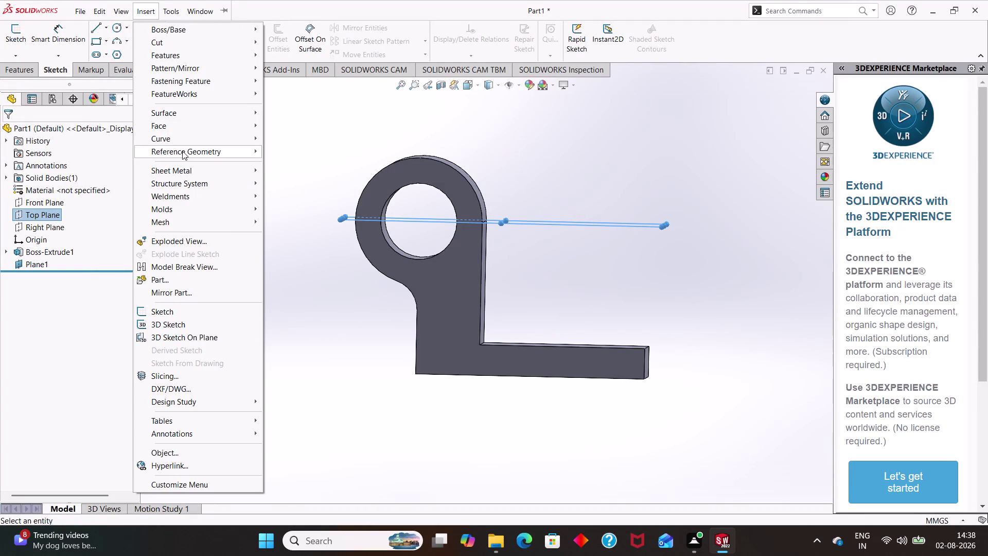
Start a new reference plane, clear its offset value, then cancel it.
click(183, 149)
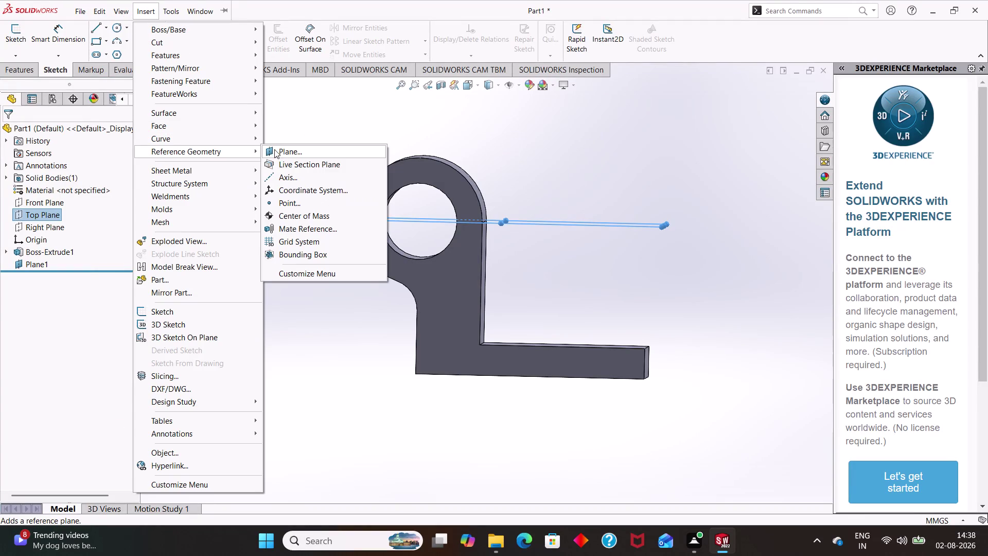
click(279, 150)
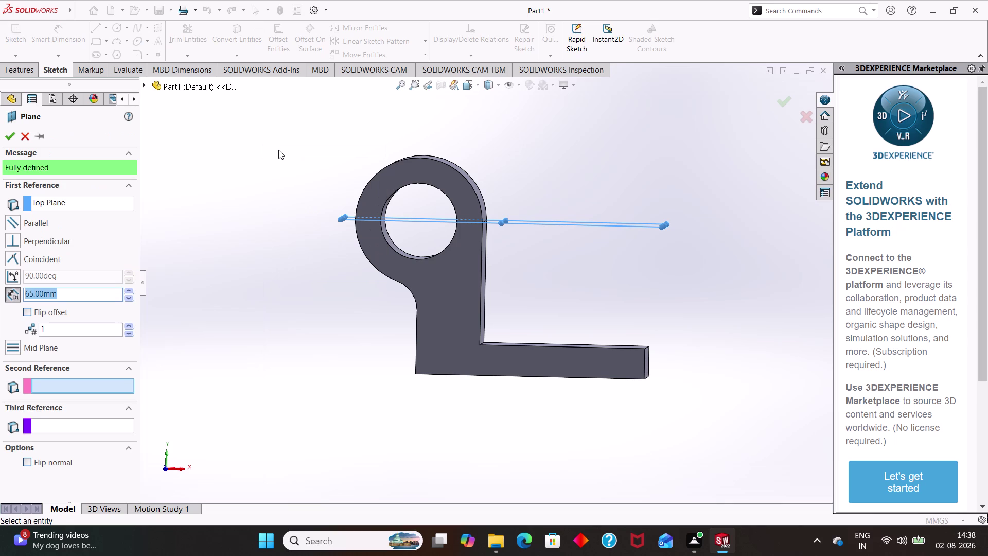
click(70, 299)
key(BackSpace)
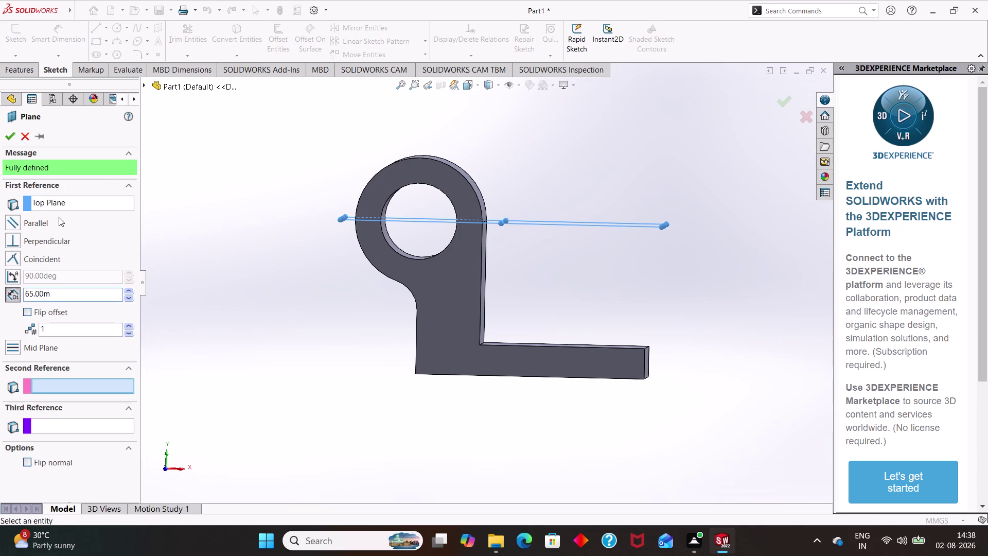
key(BackSpace)
key(BackSpace)
key(BackSpace)
key(BackSpace)
key(BackSpace)
key(BackSpace)
key(BackSpace)
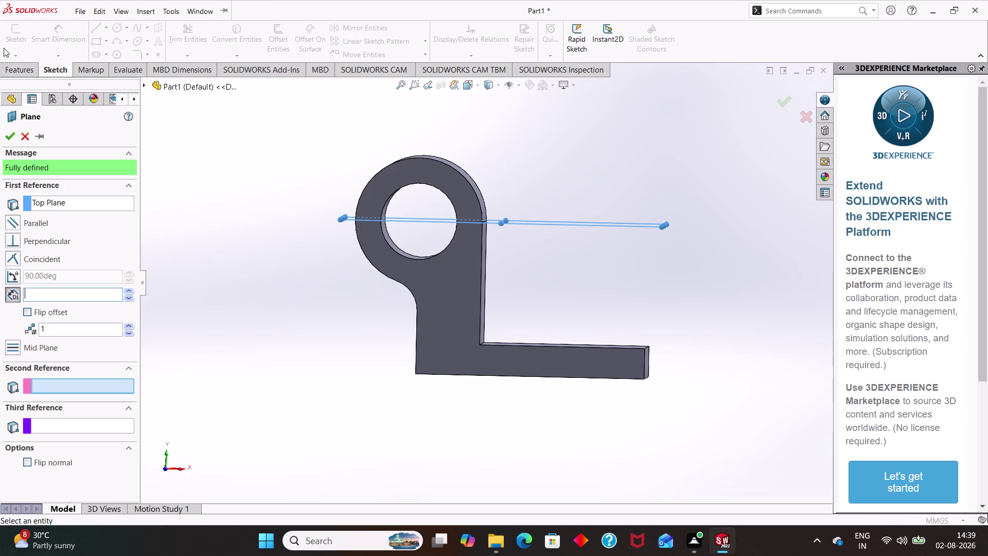
click(23, 136)
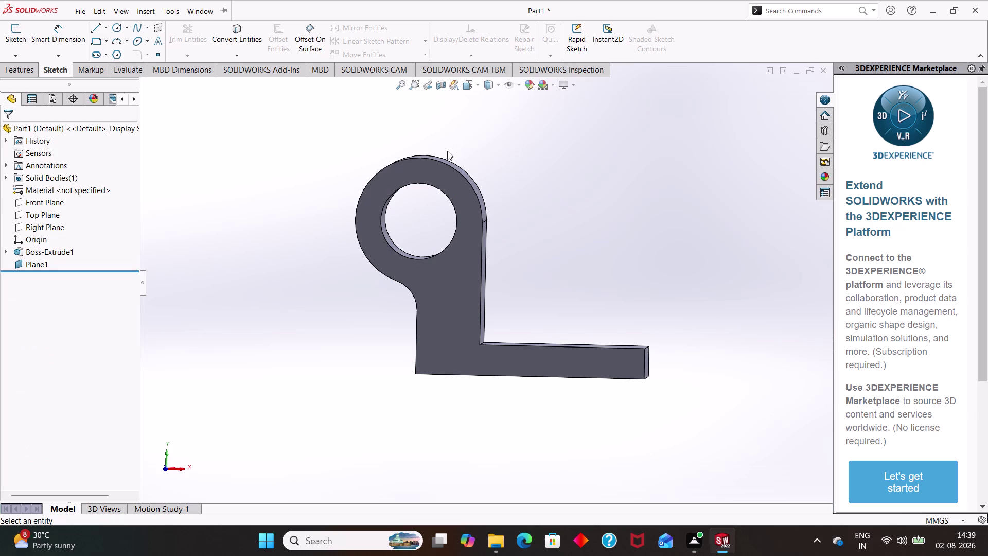
Check the part in Front, Left and Top views, then delete Plane1 and confirm.
key(ctrl+1)
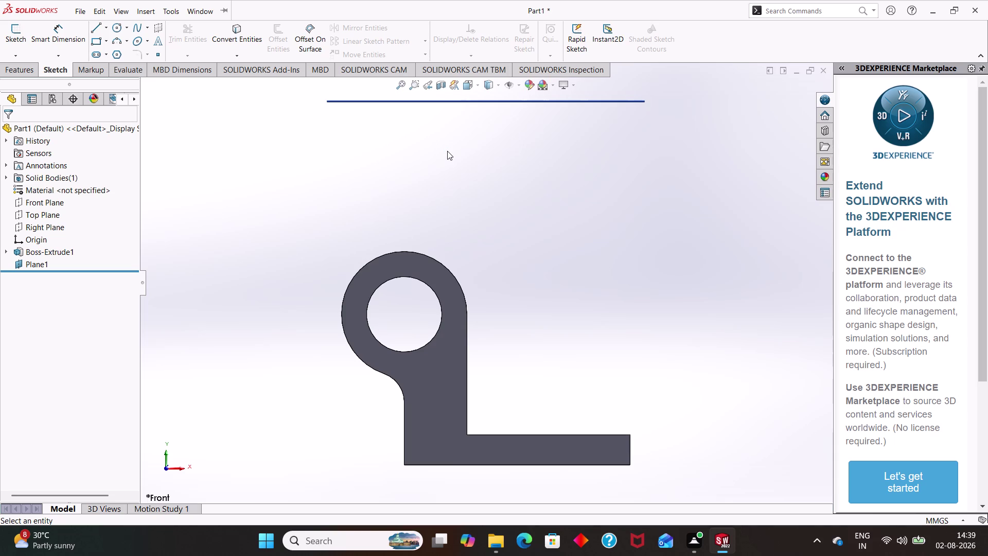
key(ctrl+2)
key(ctrl+3)
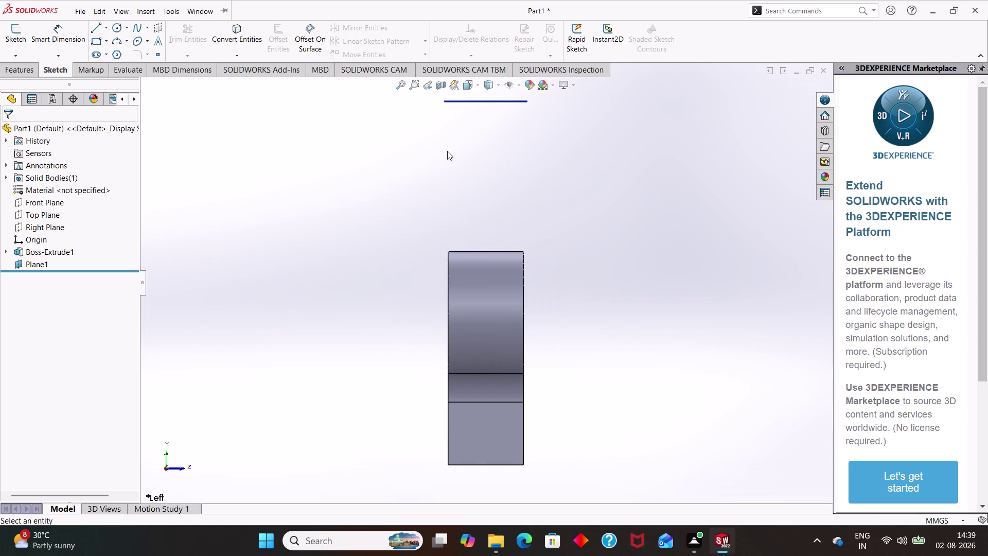
key(ctrl+4)
key(ctrl+5)
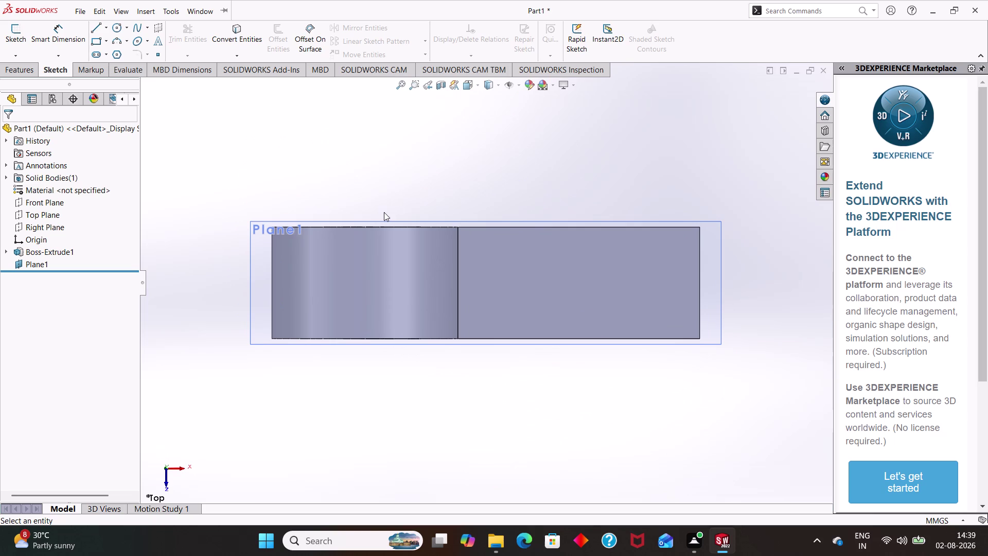
click(47, 267)
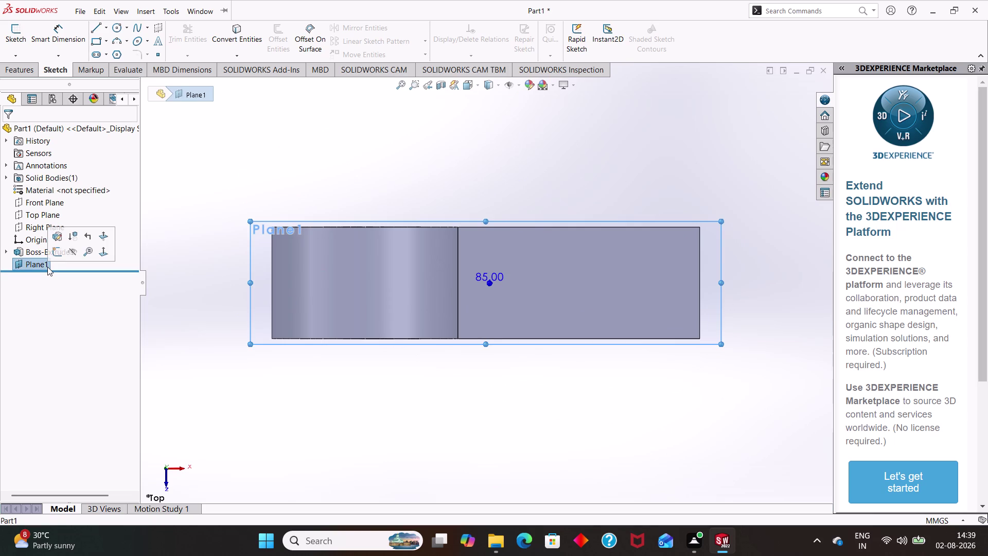
click(40, 285)
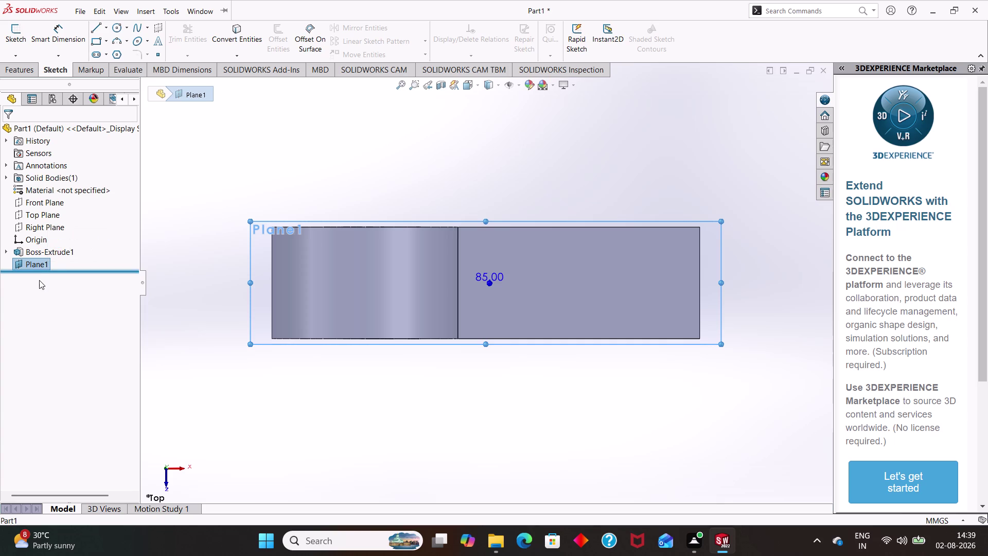
right_click(40, 267)
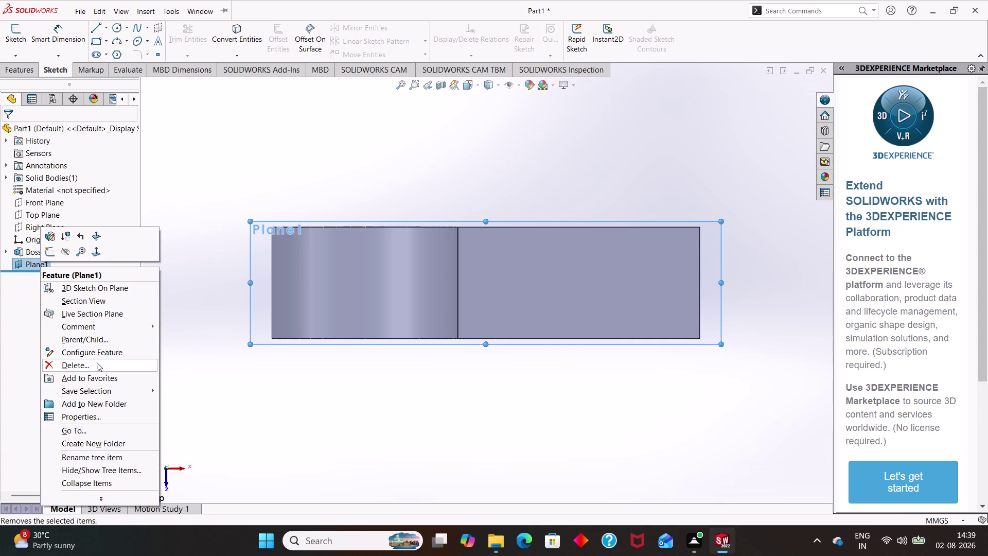
click(97, 362)
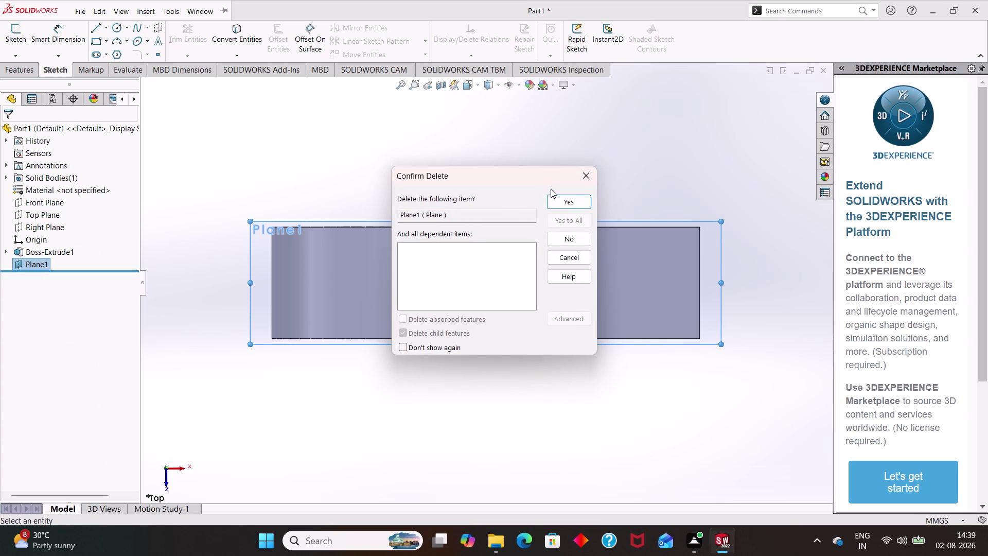
click(561, 200)
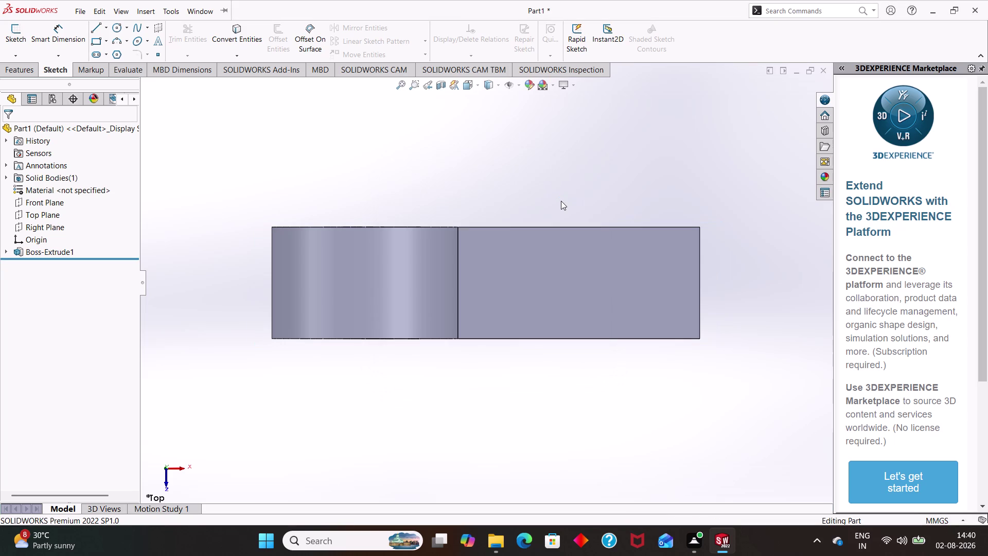
click(561, 317)
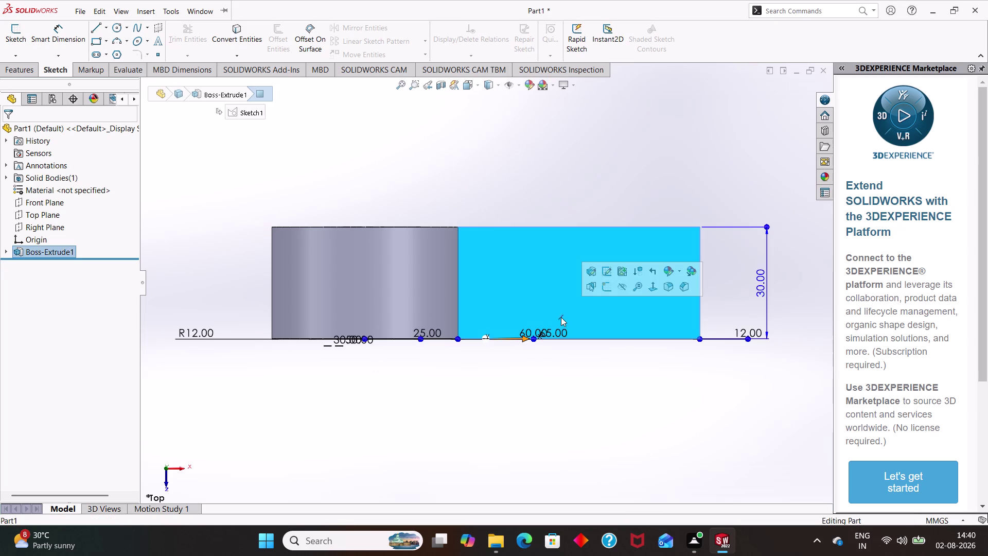
Open Sketch4 on the bracket base's top face and pick the Line tool.
click(608, 290)
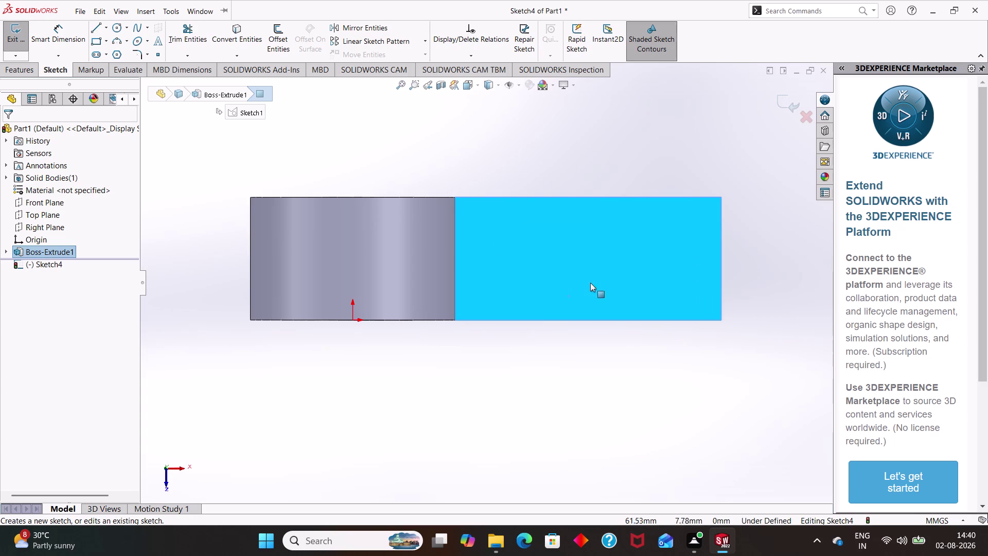
click(95, 28)
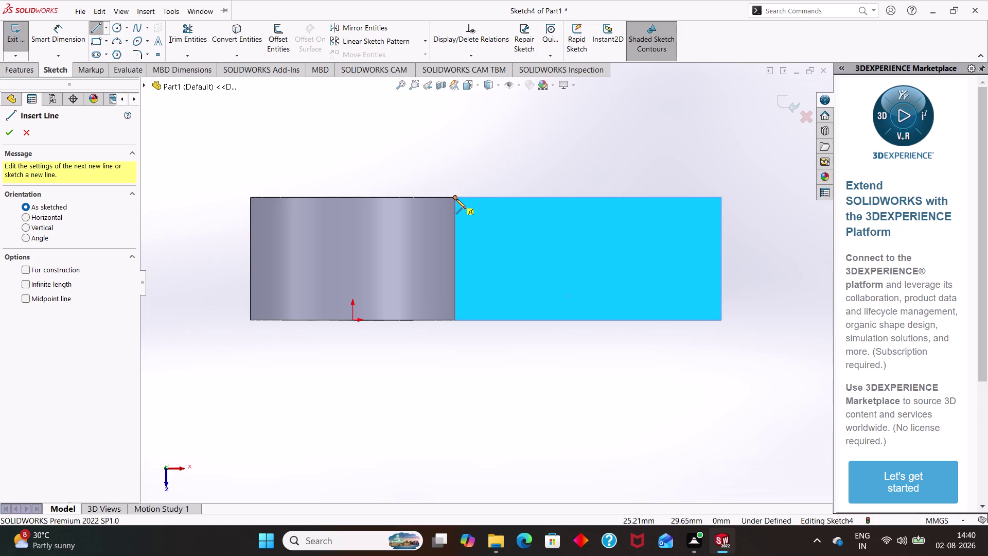
Sketch a roughly 25 mm horizontal line from the boss corner along the top edge.
drag(456, 199, 532, 196)
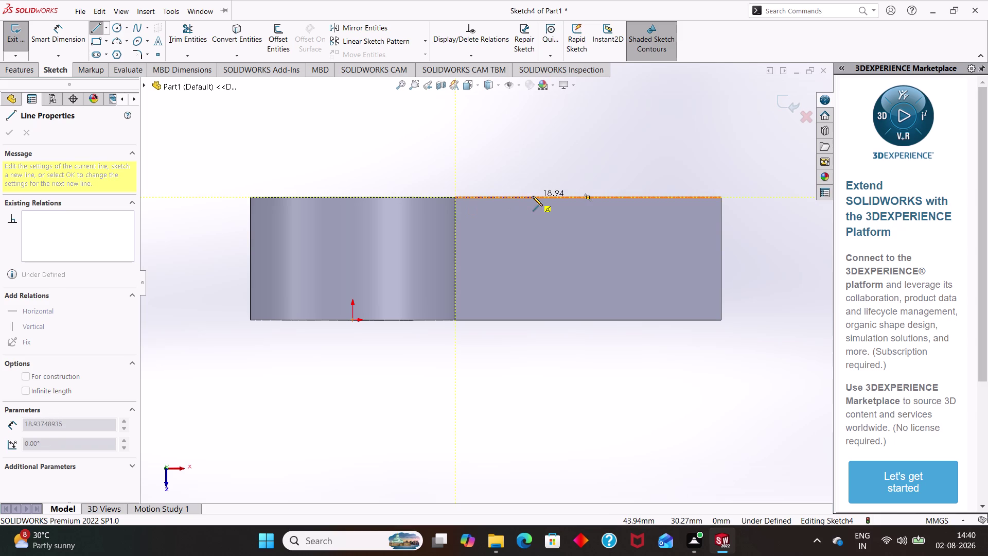
drag(533, 196, 547, 196)
drag(547, 197, 586, 196)
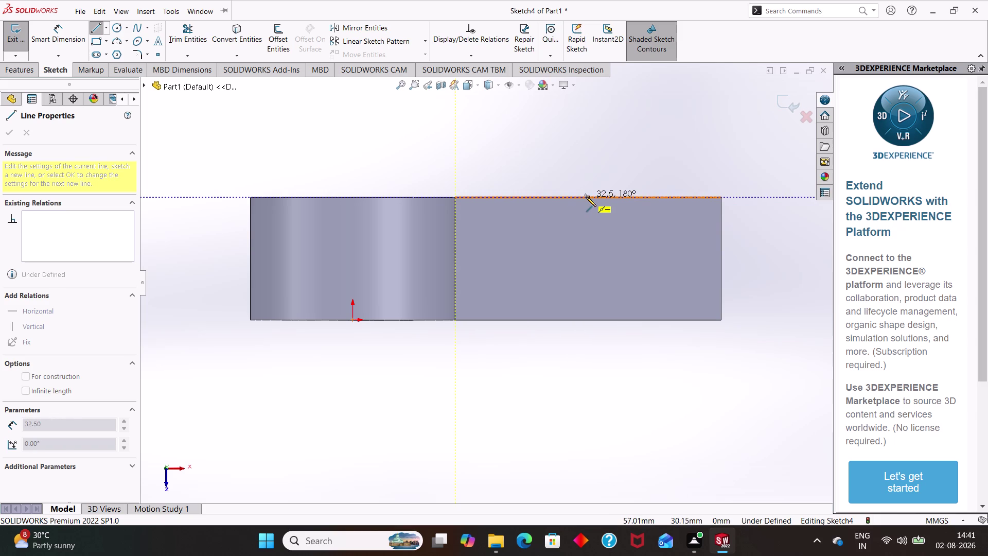
drag(586, 196, 558, 196)
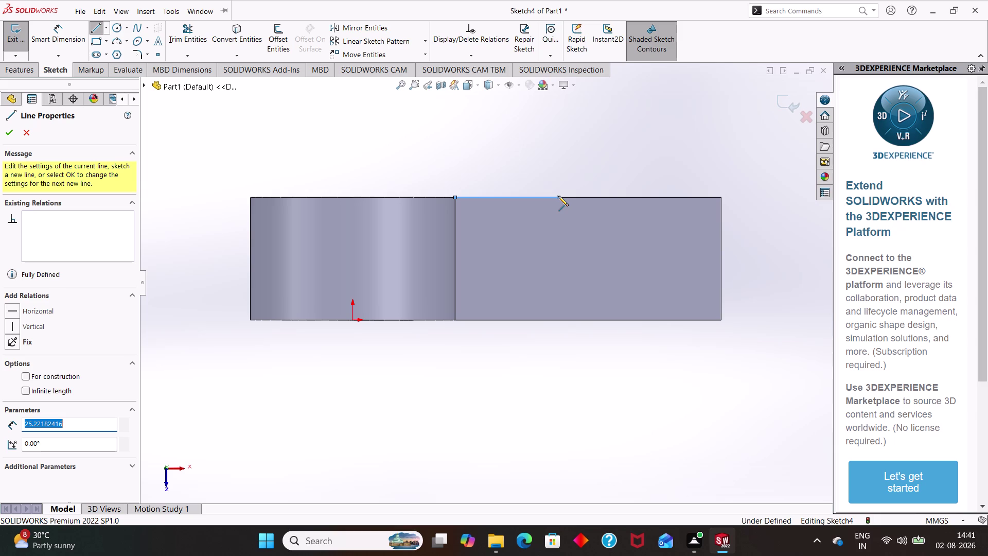
click(558, 196)
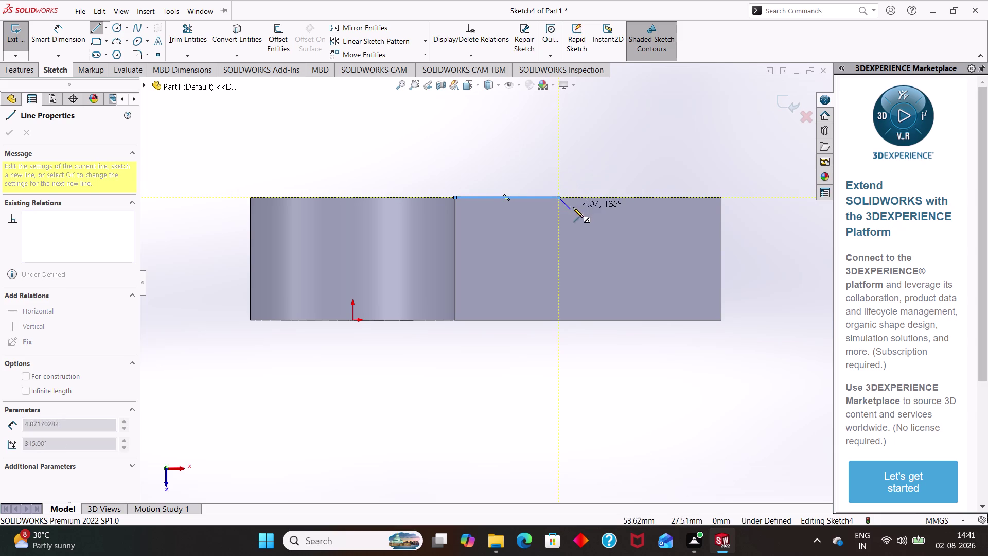
key(Escape)
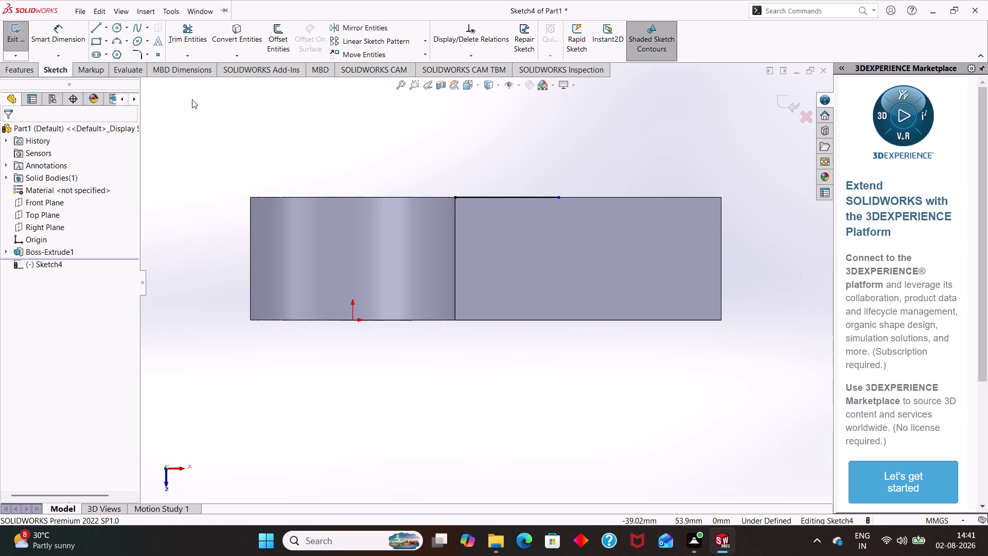
key(ctrl+z)
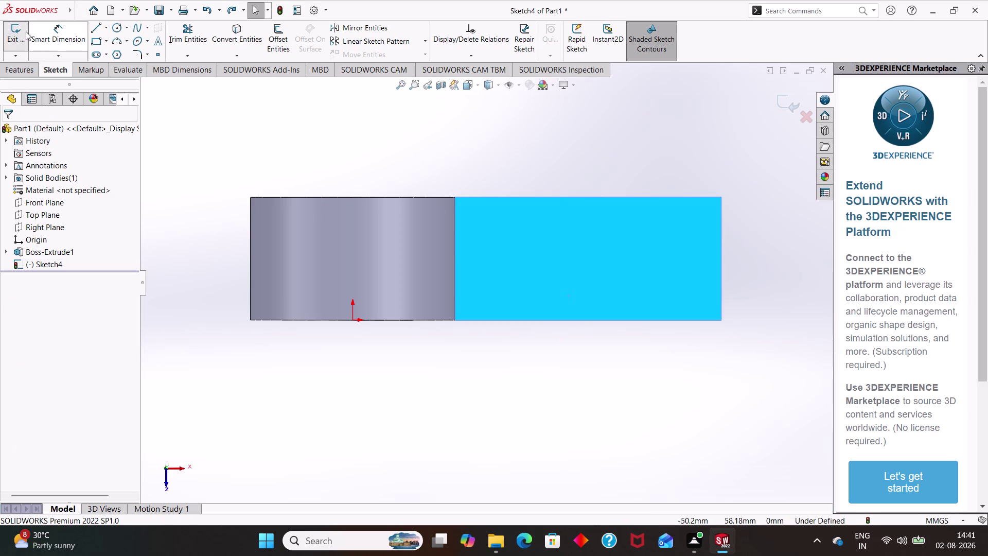
Draw a sloped line from the boss corner, then undo it.
drag(99, 26, 334, 171)
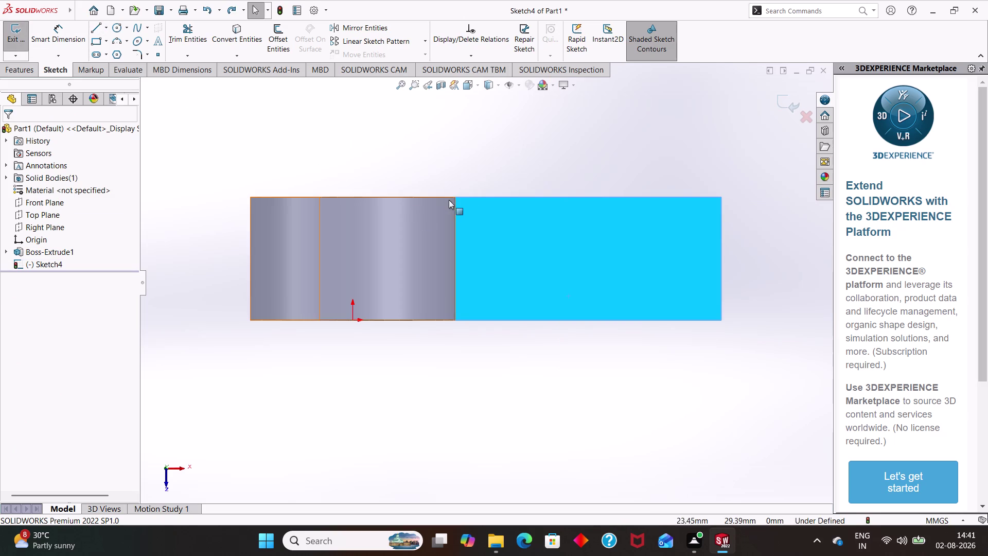
click(95, 25)
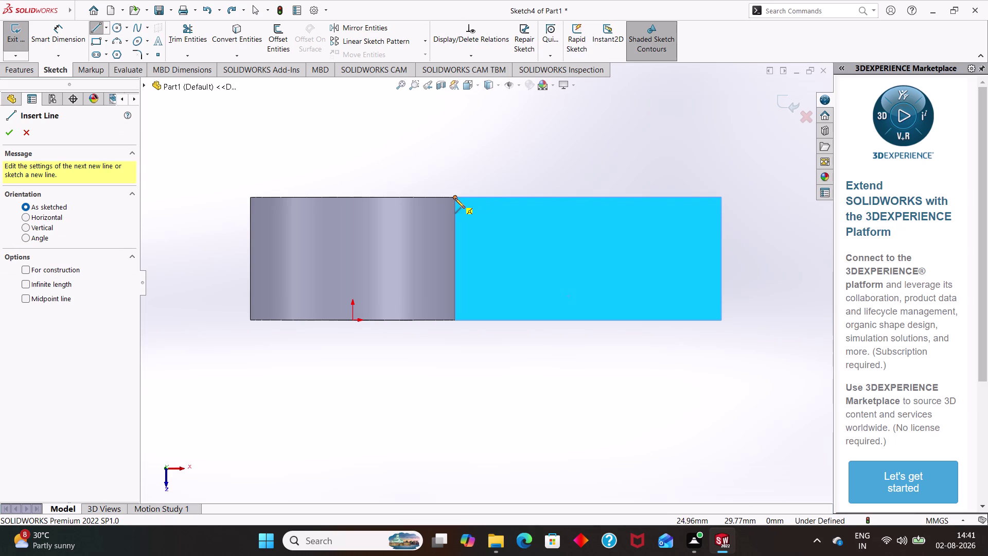
drag(455, 198, 666, 223)
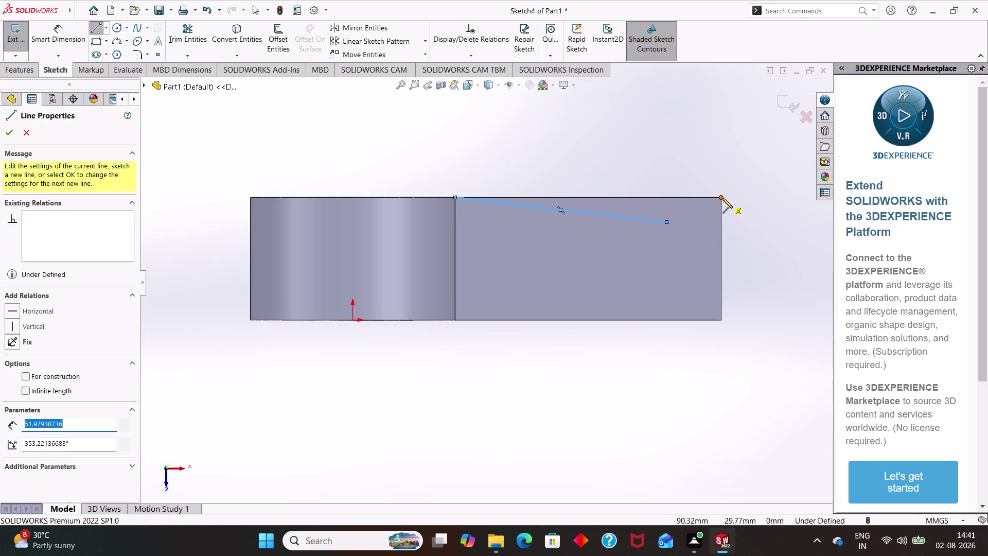
click(722, 199)
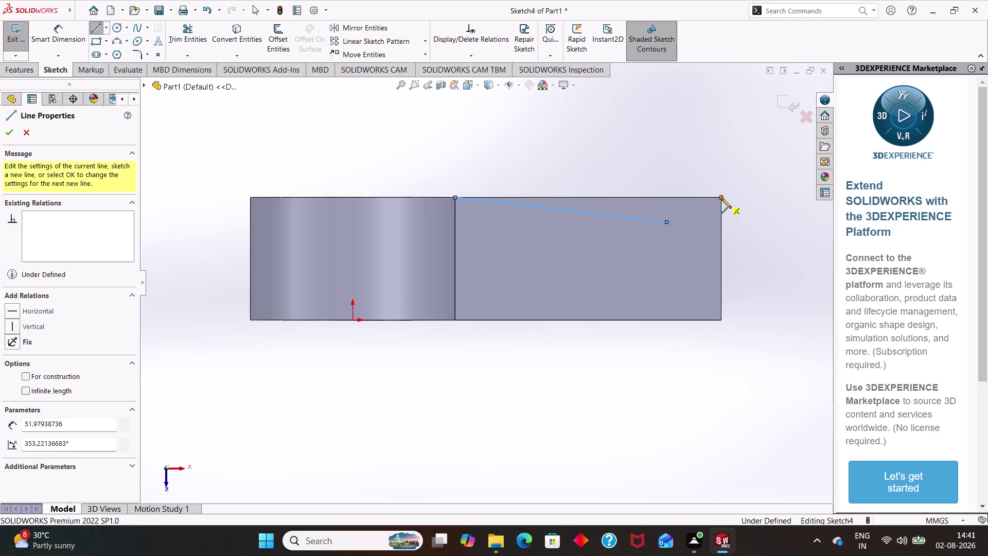
key(ctrl+z)
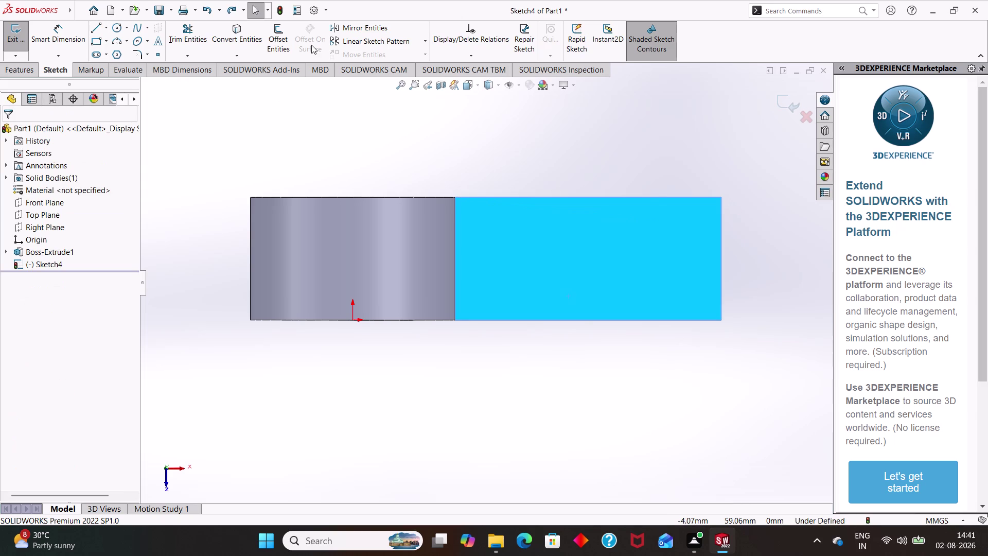
Try a 65 mm line to the far corner, undo it, and restart at the boss/base junction.
click(92, 30)
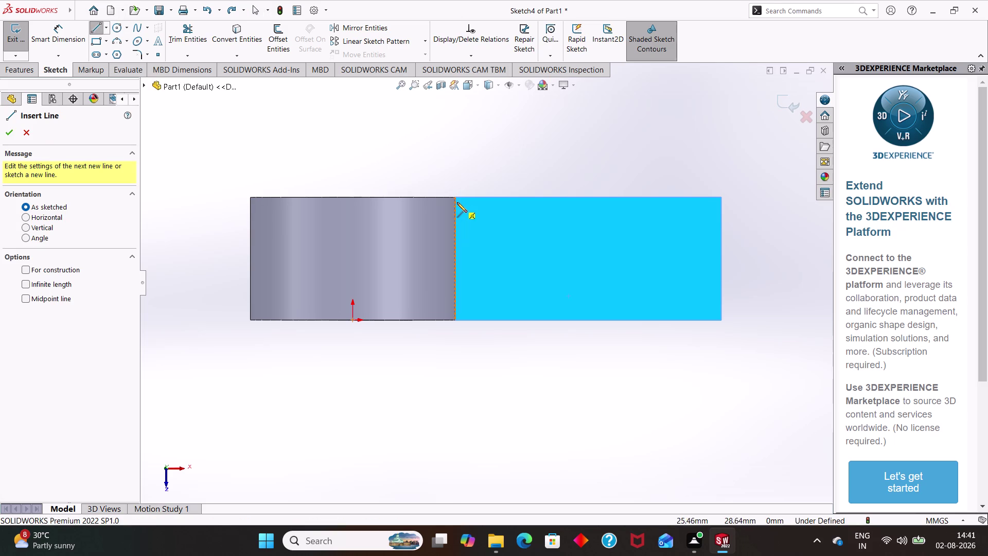
click(455, 196)
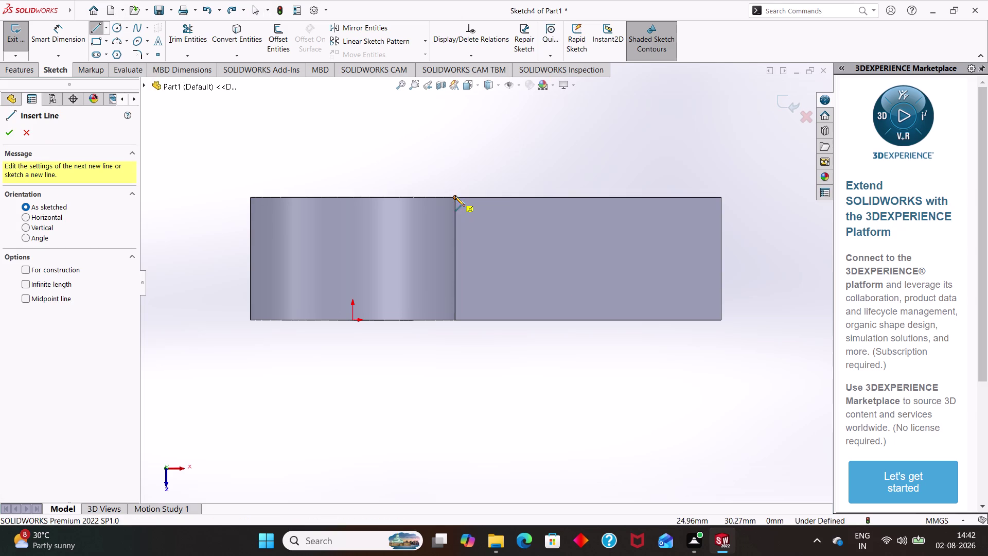
click(721, 195)
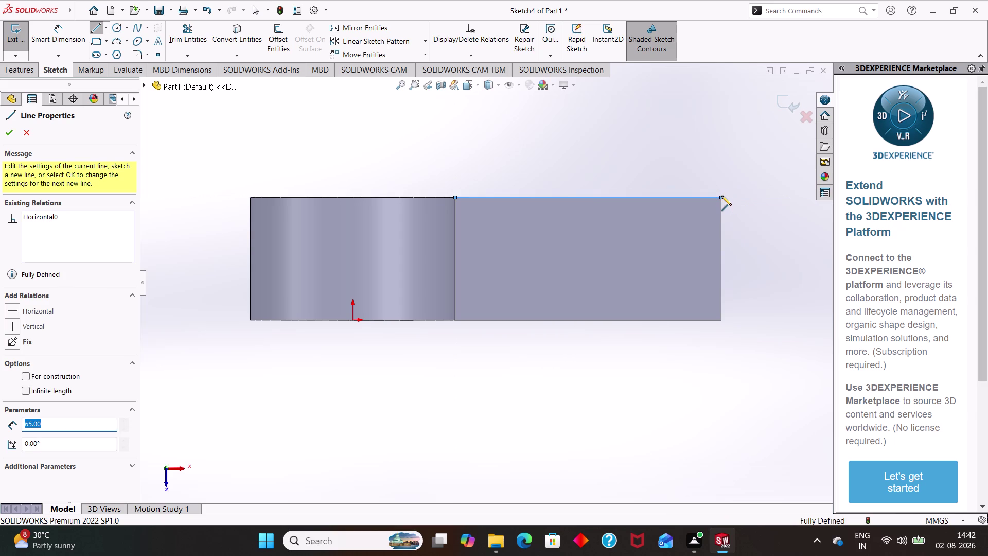
key(Escape)
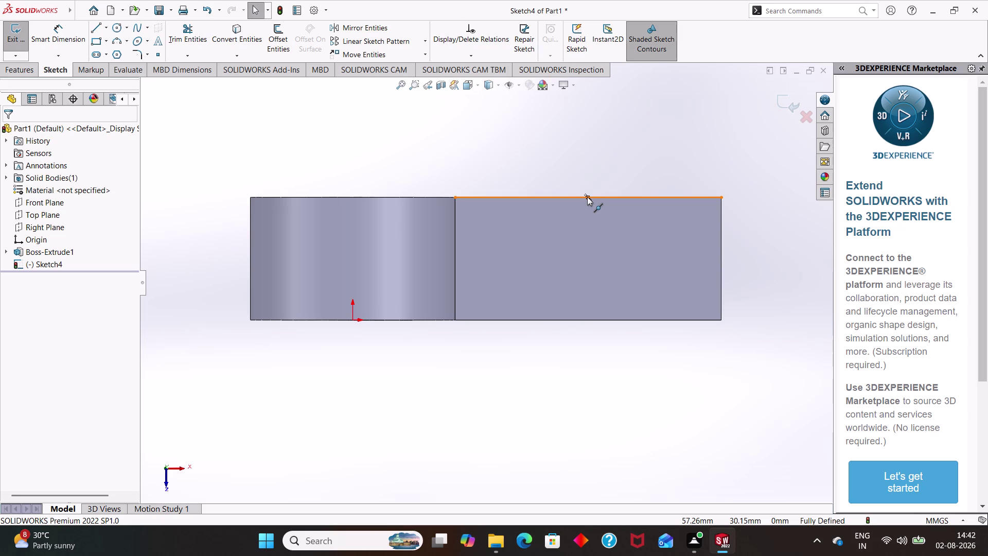
key(ctrl+z)
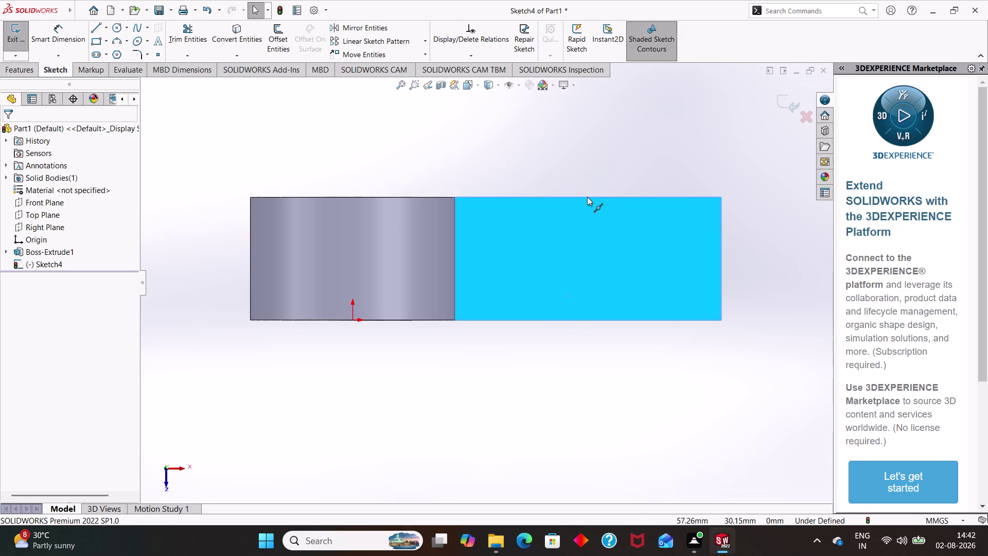
click(100, 30)
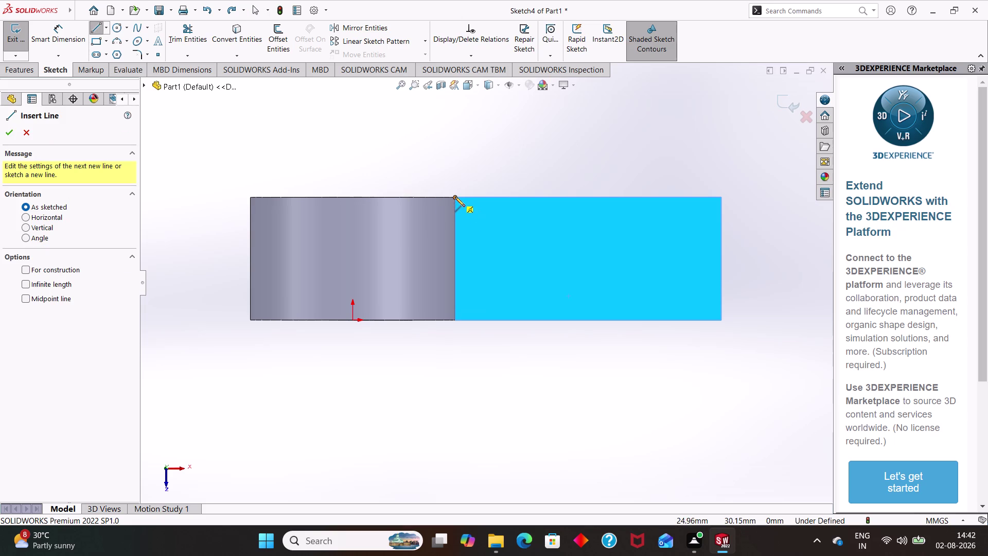
click(455, 197)
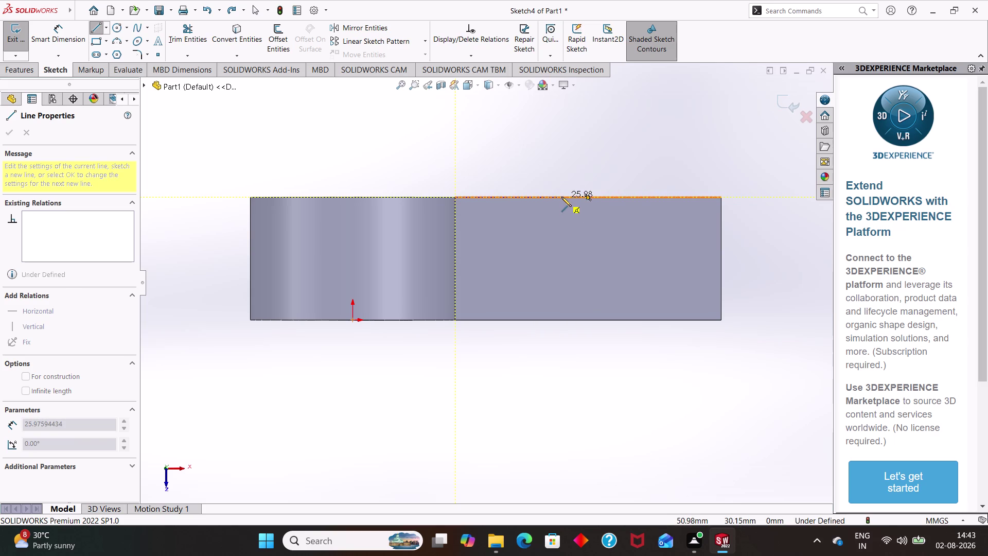
End the line partway along the top edge and dimension it to 25 mm.
click(561, 196)
key(Escape)
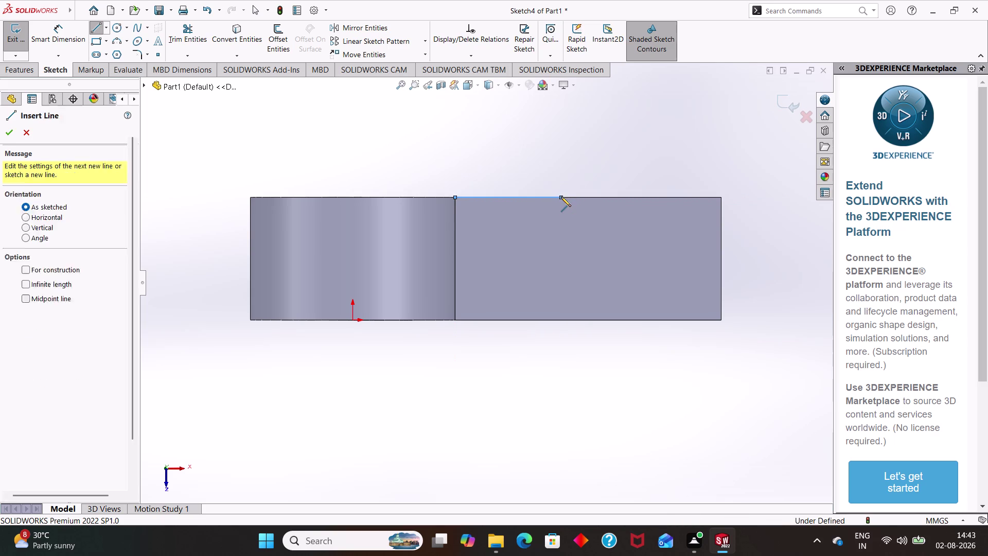
click(71, 39)
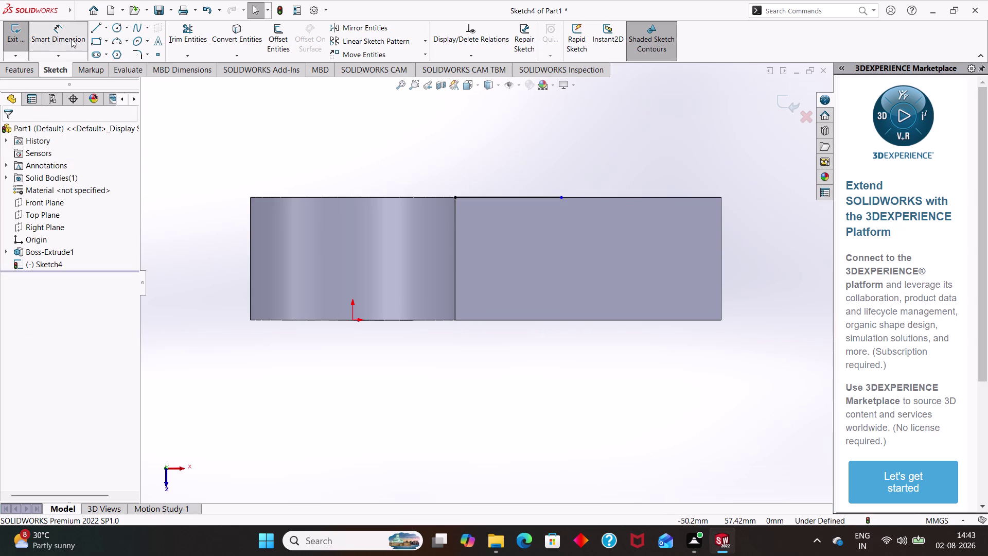
drag(492, 197, 491, 189)
click(491, 190)
key(BackSpace)
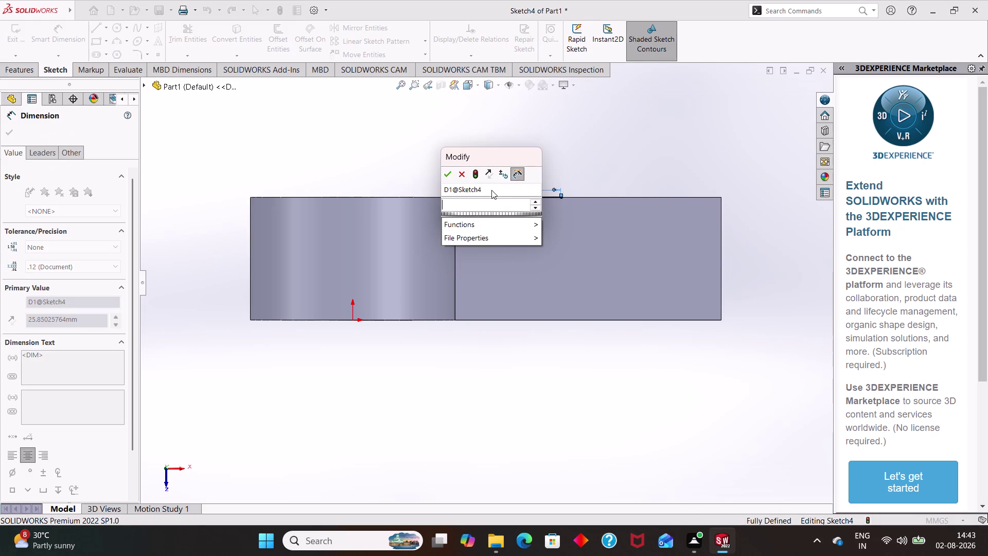
text(25)
key(Return)
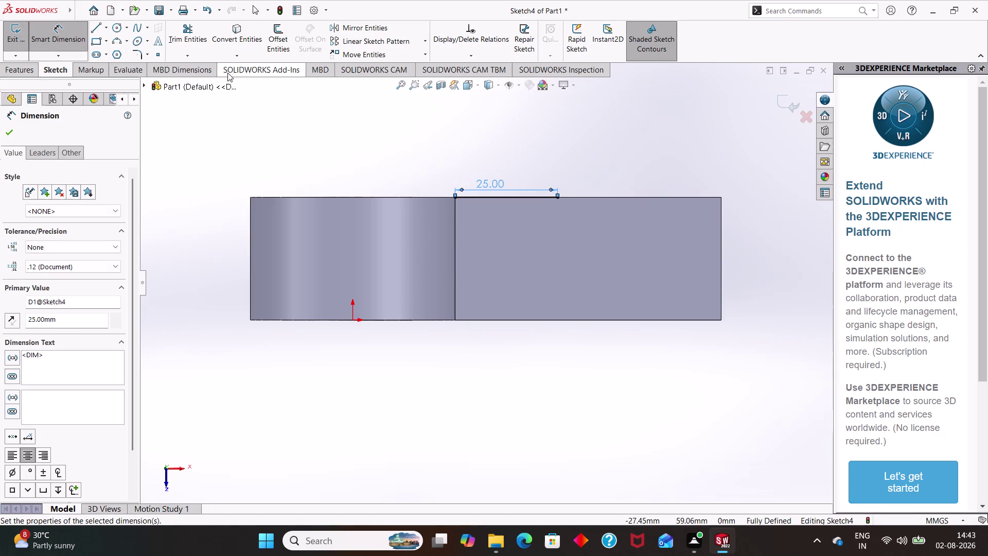
click(118, 25)
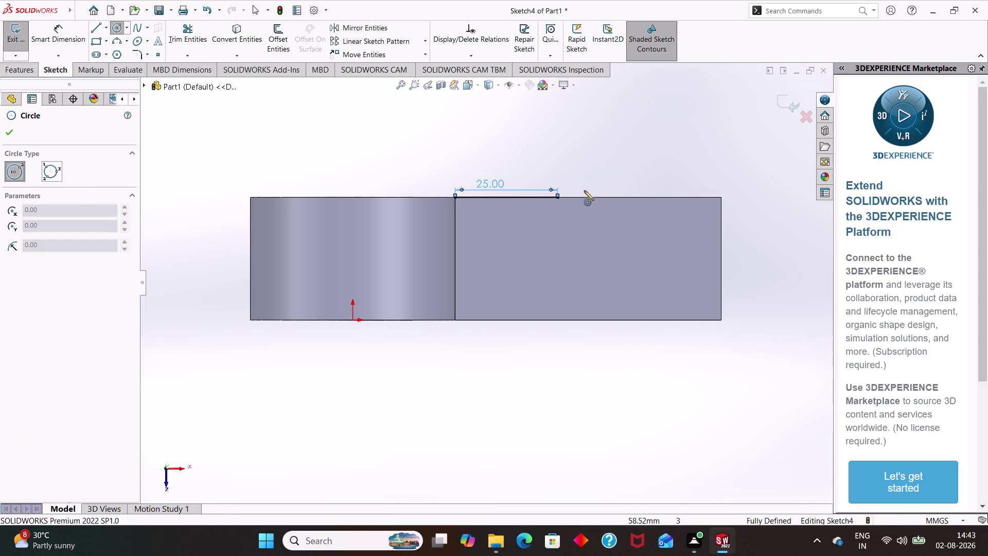
Draw a 40 mm horizontal line from the 25 mm line's end to the base's right corner.
key(Escape)
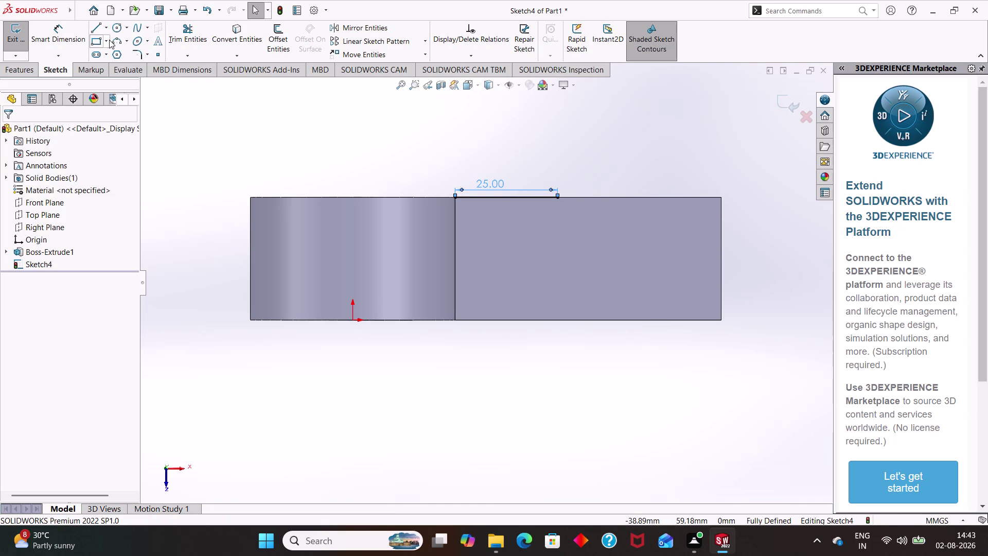
click(98, 23)
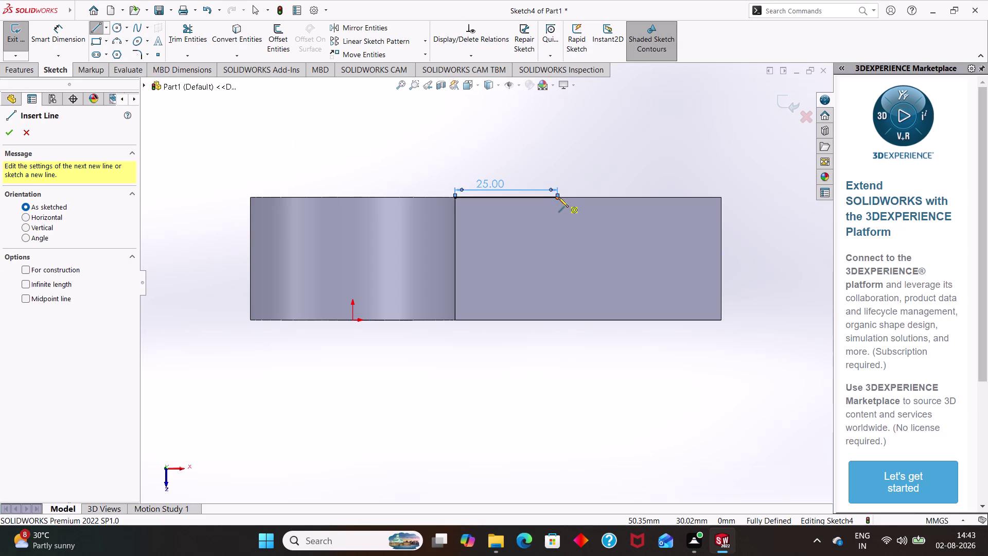
drag(557, 197, 683, 203)
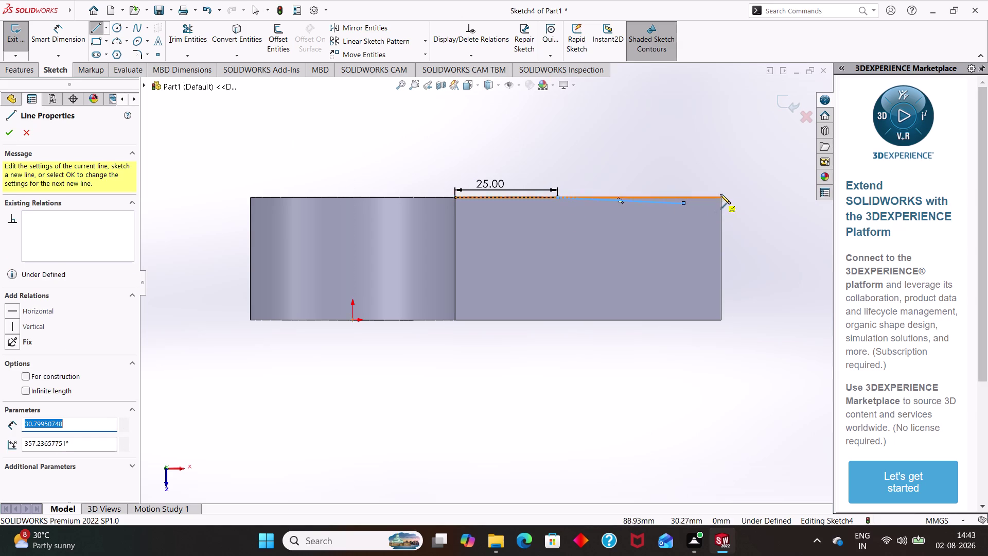
double_click(719, 199)
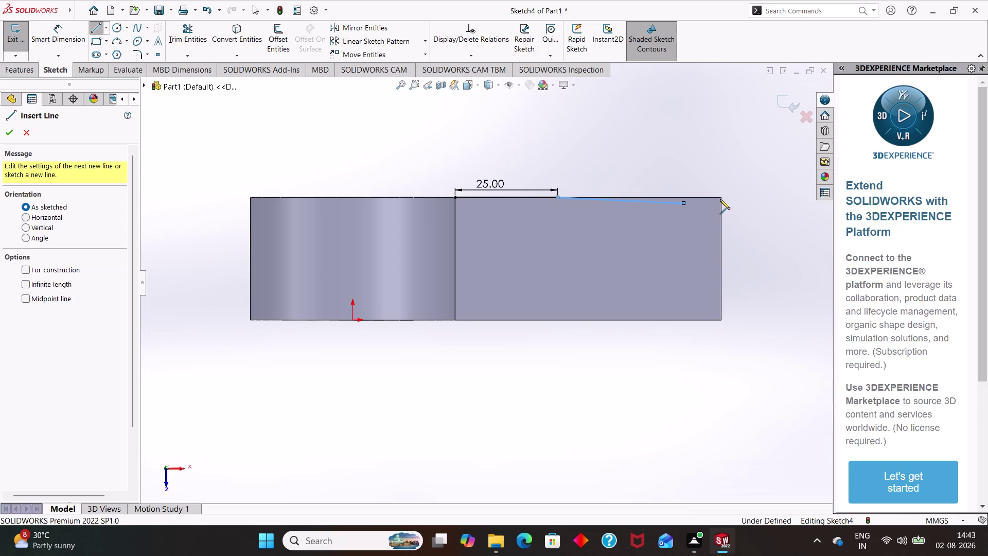
key(ctrl+z)
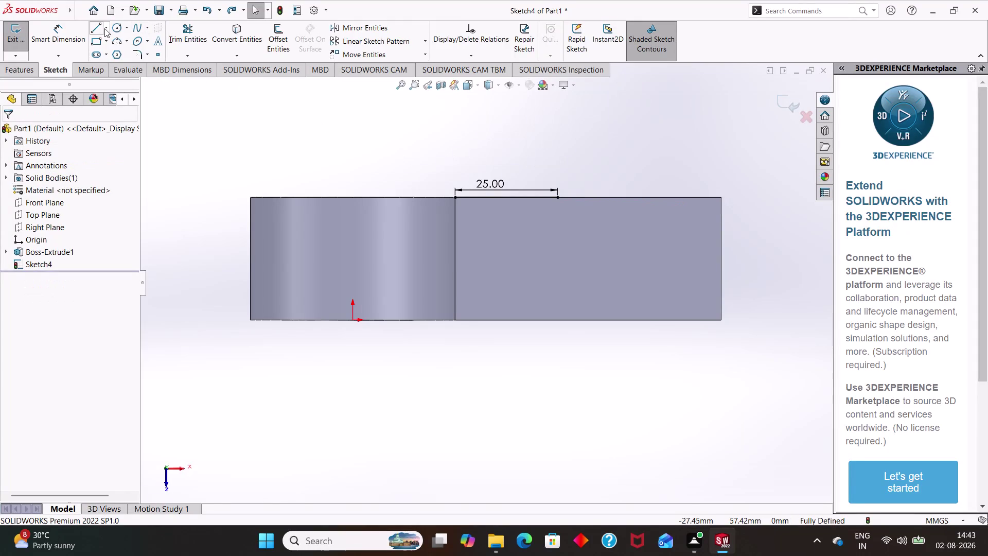
click(103, 28)
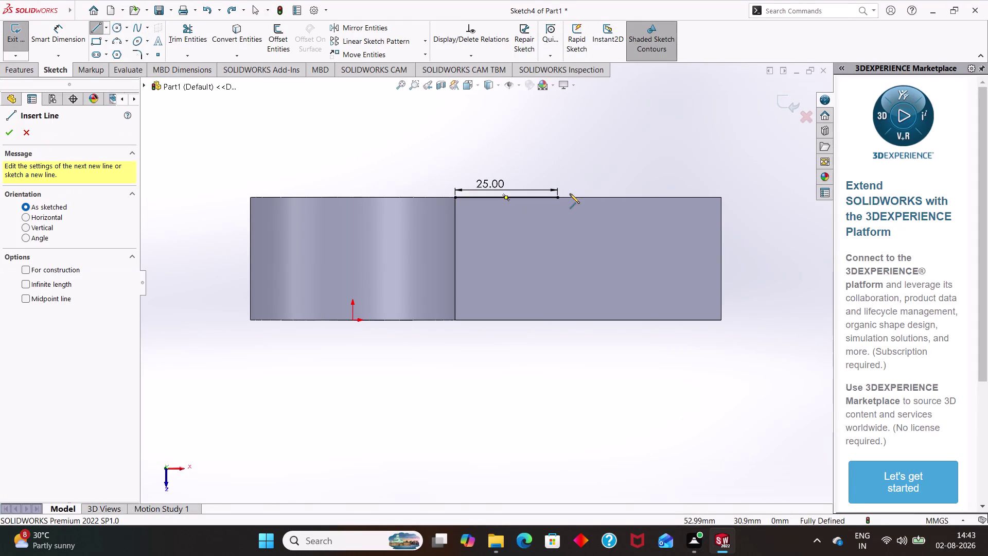
click(557, 196)
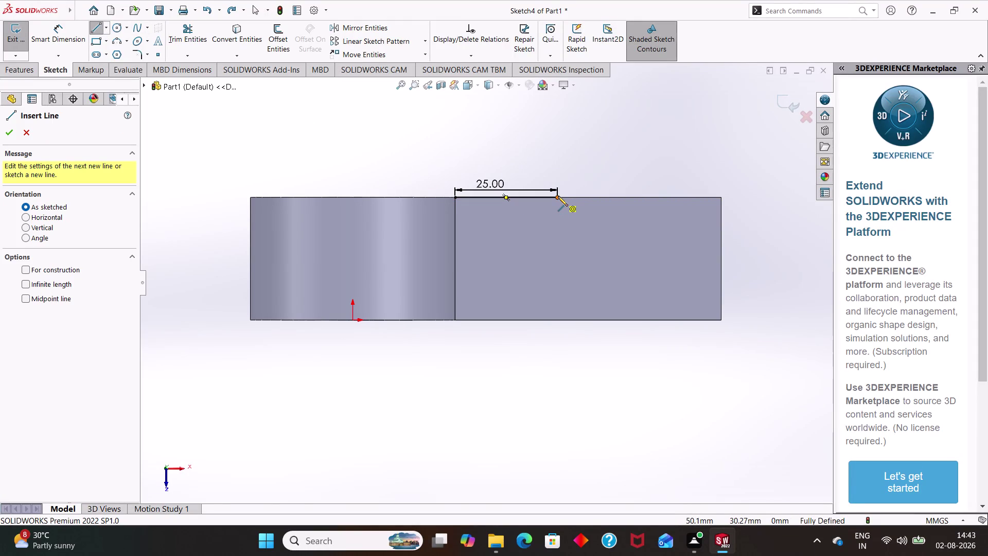
click(720, 198)
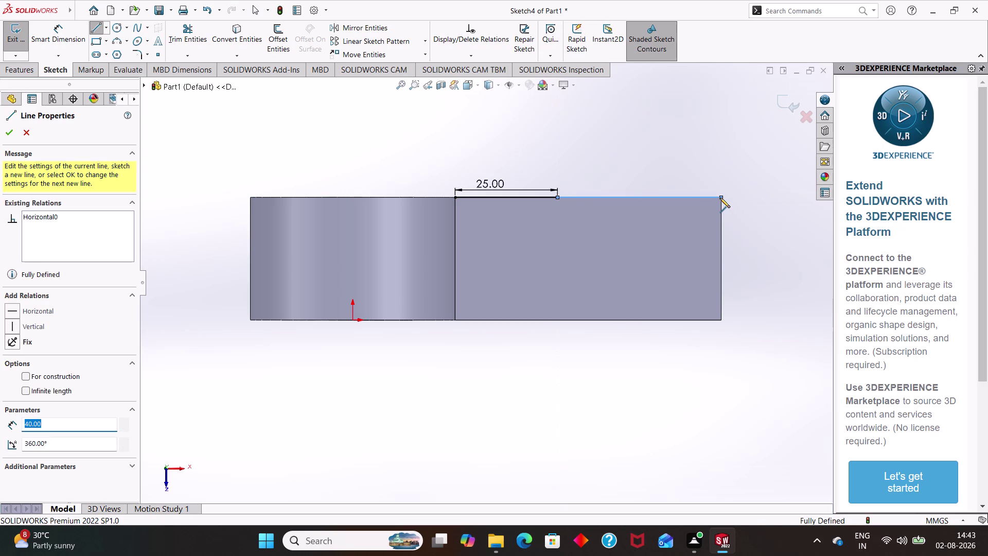
key(Escape)
drag(705, 178, 396, 167)
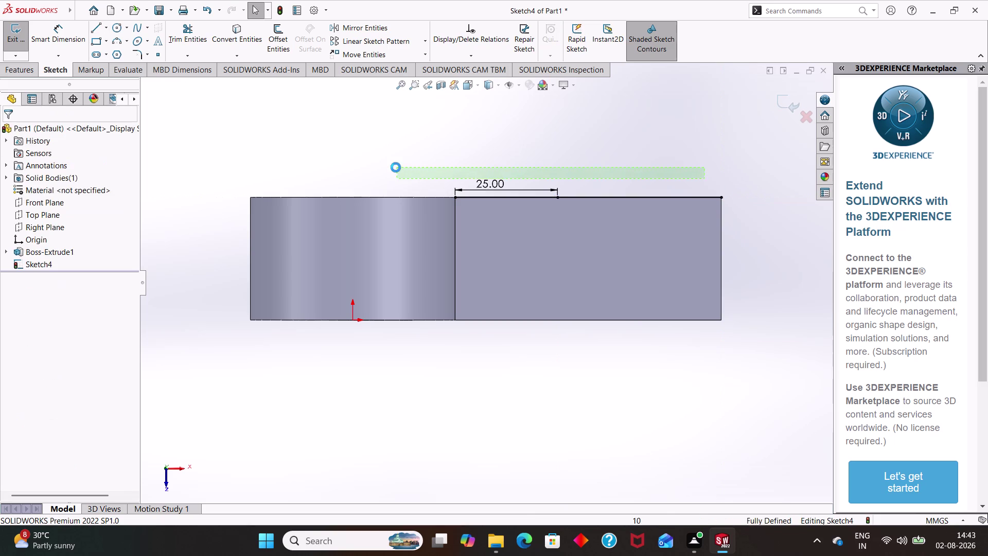
click(117, 24)
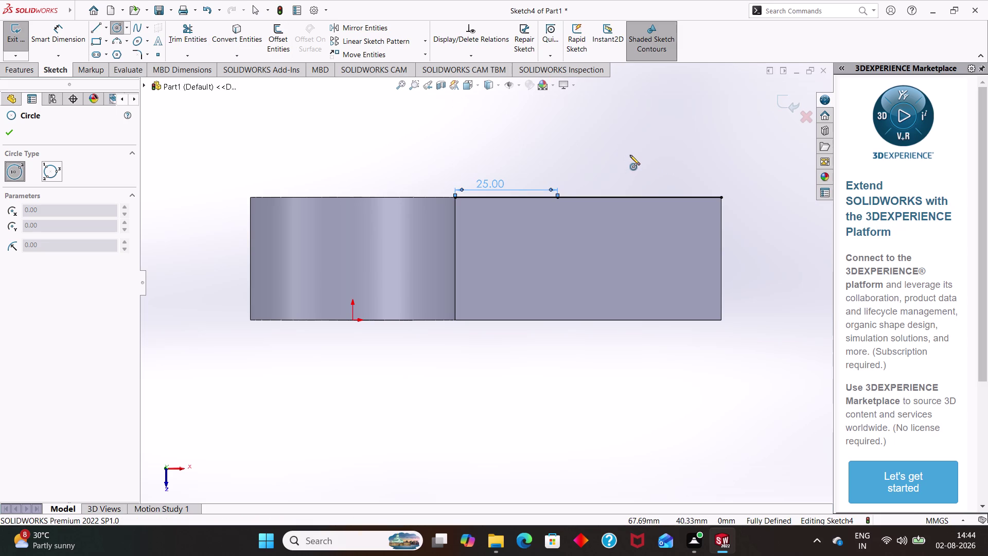
Draw a large circle above the right line's midpoint and a smaller concentric circle inside it.
click(114, 28)
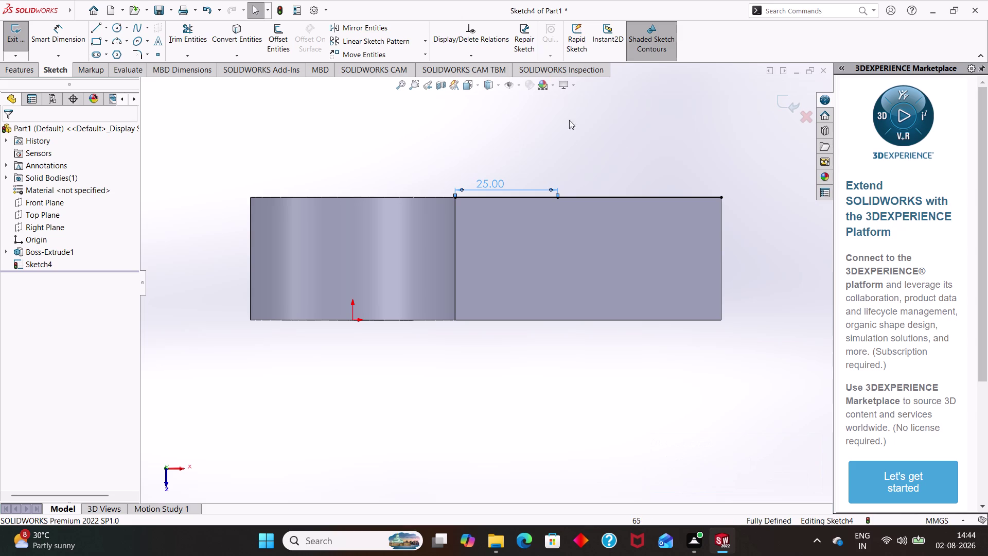
click(115, 25)
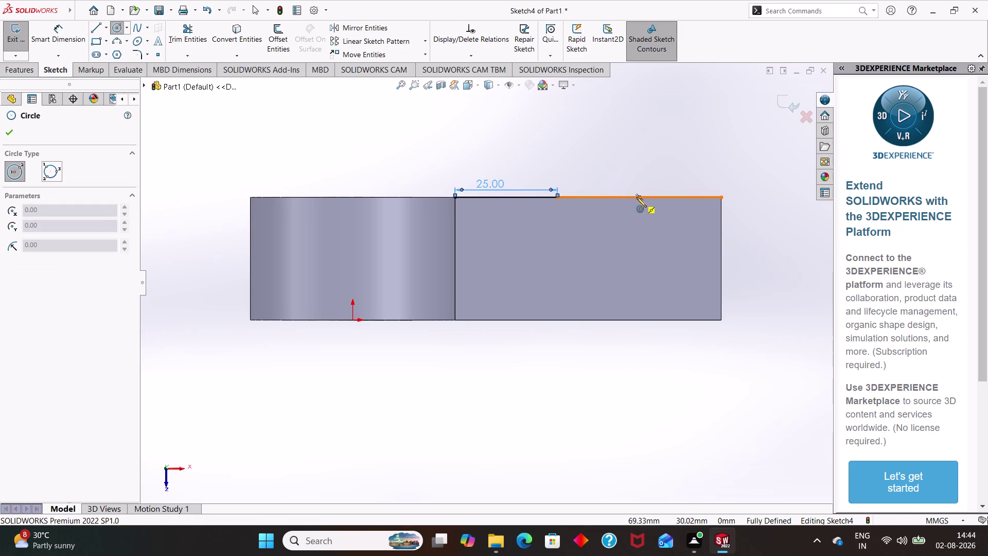
click(637, 146)
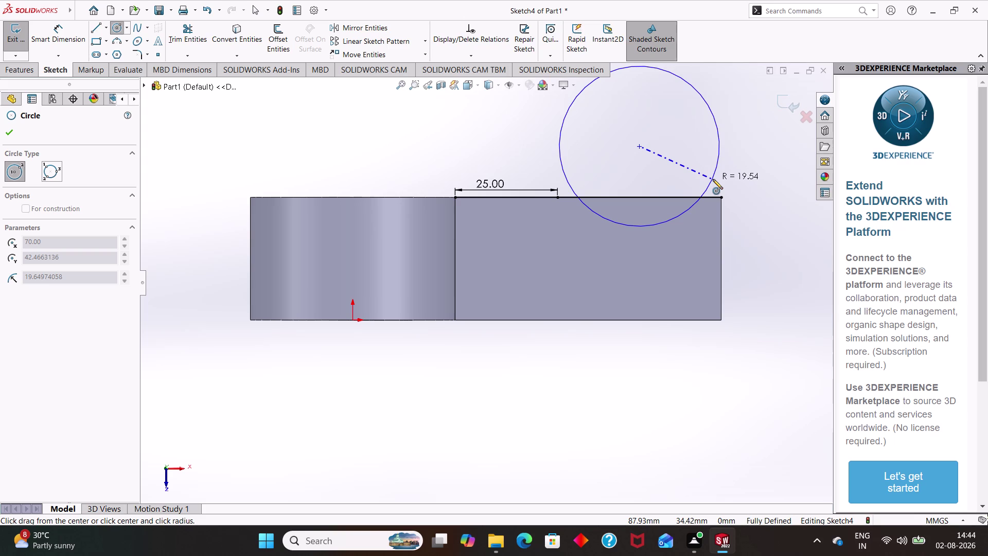
click(712, 179)
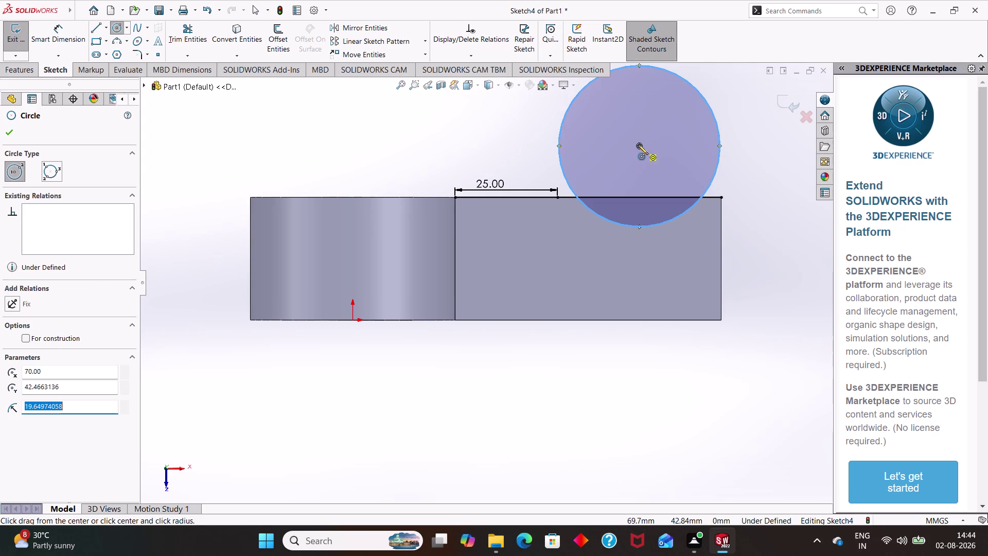
drag(638, 144, 655, 151)
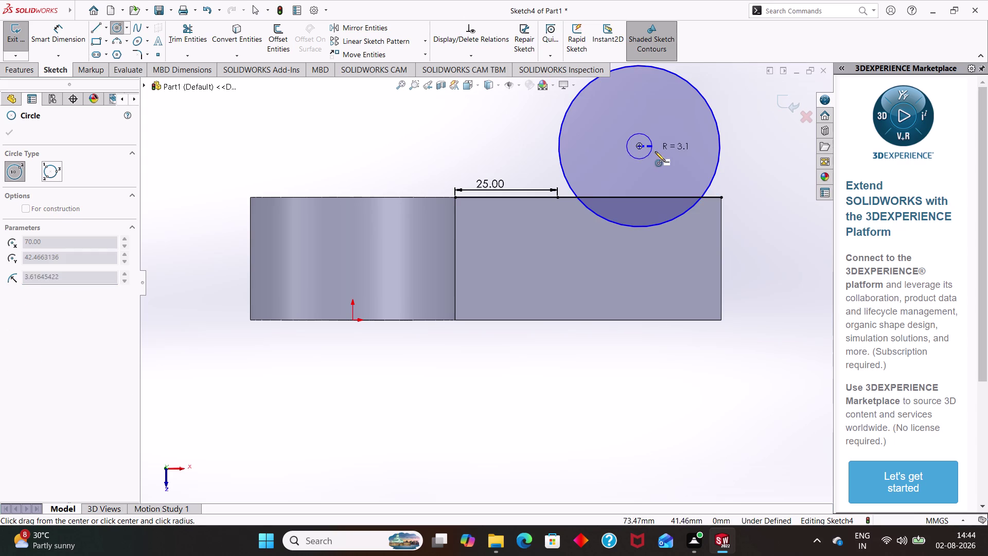
drag(655, 151, 664, 155)
click(665, 155)
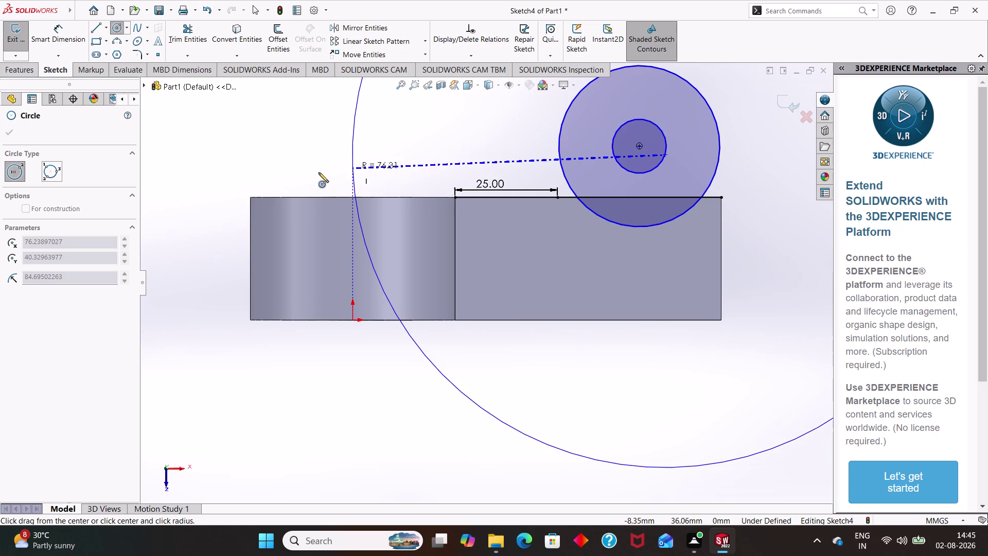
key(Escape)
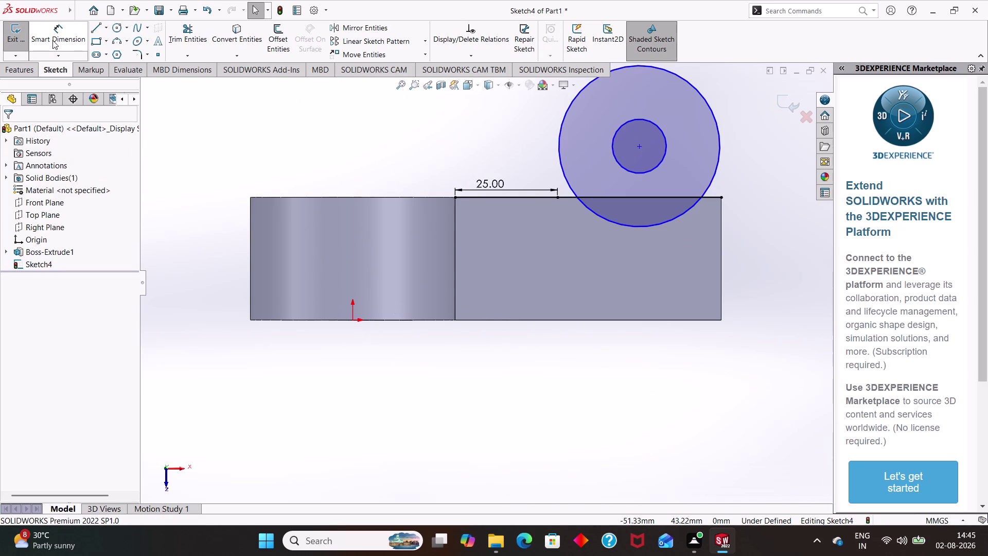
Dimension the large circle's diameter to 40 mm.
drag(53, 41, 347, 129)
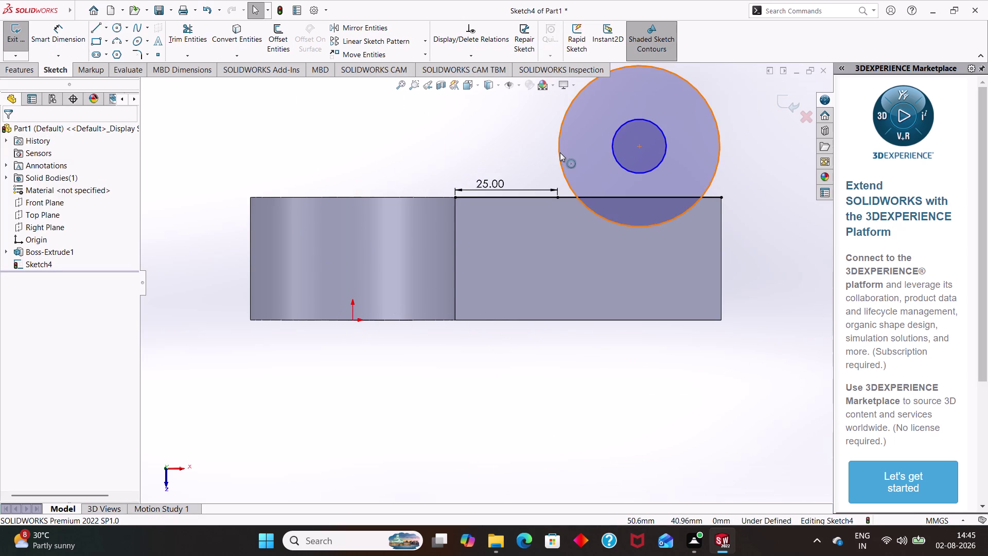
click(560, 152)
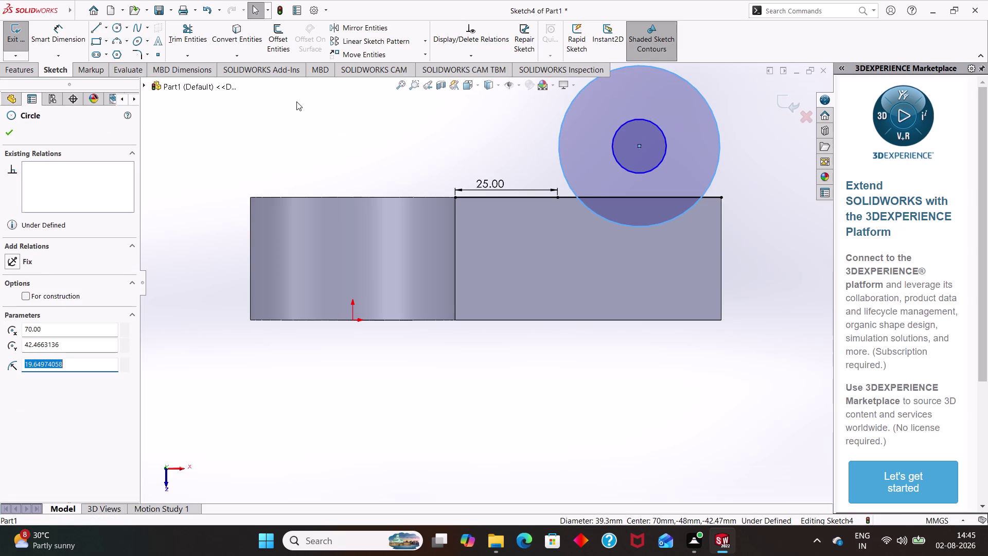
click(63, 32)
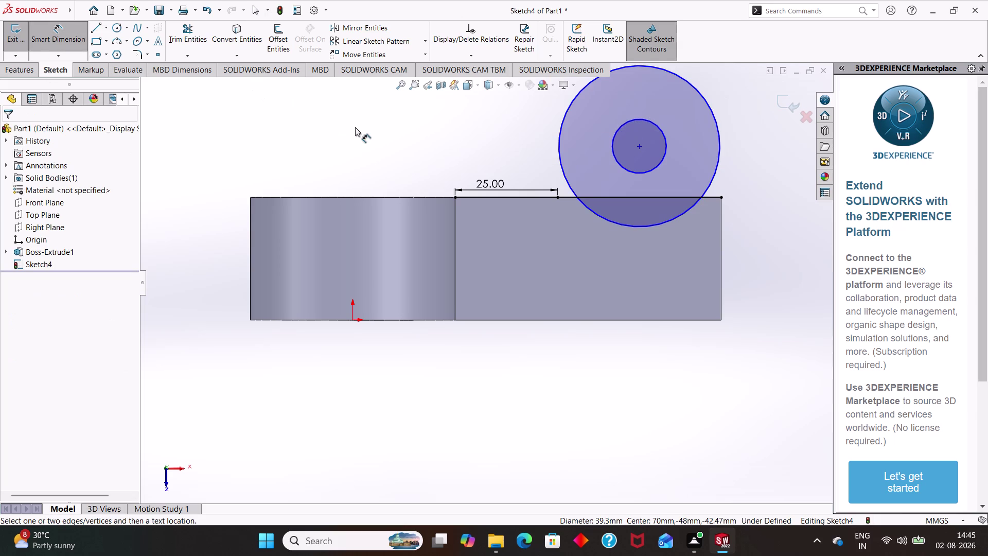
drag(558, 152, 531, 148)
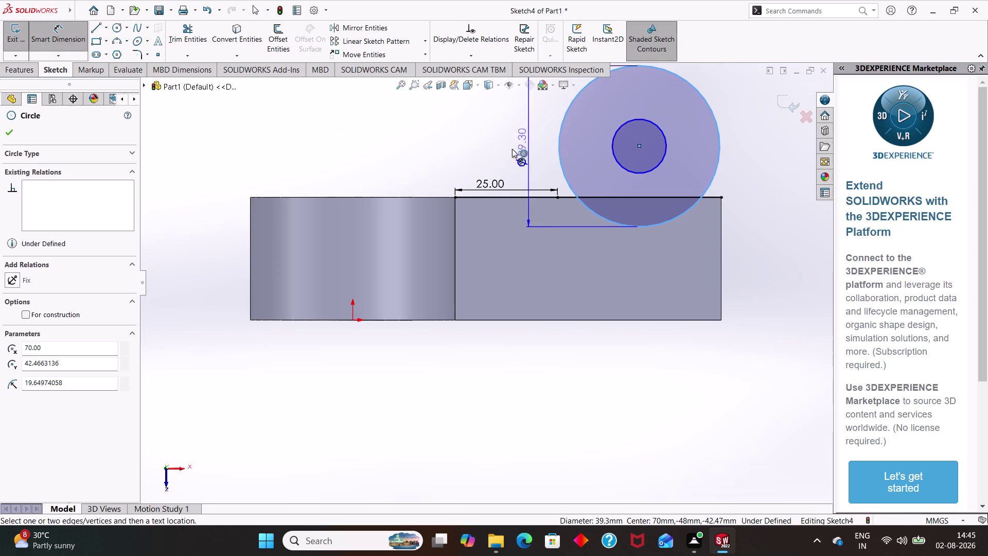
drag(531, 148, 487, 146)
click(487, 146)
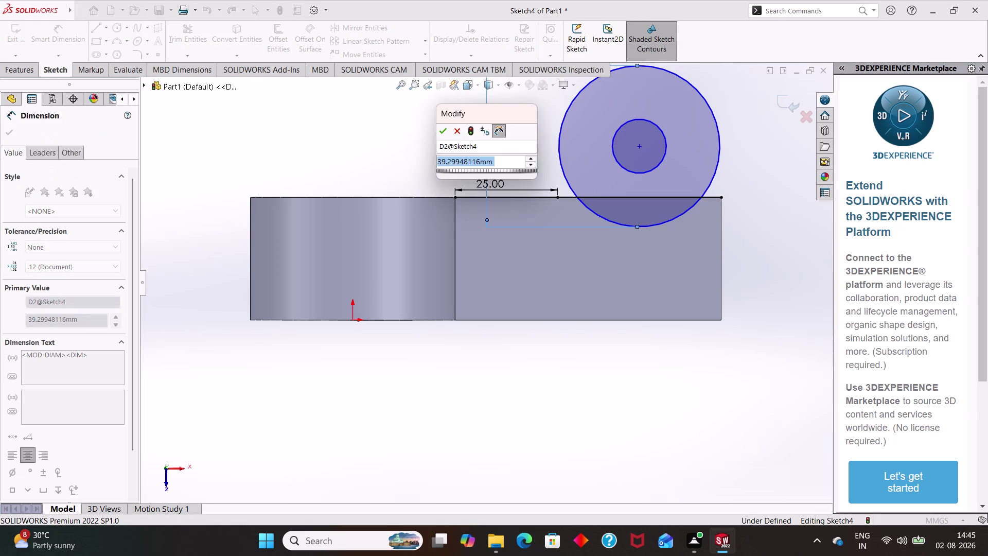
key(BackSpace)
text(40)
key(Return)
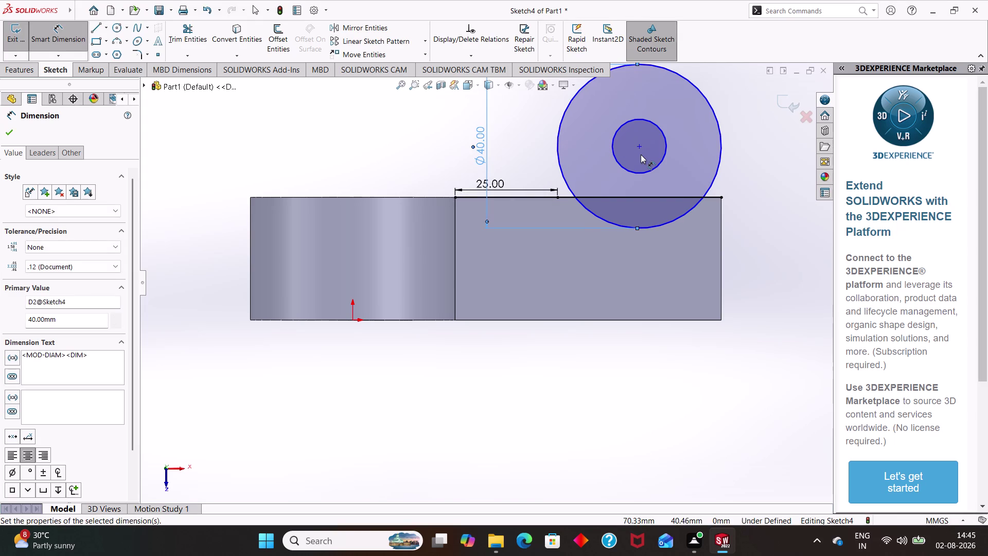
Dimension the inner circle's diameter to 12 mm, placed to the right.
drag(664, 151, 803, 135)
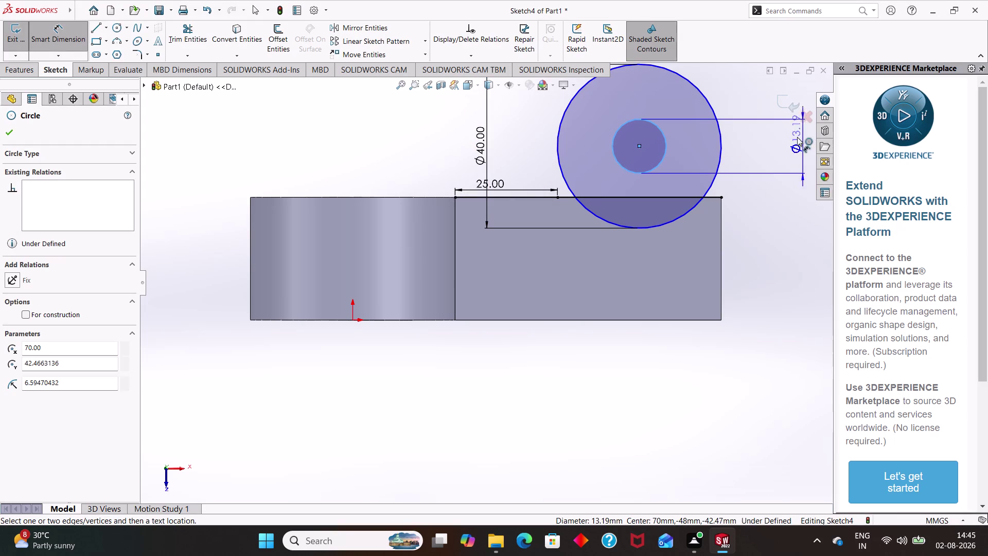
drag(803, 135, 780, 136)
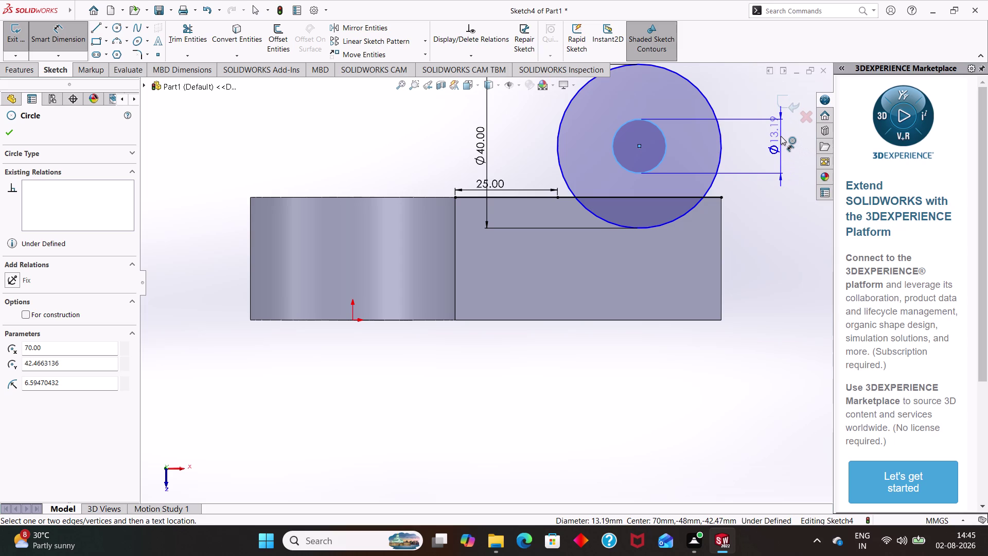
click(780, 136)
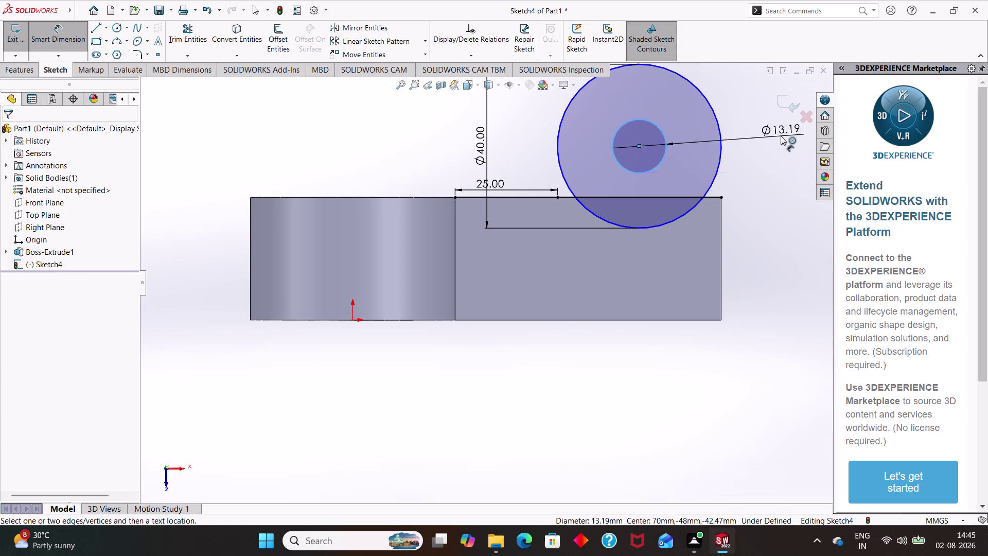
key(BackSpace)
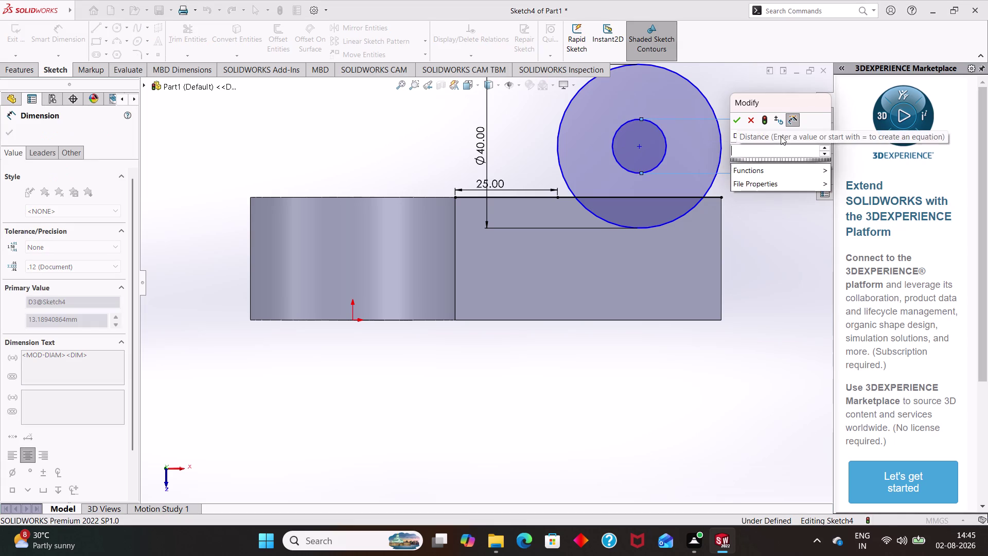
text(12)
key(Return)
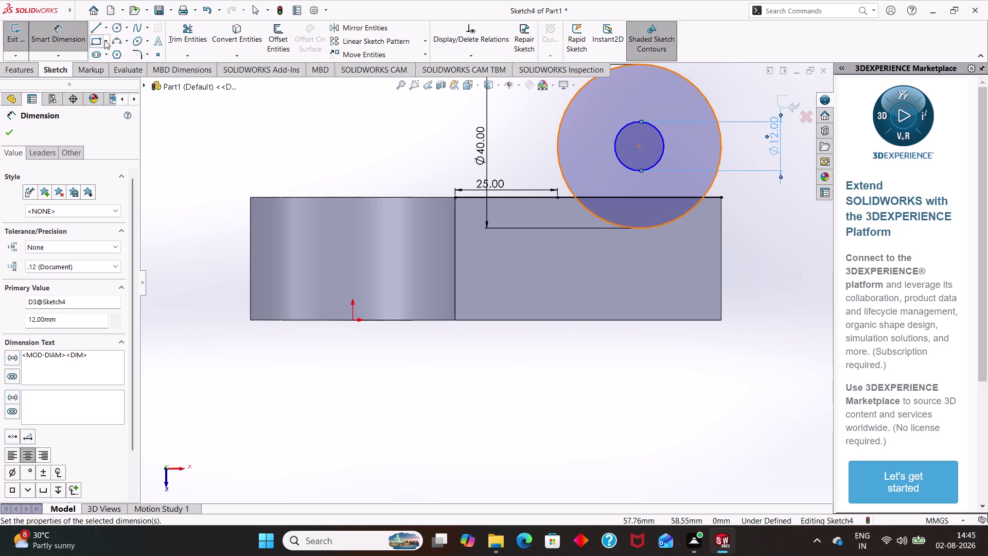
drag(96, 31, 329, 124)
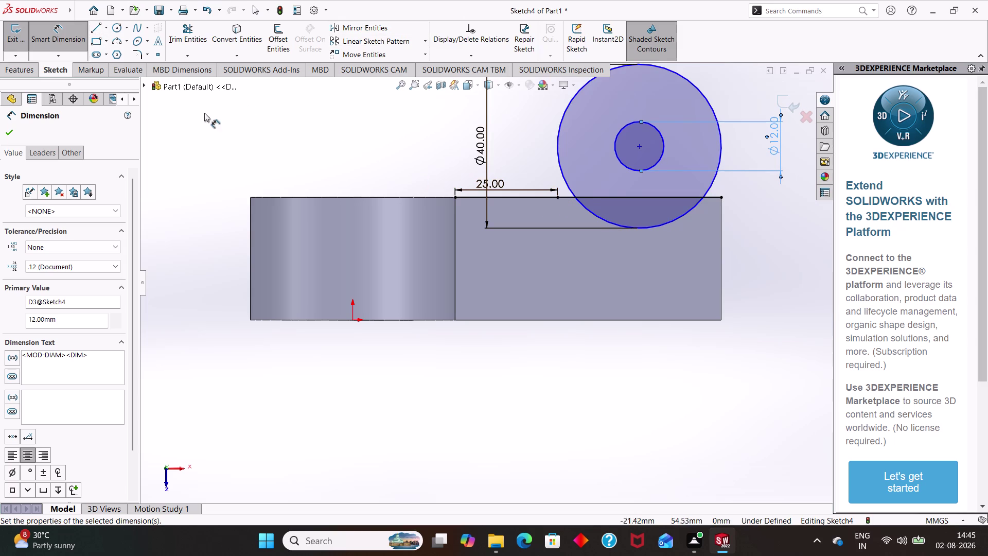
click(99, 30)
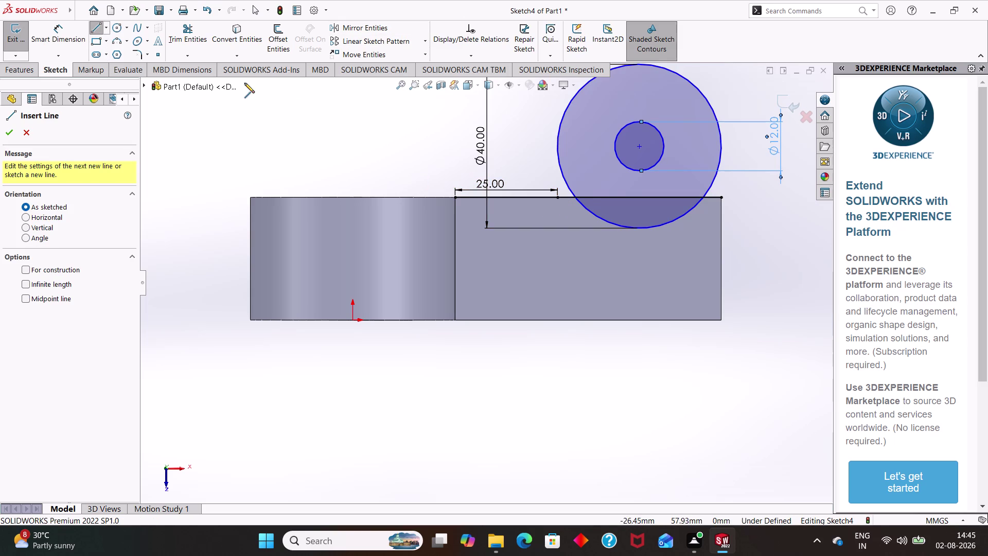
Draw vertical lines from the base edge up to the circle's left and right sides.
click(558, 198)
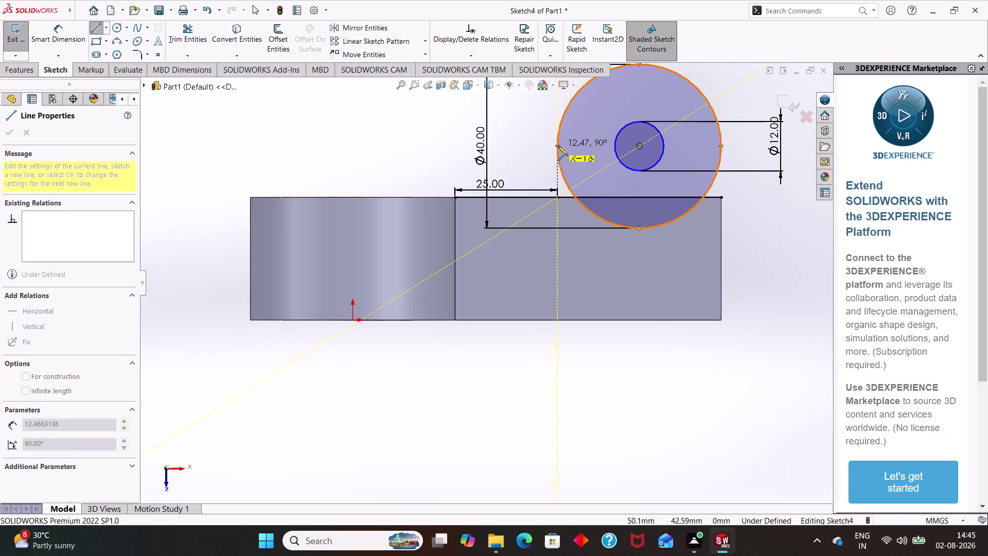
click(558, 146)
click(620, 160)
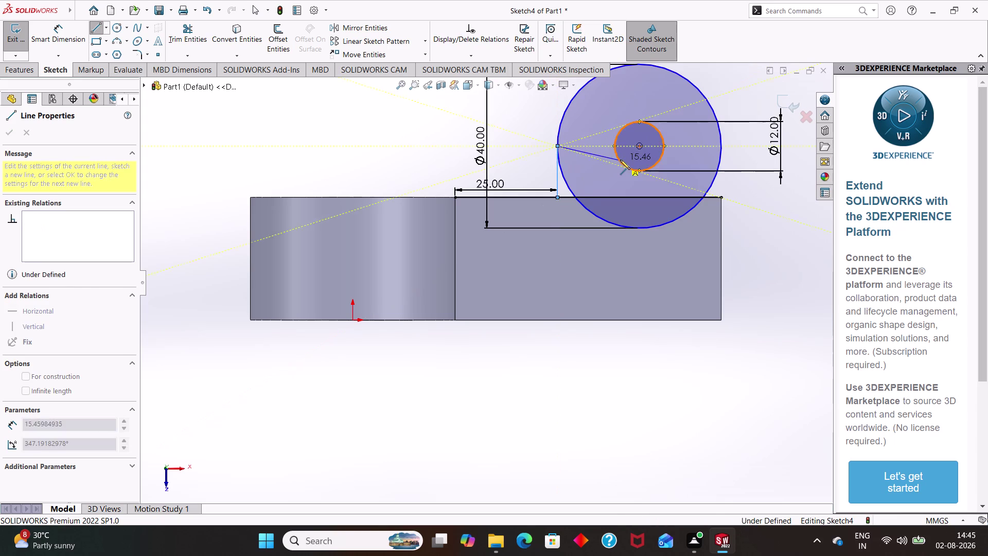
key(Escape)
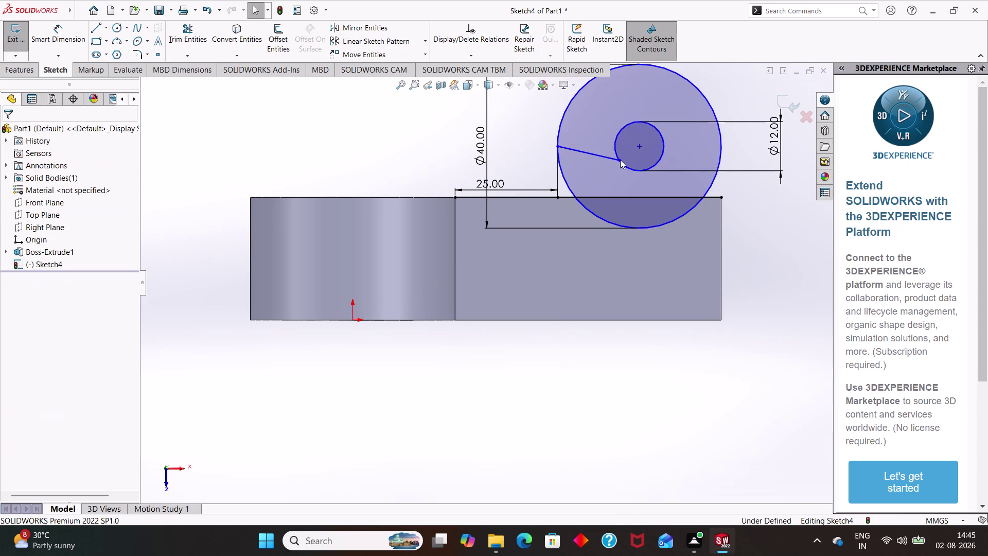
key(Escape)
key(ctrl+z)
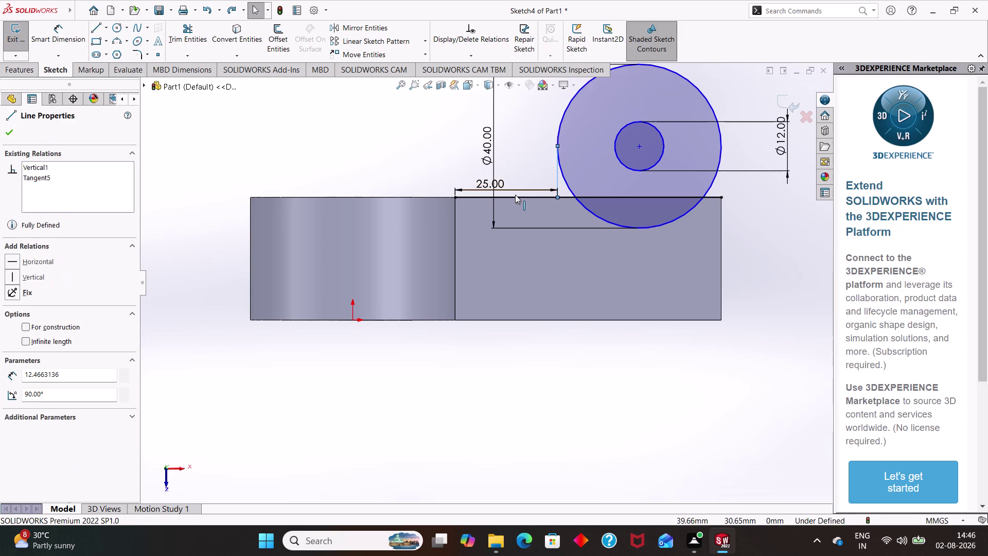
key(Escape)
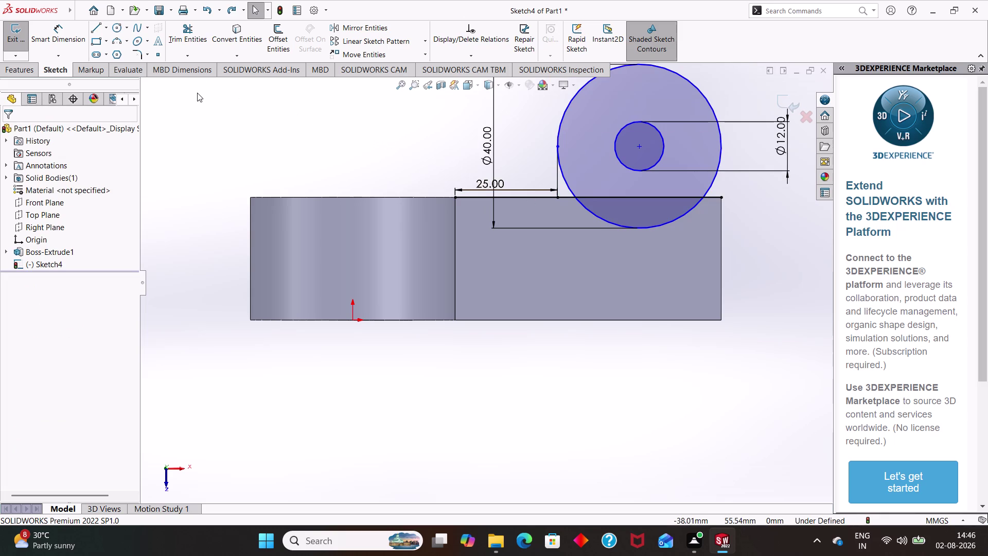
click(94, 31)
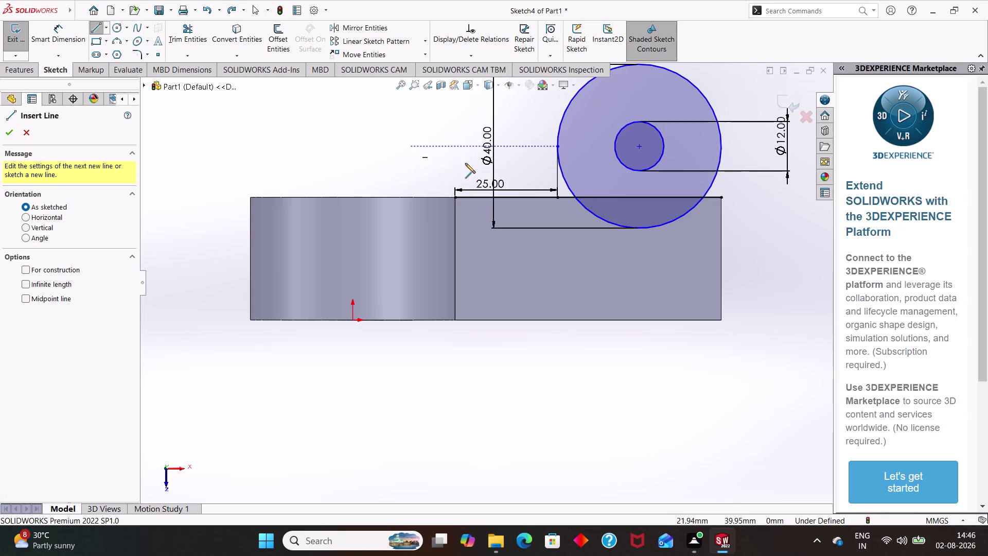
click(720, 198)
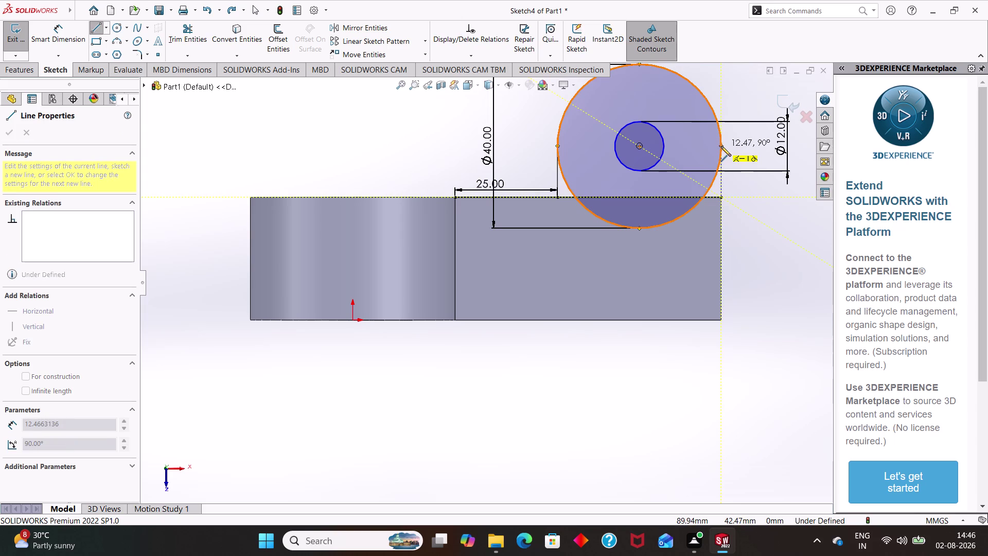
click(721, 146)
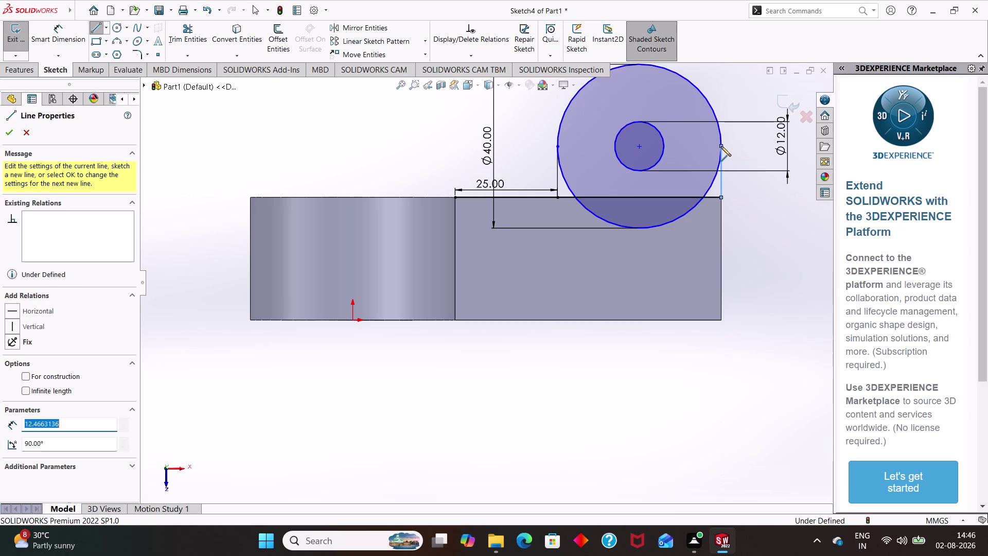
key(Escape)
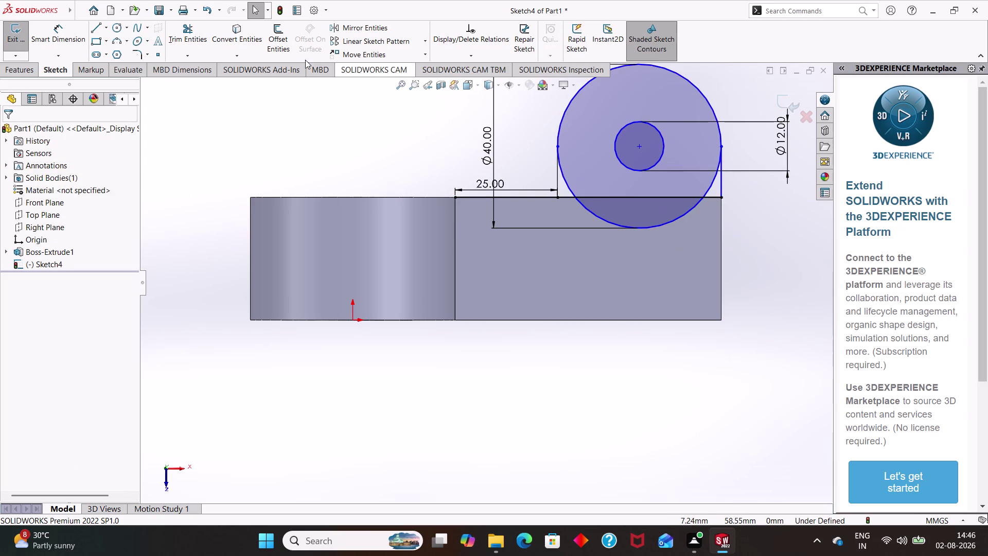
Draw a horizontal line across the circle's centre, from its left side to its right side.
click(95, 28)
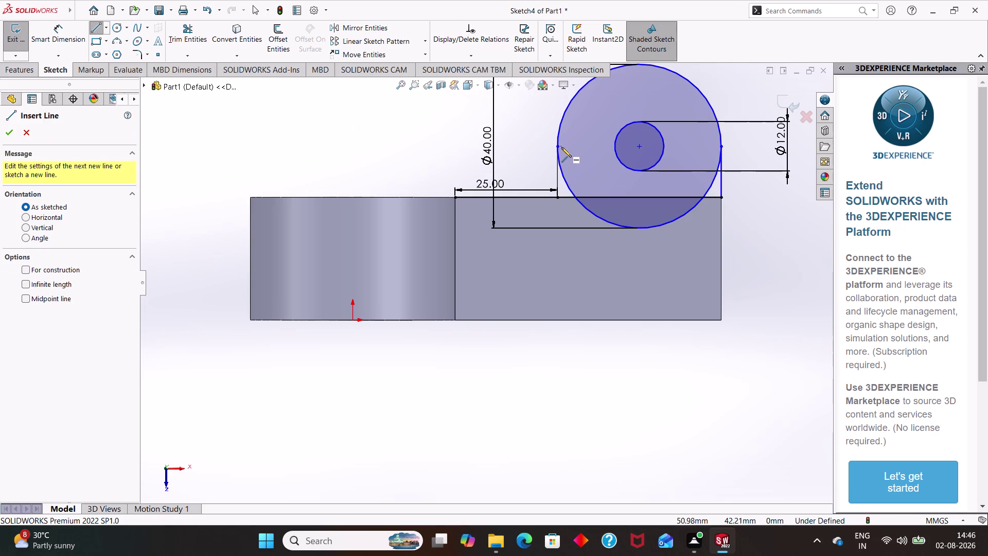
drag(560, 146, 683, 152)
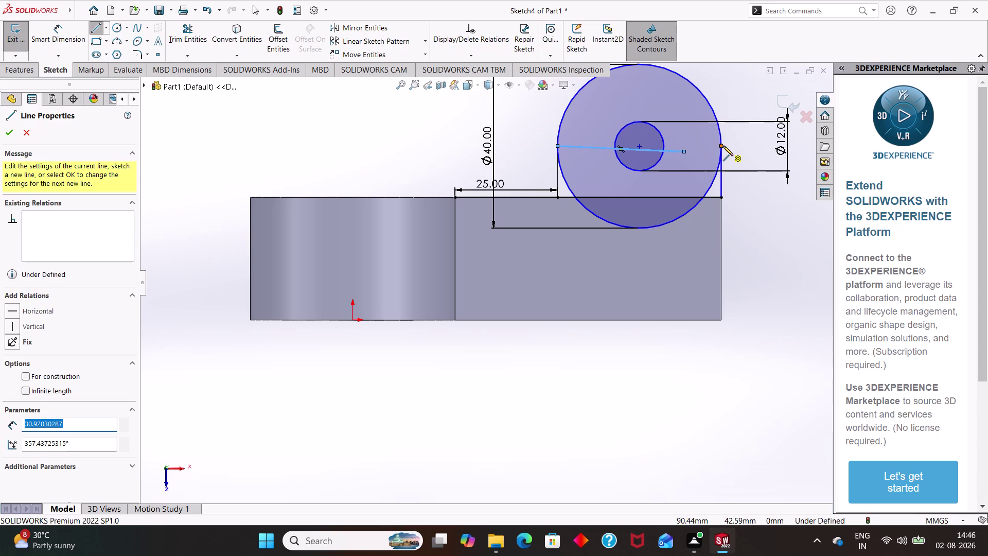
key(Escape)
key(ctrl+z)
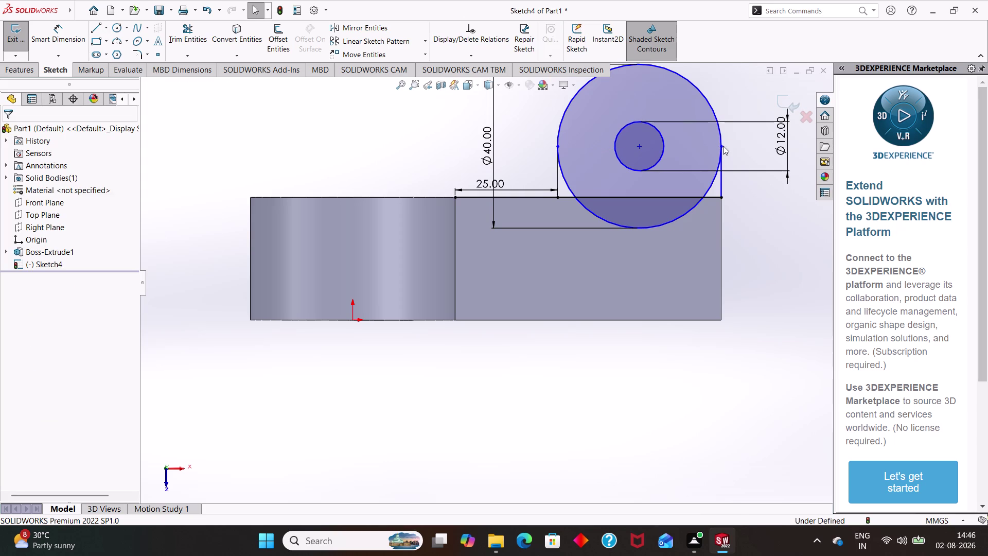
click(95, 30)
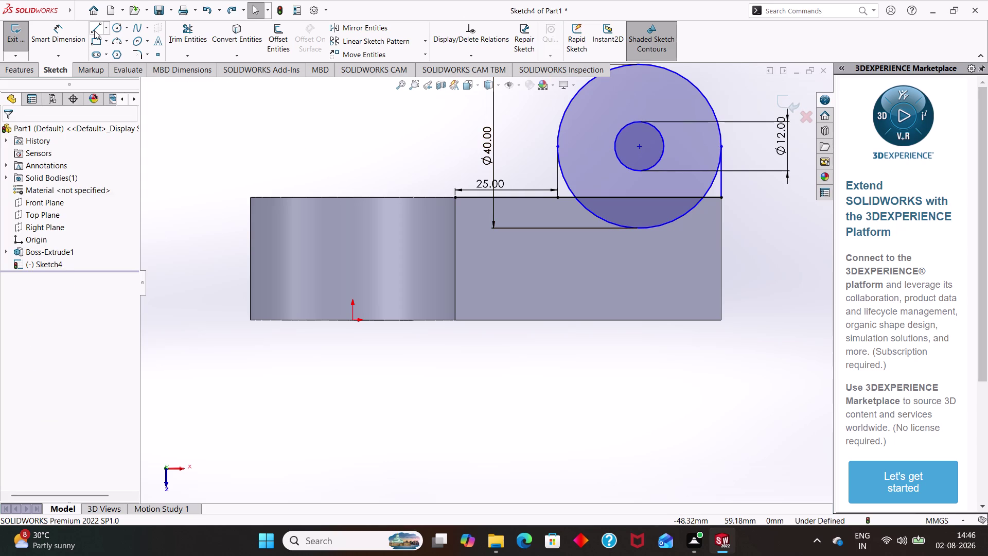
click(560, 146)
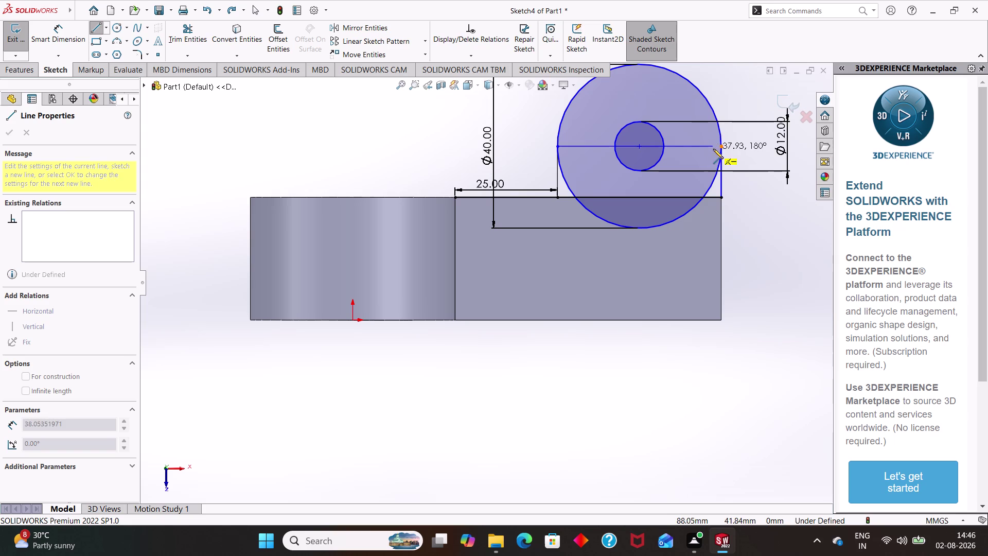
click(719, 149)
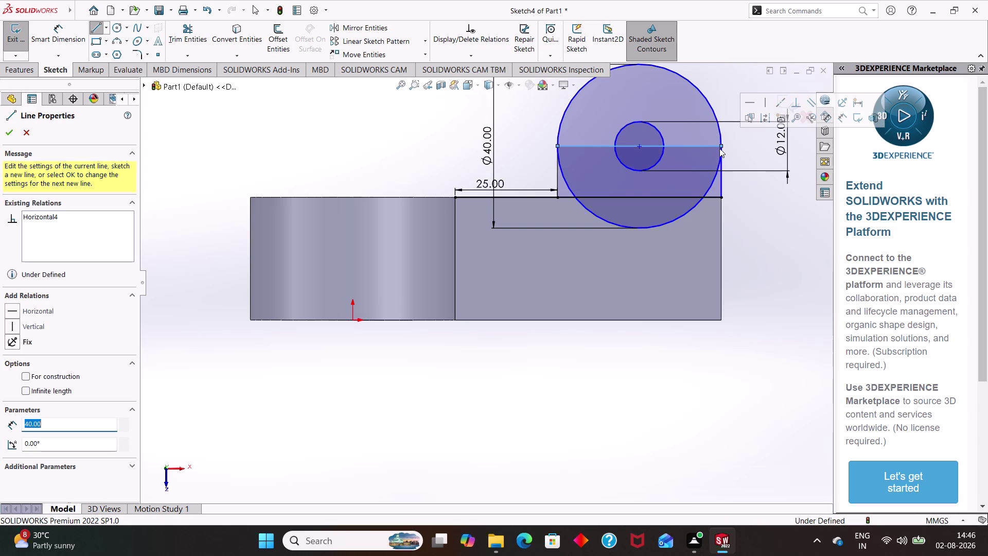
key(Escape)
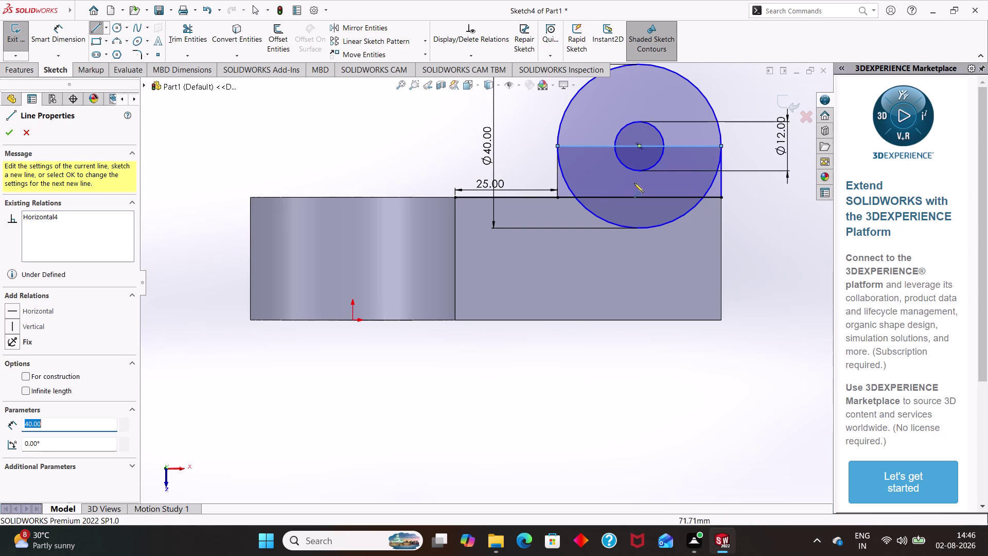
click(188, 38)
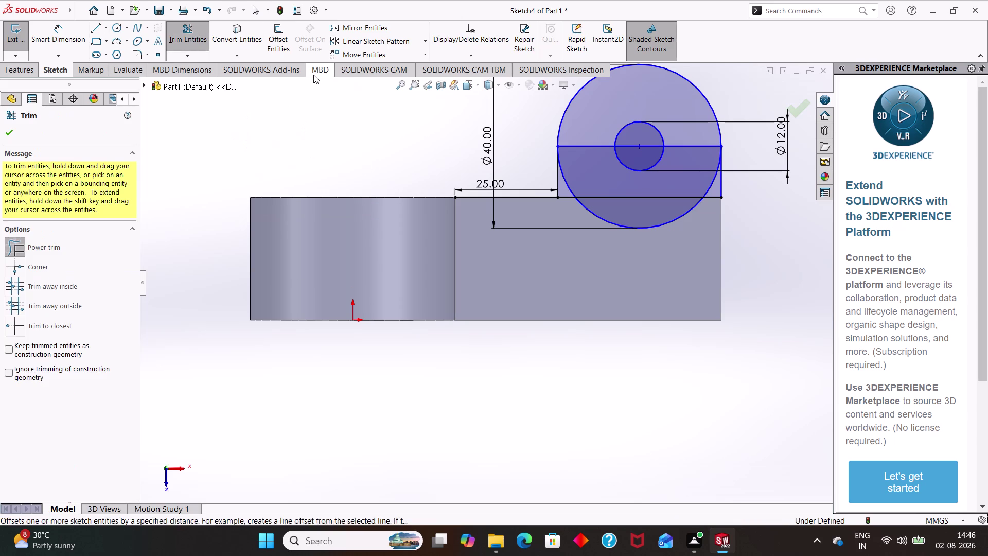
Trim away the outer circle's lower arcs and leftover segments near the base edge.
click(663, 241)
drag(663, 240, 642, 205)
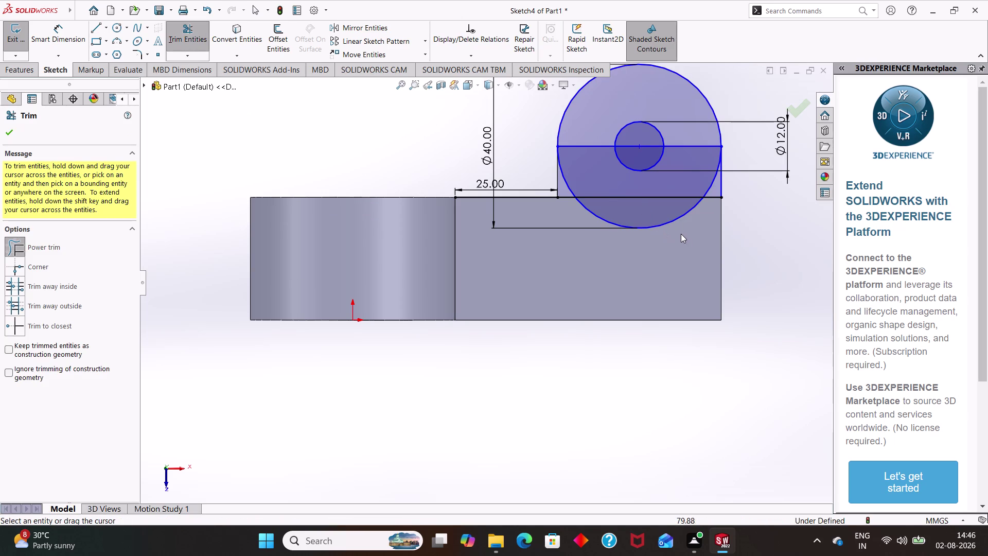
drag(683, 241, 661, 208)
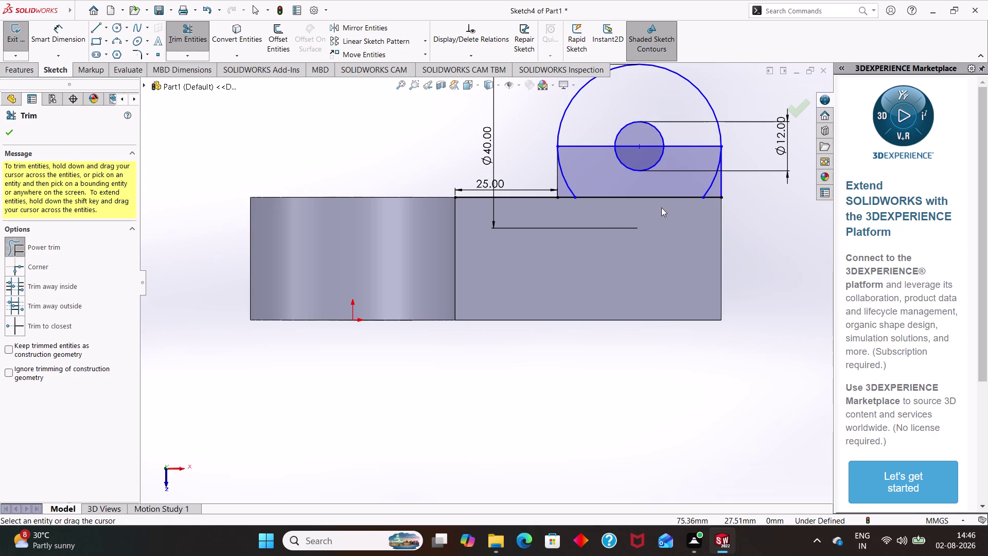
drag(701, 179, 713, 198)
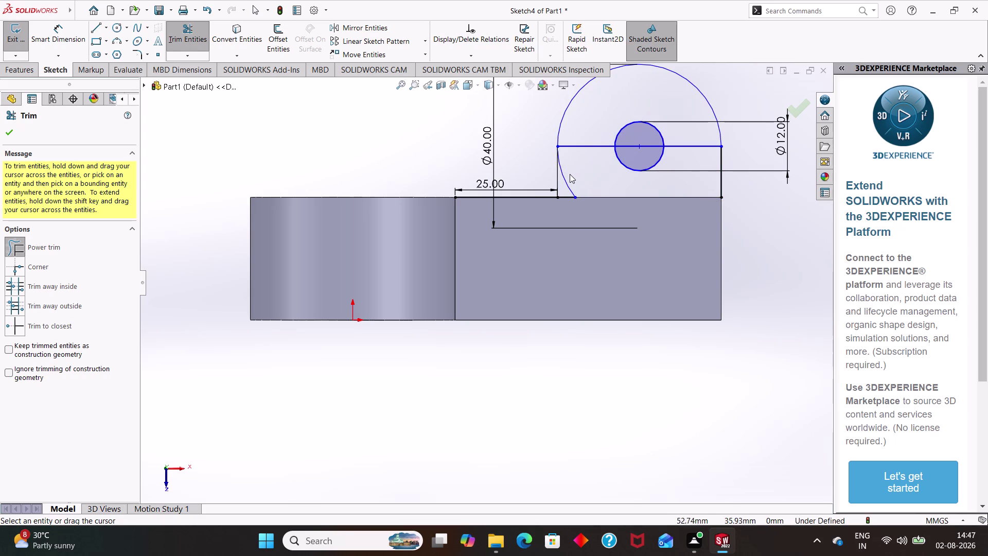
drag(569, 174, 560, 194)
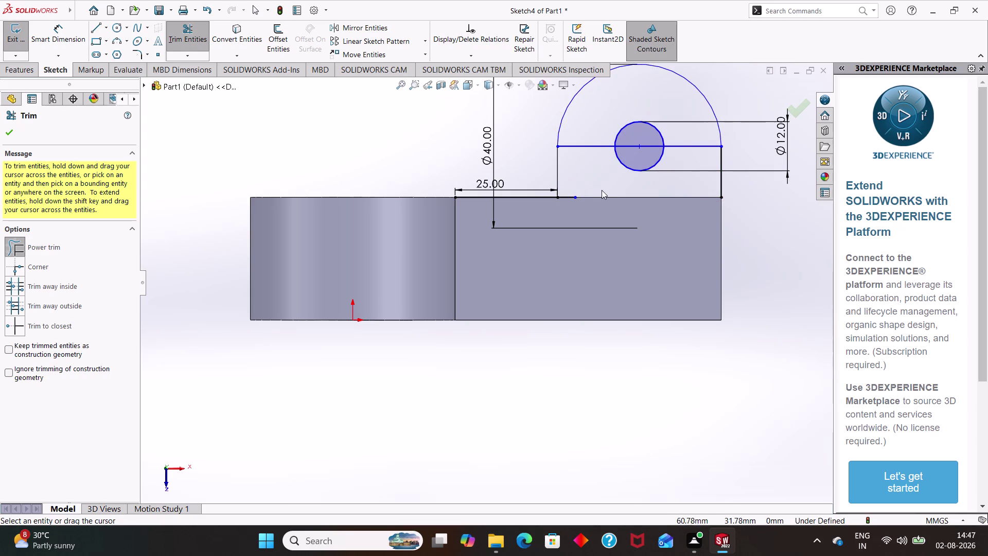
double_click(572, 200)
drag(569, 202, 568, 183)
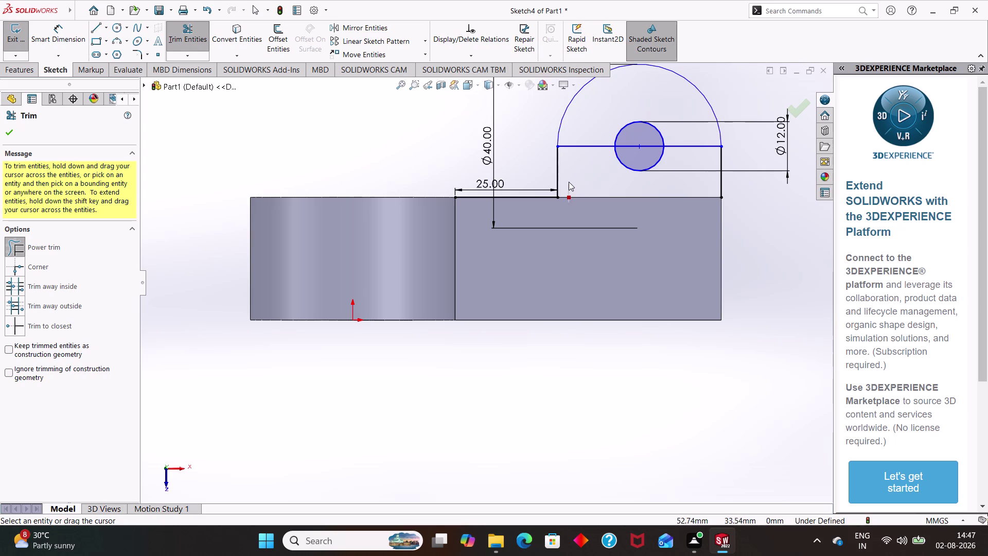
drag(569, 183, 569, 179)
click(696, 160)
drag(696, 160, 690, 116)
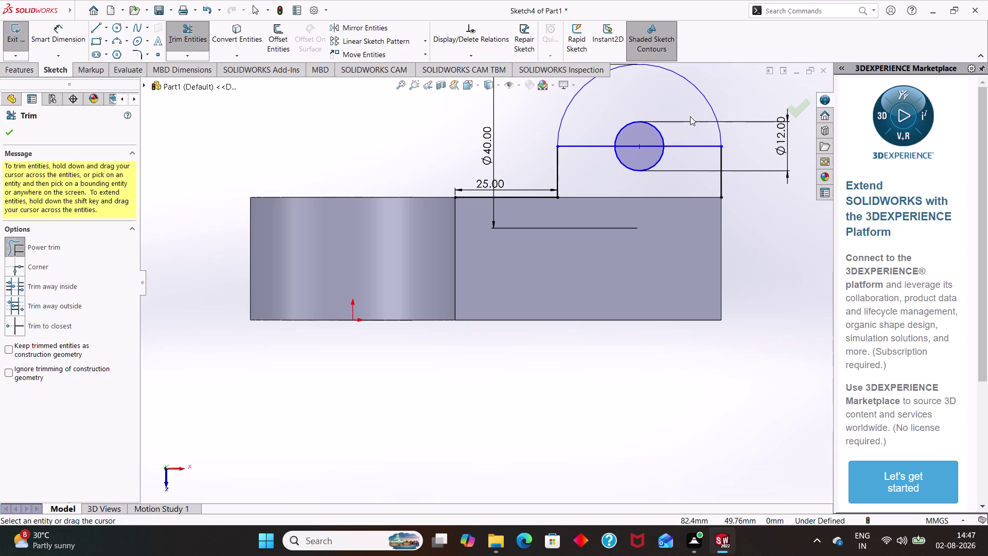
Remove the horizontal line through the circle by deleting and trimming its pieces.
click(688, 145)
key(Delete)
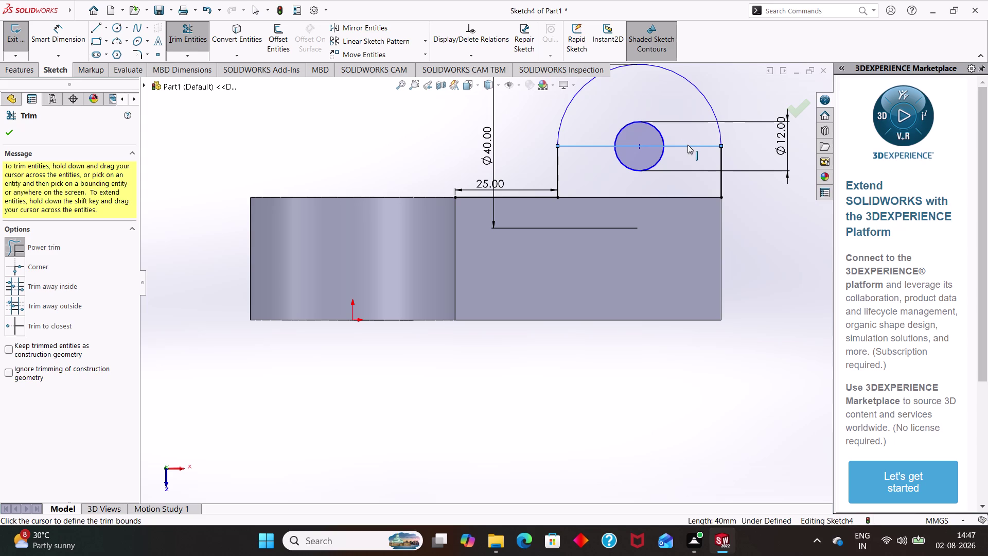
key(Delete)
key(Delete)
key(Delete)
key(Delete)
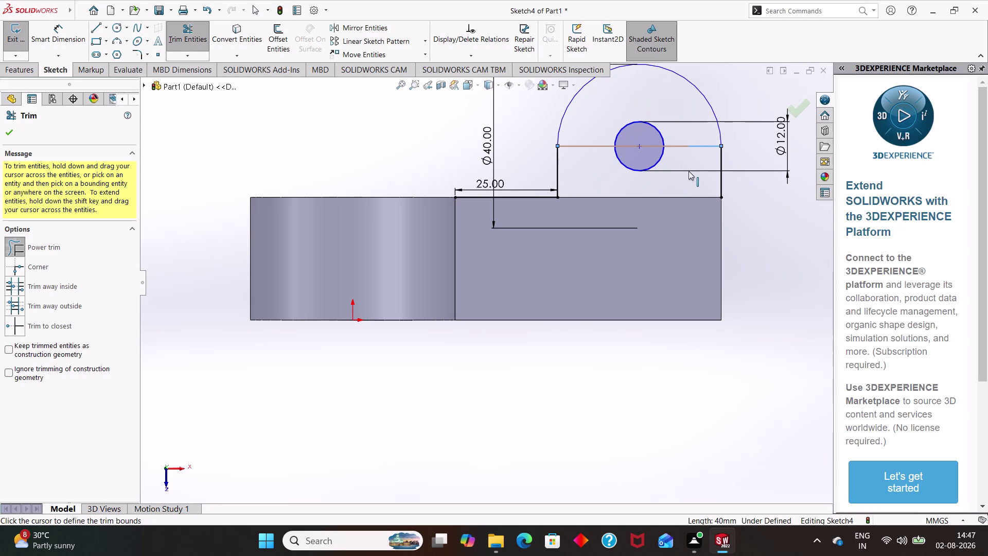
click(688, 145)
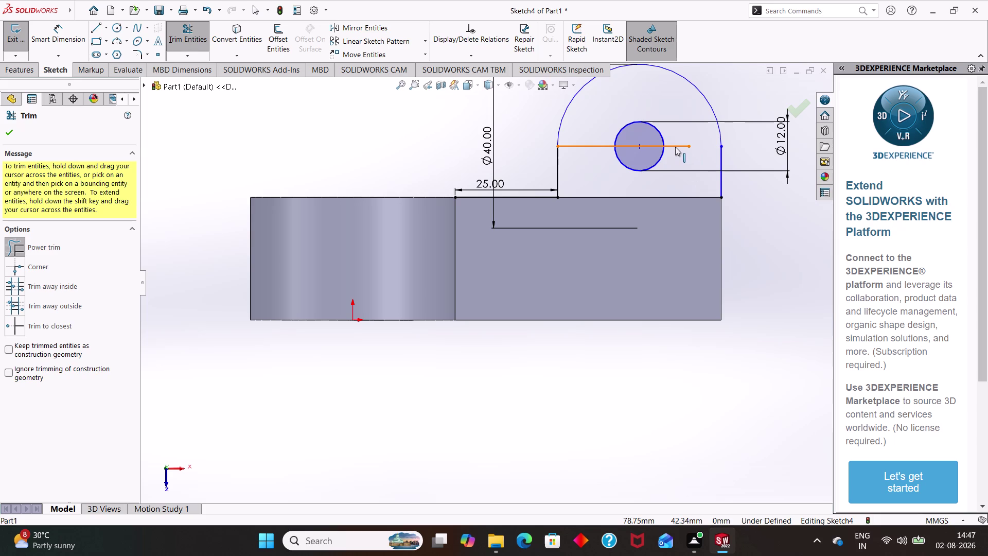
click(677, 146)
key(Delete)
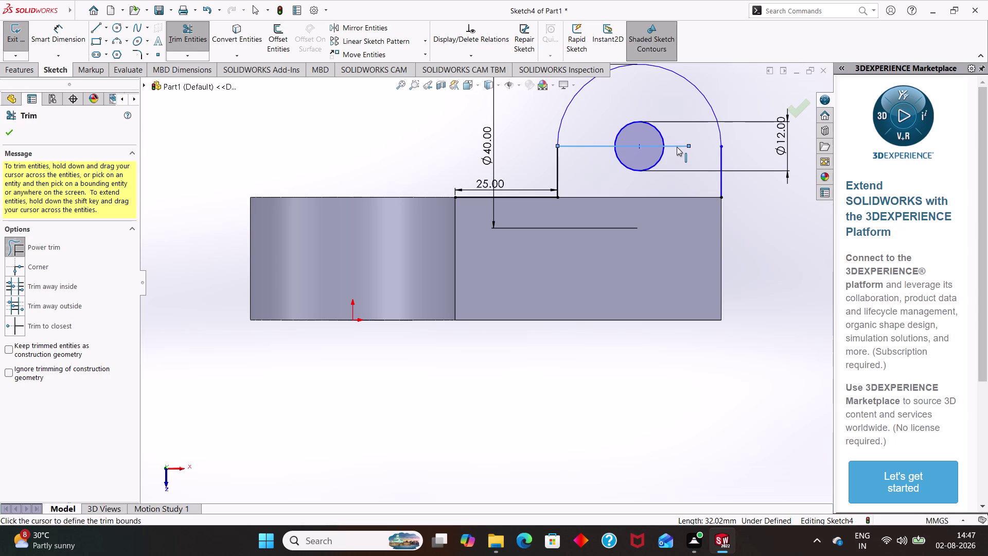
key(Delete)
key(Delete)
drag(594, 160, 590, 135)
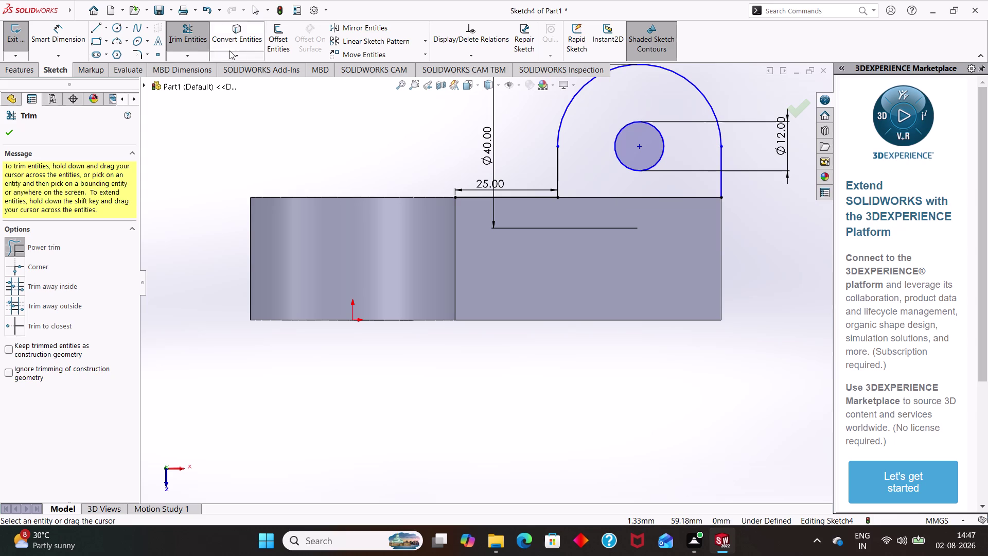
click(100, 24)
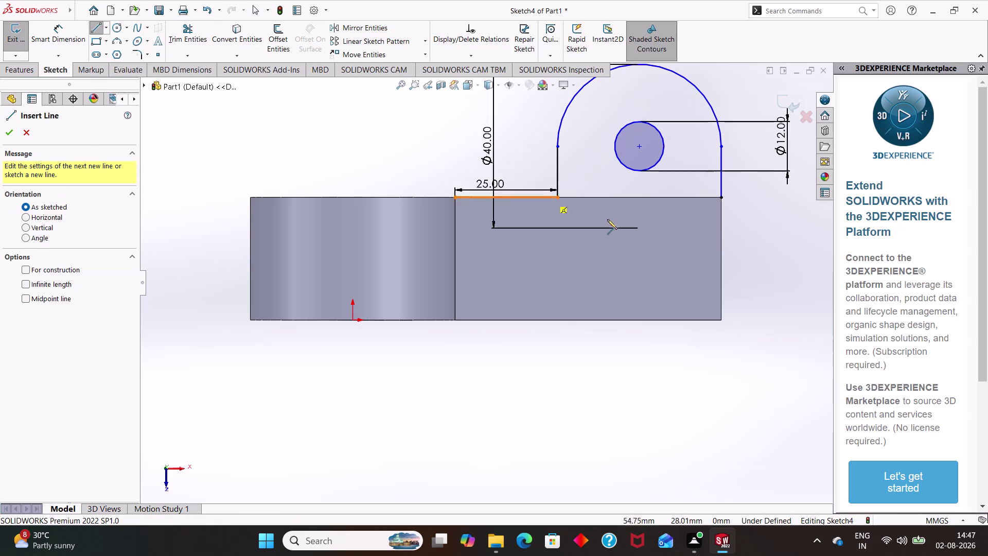
Draw a 40 mm line along the lug's base edge to close the arched profile.
click(558, 198)
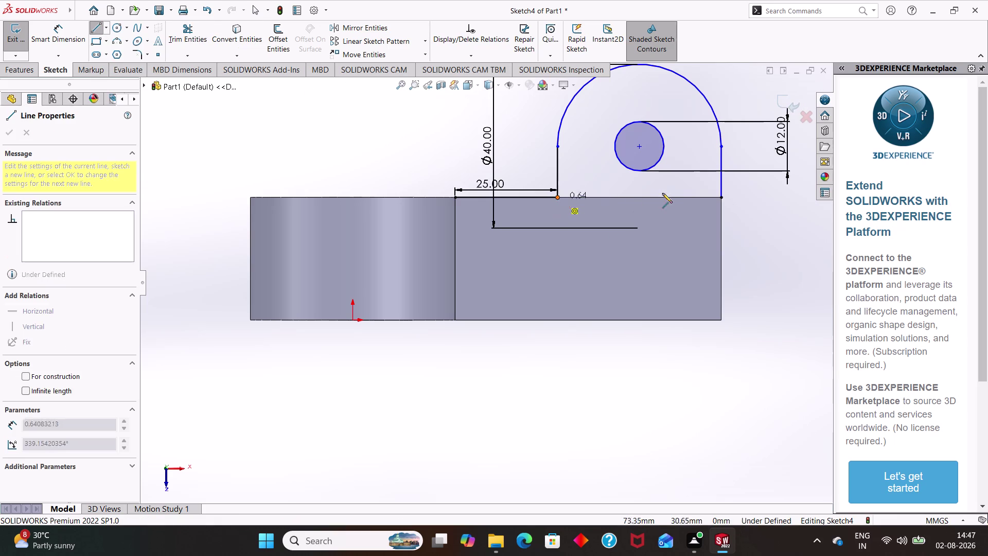
click(720, 197)
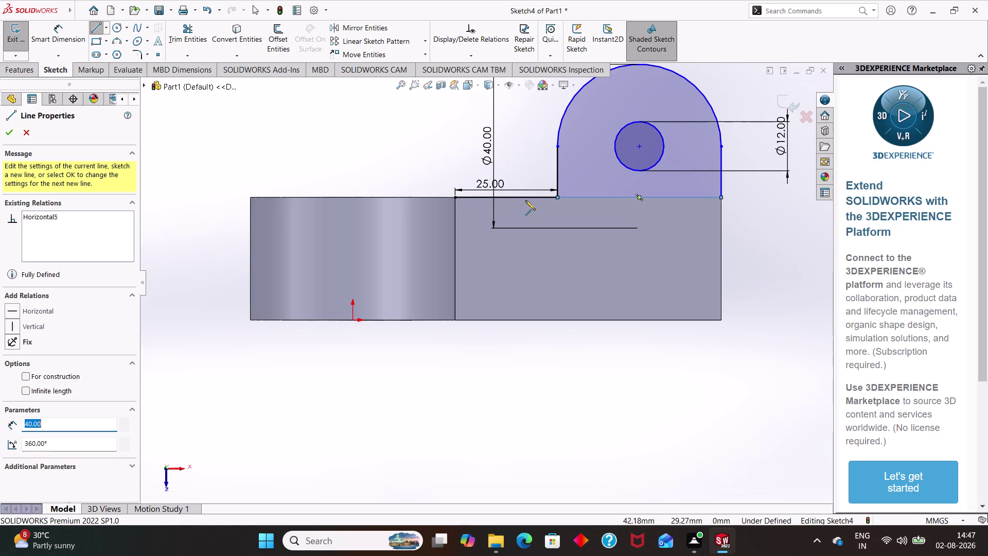
click(524, 198)
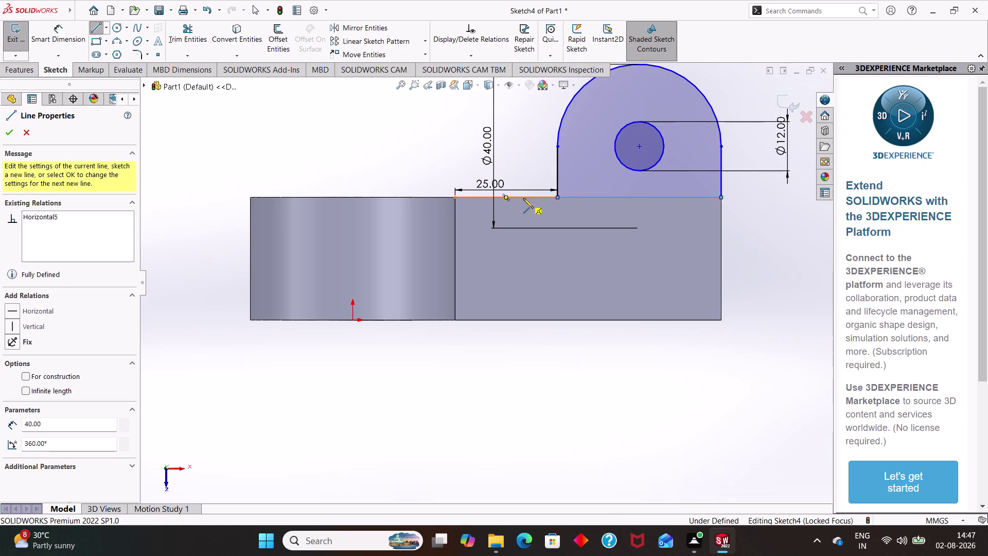
key(Delete)
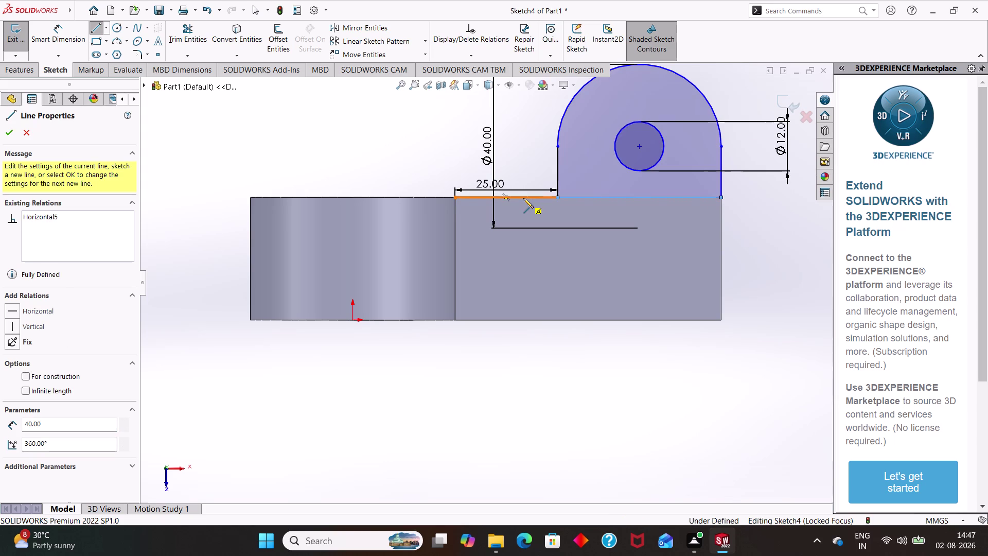
key(Delete)
key(Delete)
scroll(down, 3)
scroll(up, 3)
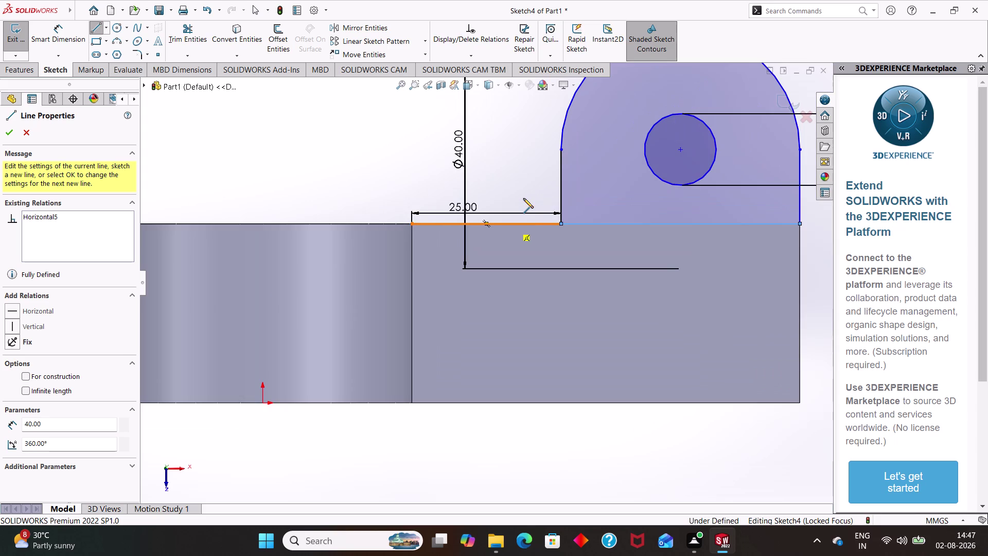
scroll(up, 3)
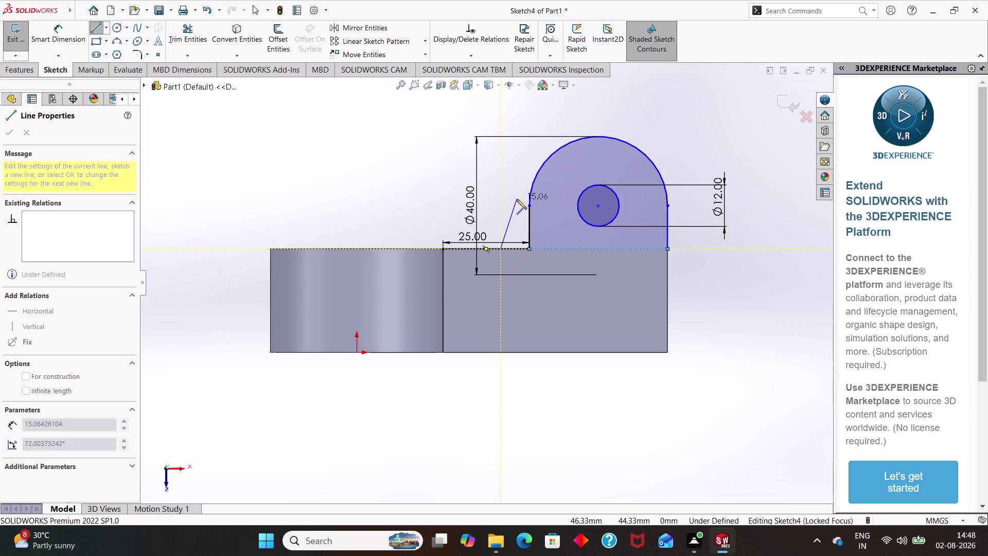
key(Escape)
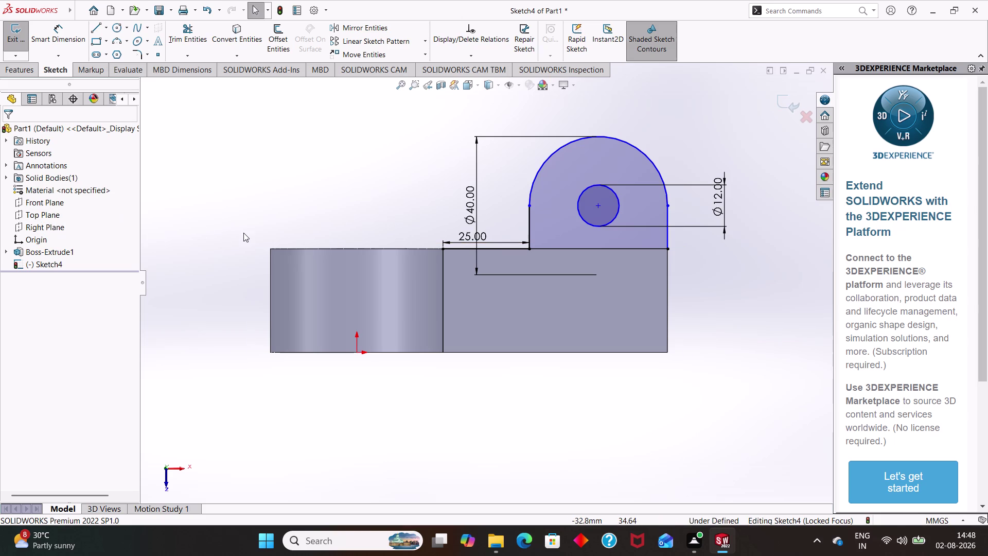
click(460, 250)
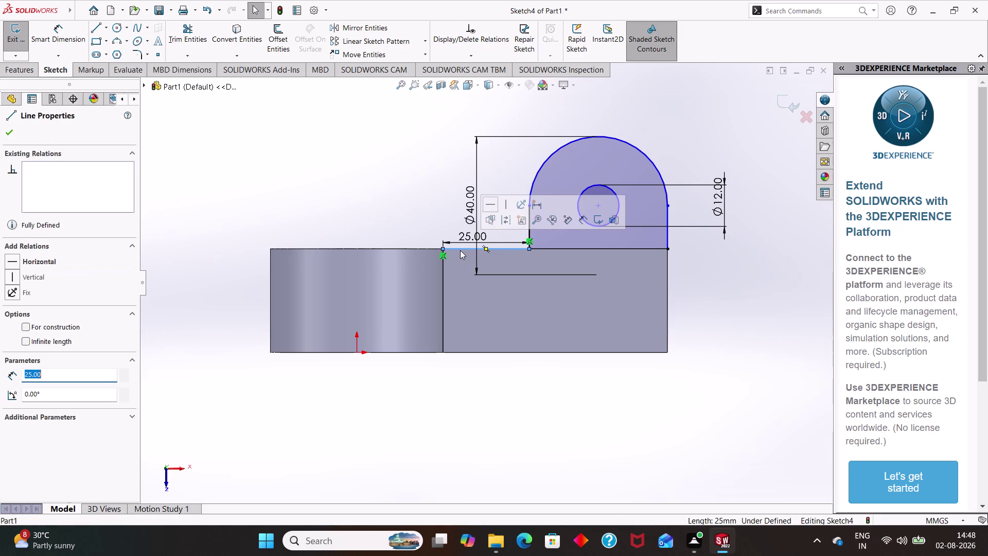
Delete the 25 mm base line and confirm removing its dimension.
key(Delete)
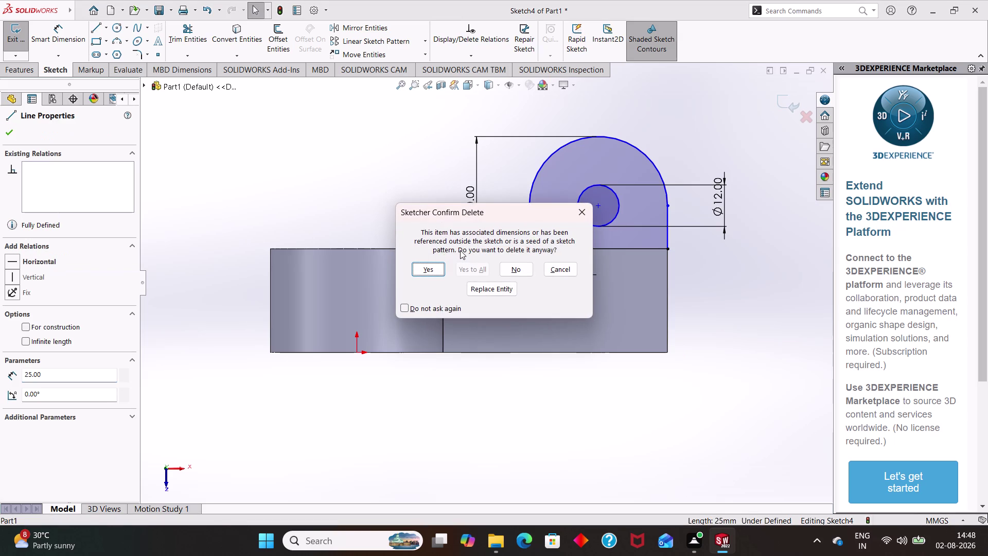
click(430, 267)
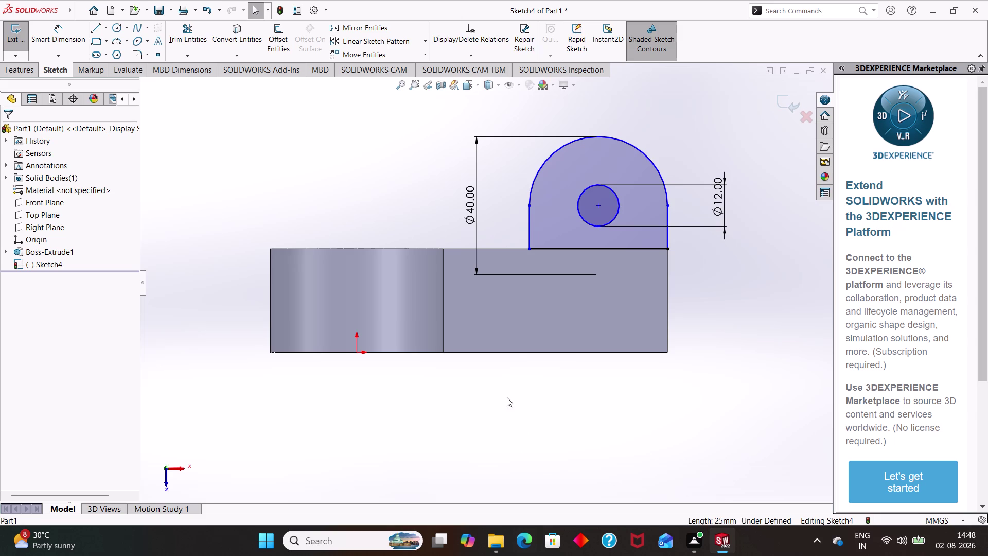
middle_click(526, 407)
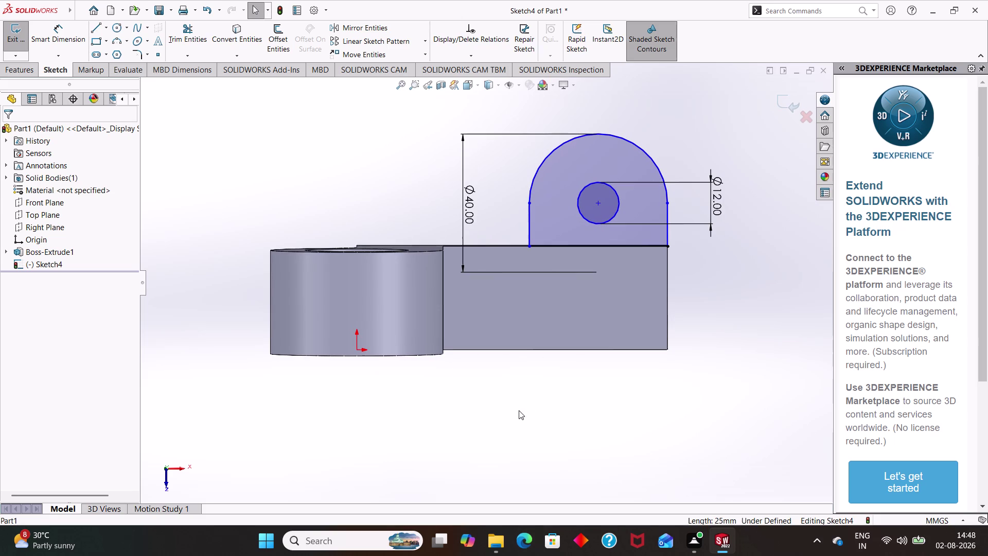
Orbit the bracket to inspect the lug in 3D, then exit Sketch4.
middle_drag(254, 555, 314, 405)
middle_drag(350, 431, 442, 406)
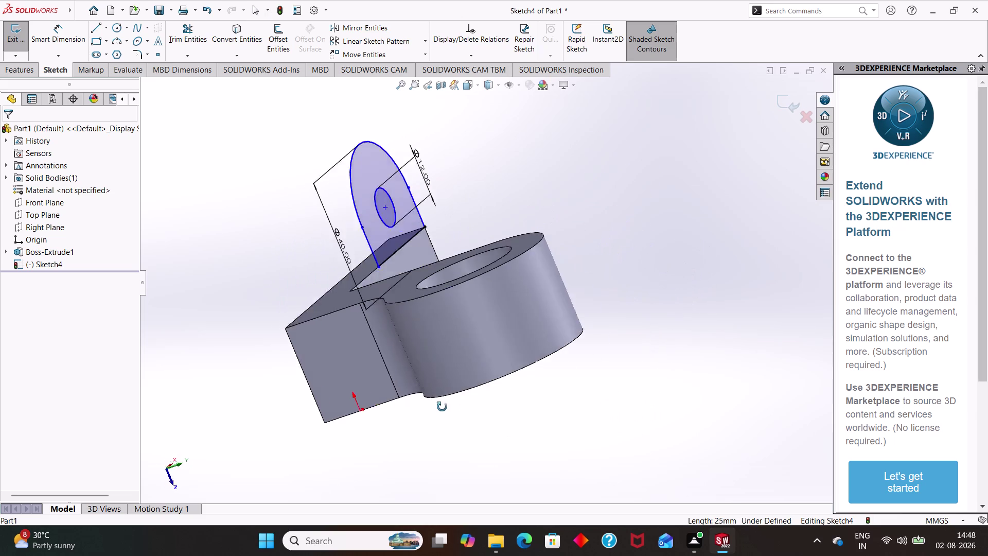
middle_drag(442, 407, 370, 380)
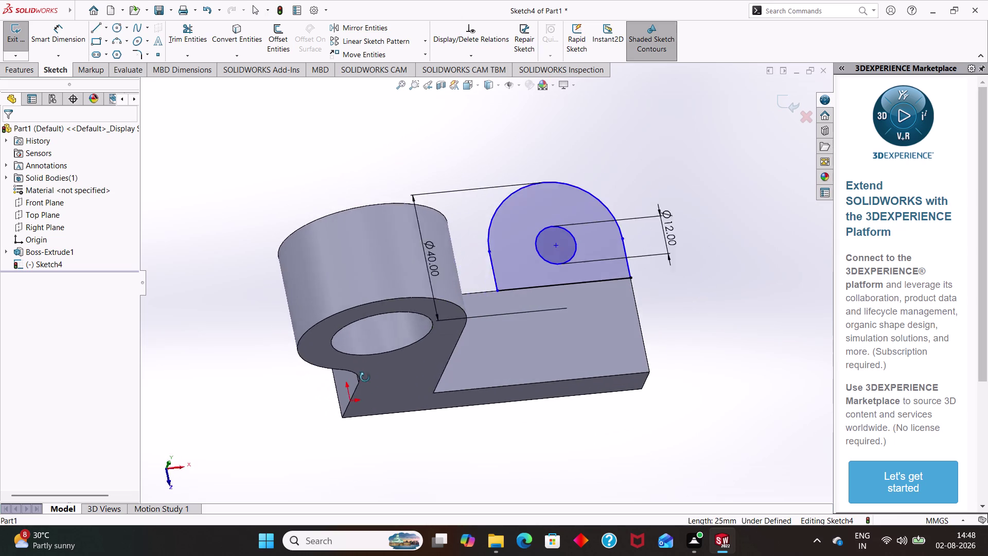
middle_drag(371, 379, 349, 360)
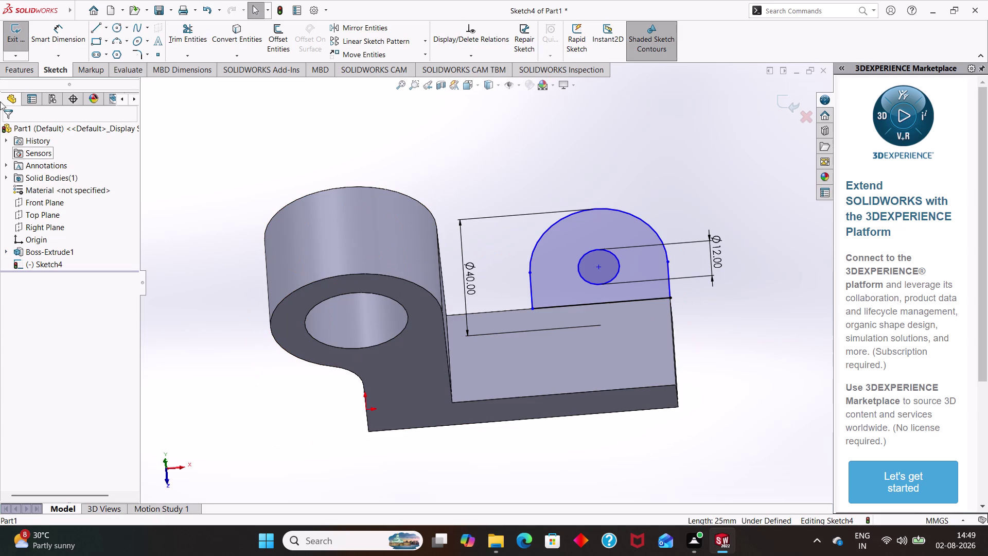
click(13, 39)
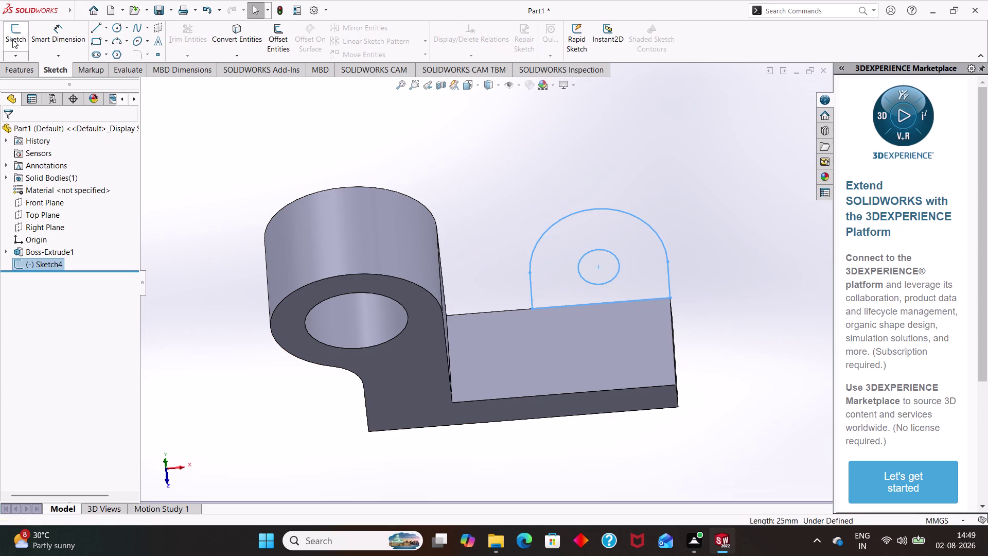
Start an Extruded Boss/Base on the lug sketch with the direction reversed.
click(17, 73)
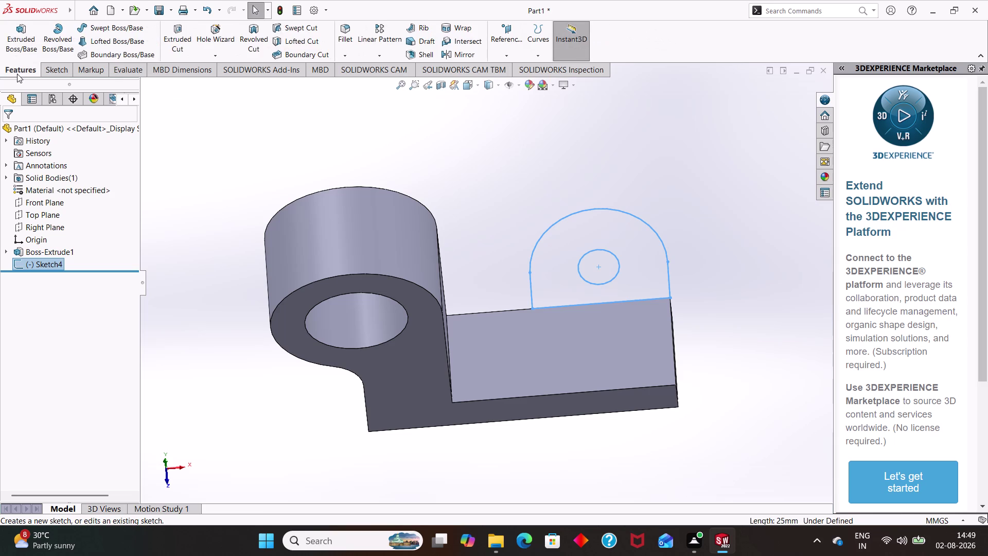
click(6, 30)
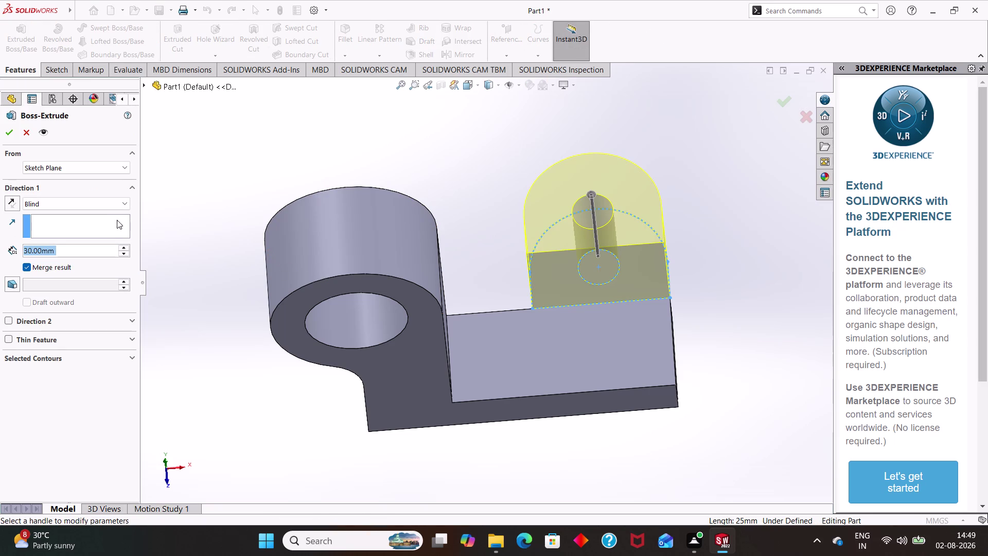
click(9, 201)
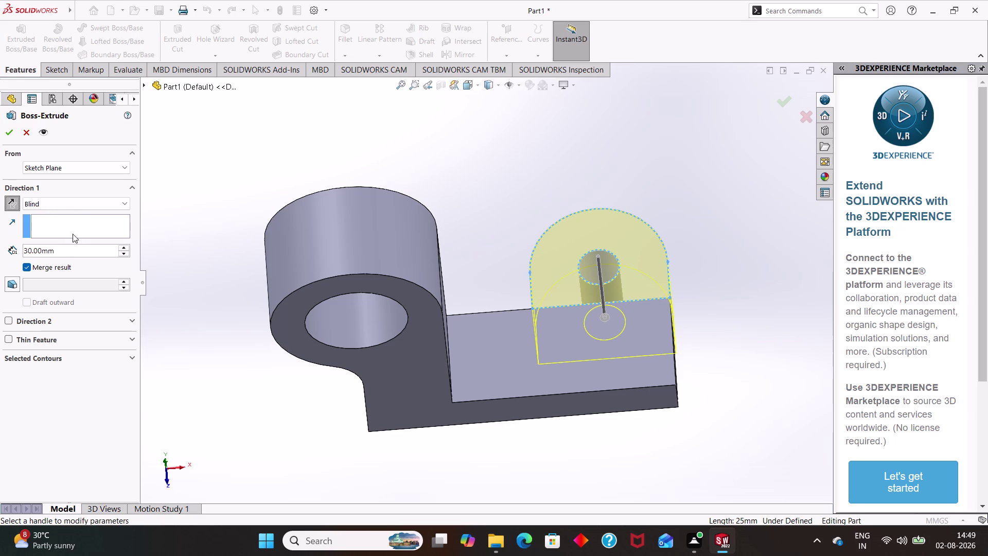
Set the extrusion depth to 12 mm and confirm Boss-Extrude2.
click(74, 251)
key(BackSpace)
key(BackSpace)
key(BackSpace)
key(BackSpace)
key(BackSpace)
key(BackSpace)
key(BackSpace)
key(BackSpace)
key(BackSpace)
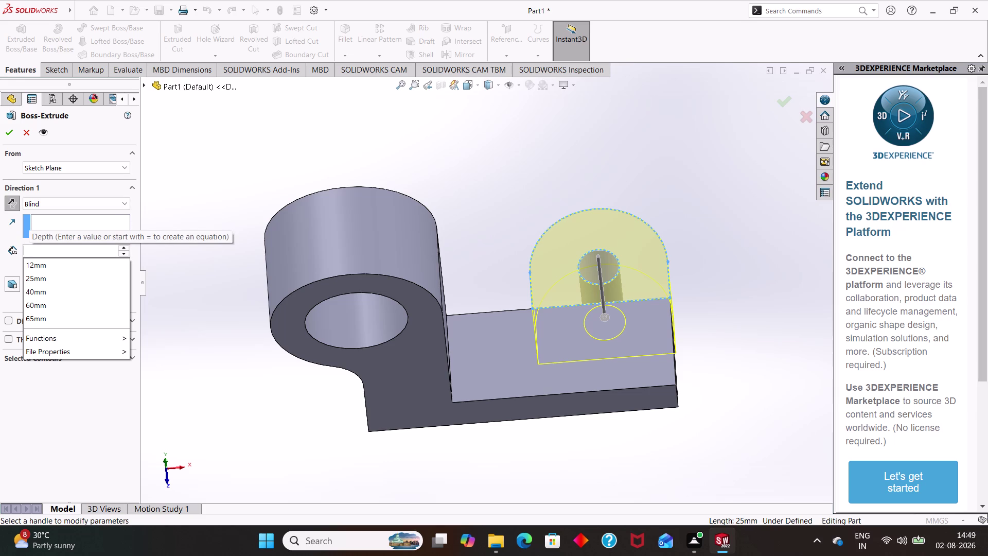
text(1)
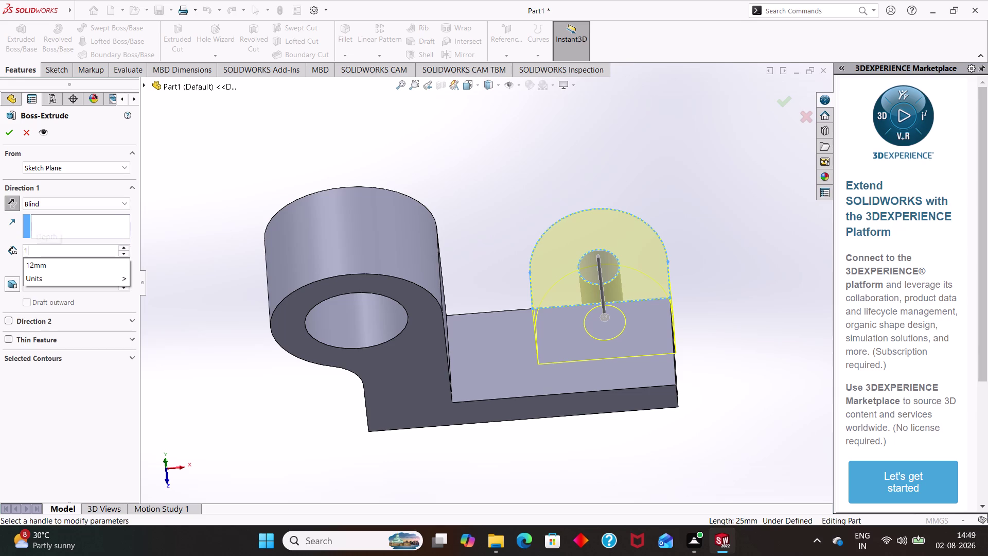
text(2)
key(Return)
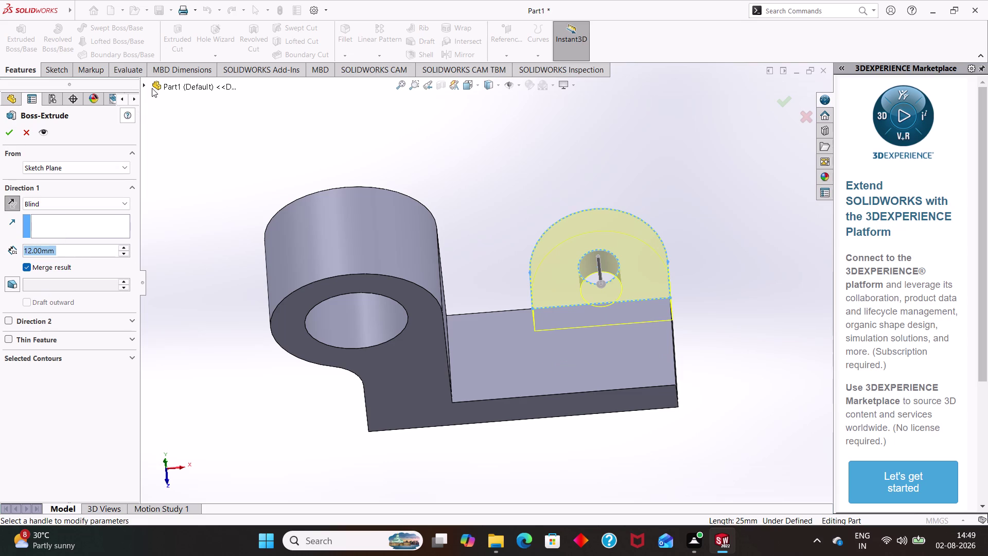
click(7, 129)
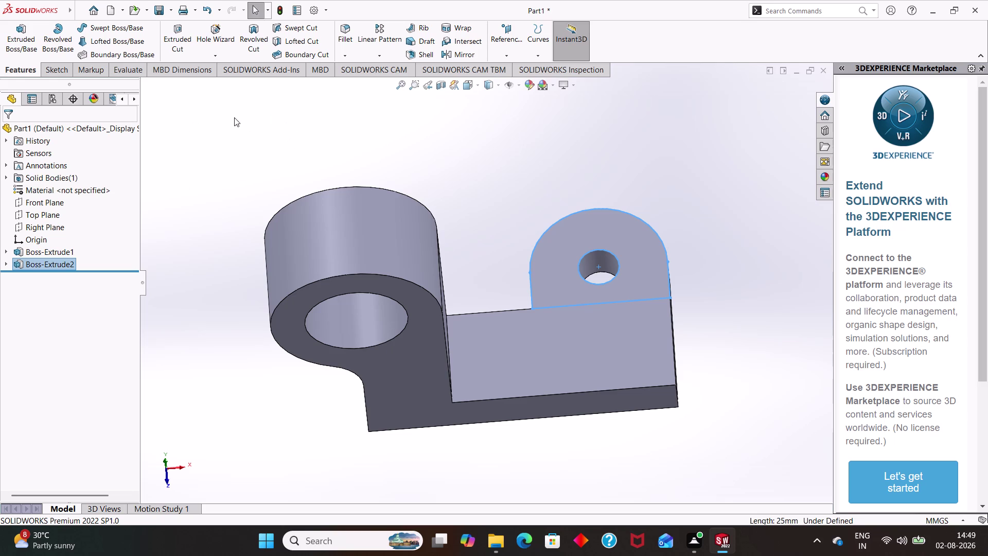
click(134, 100)
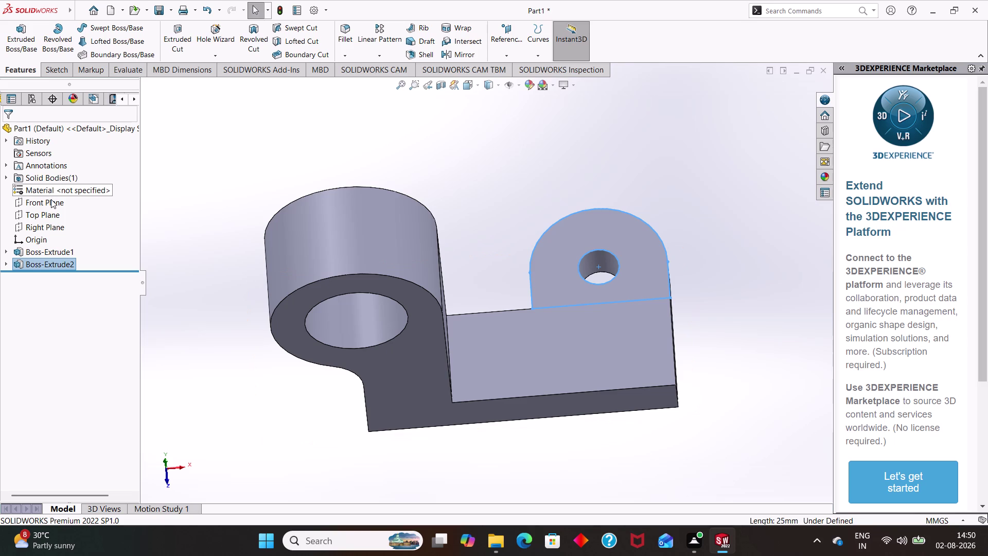
Select Front Plane in the FeatureManager tree as the next reference.
click(50, 199)
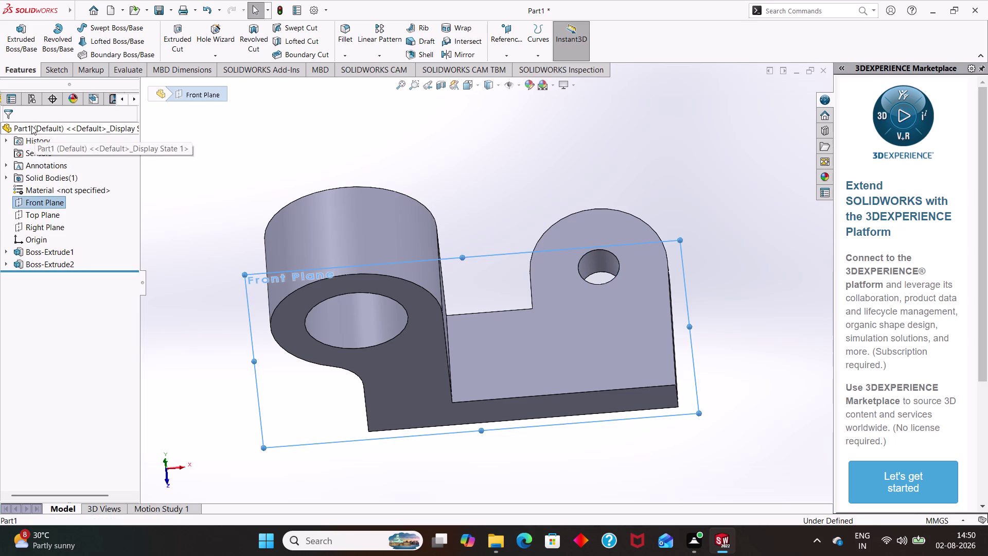
click(23, 70)
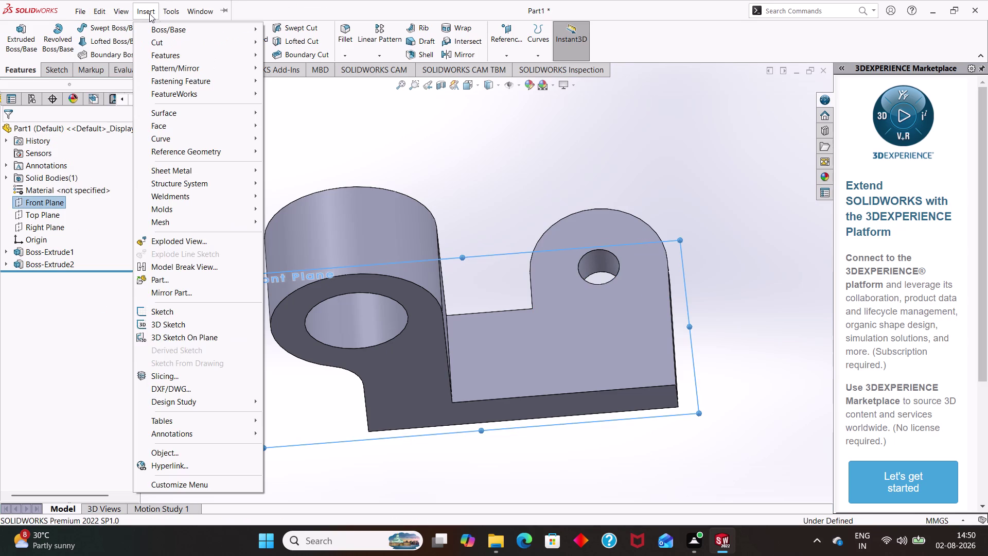
click(148, 14)
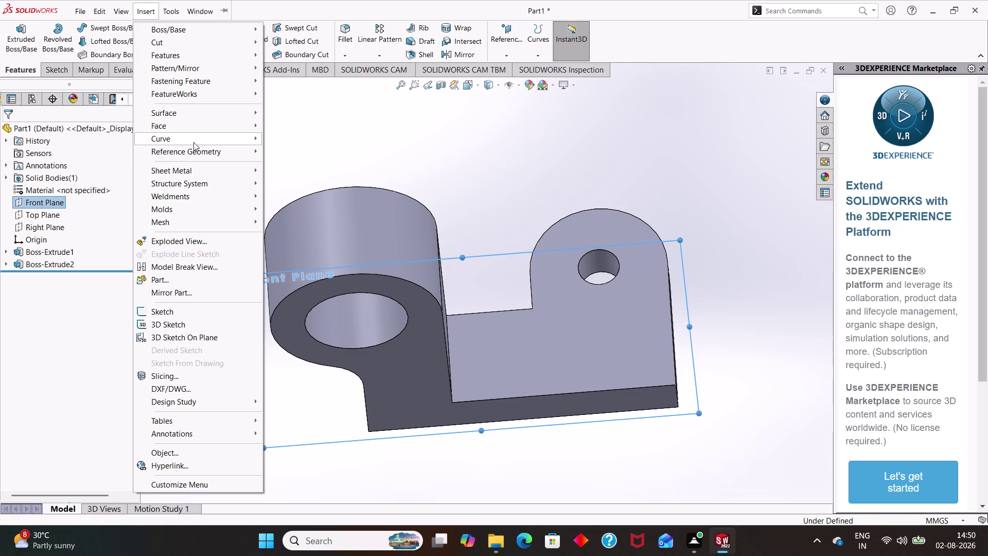
click(194, 147)
click(288, 149)
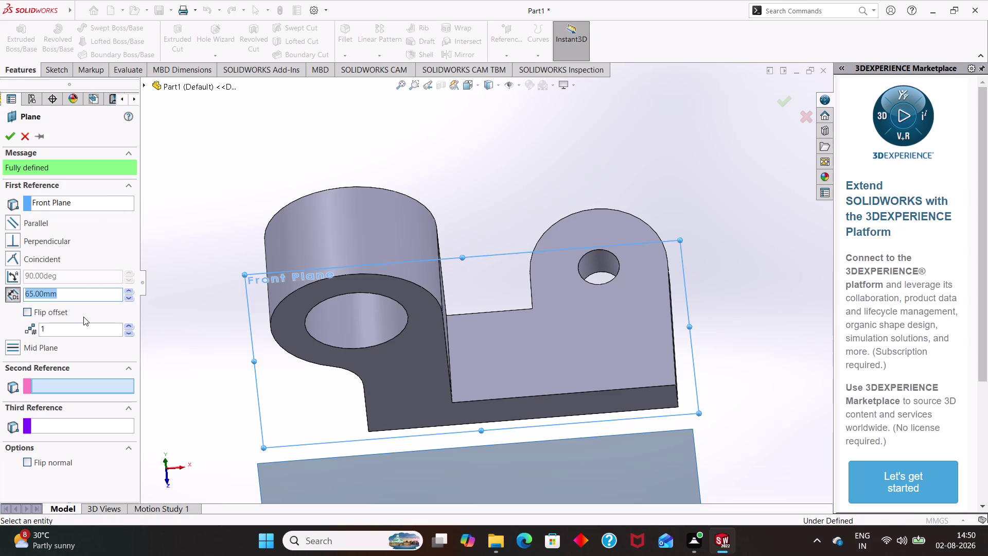
click(10, 348)
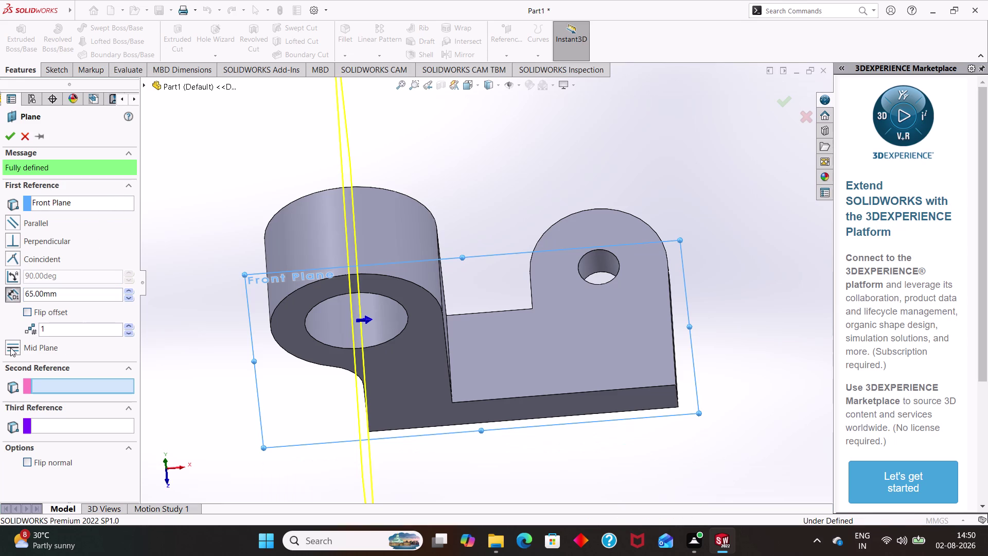
key(ctrl+z)
key(Escape)
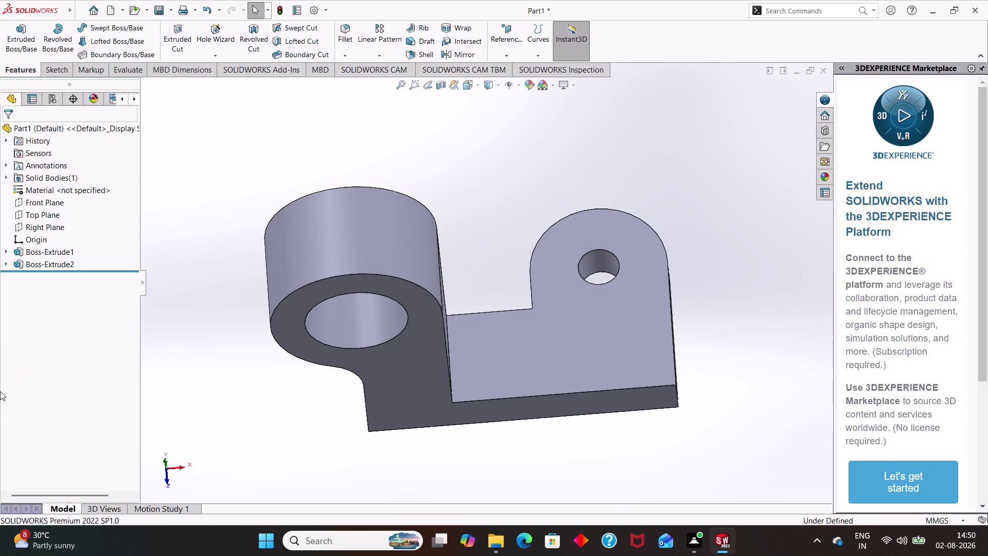
click(10, 430)
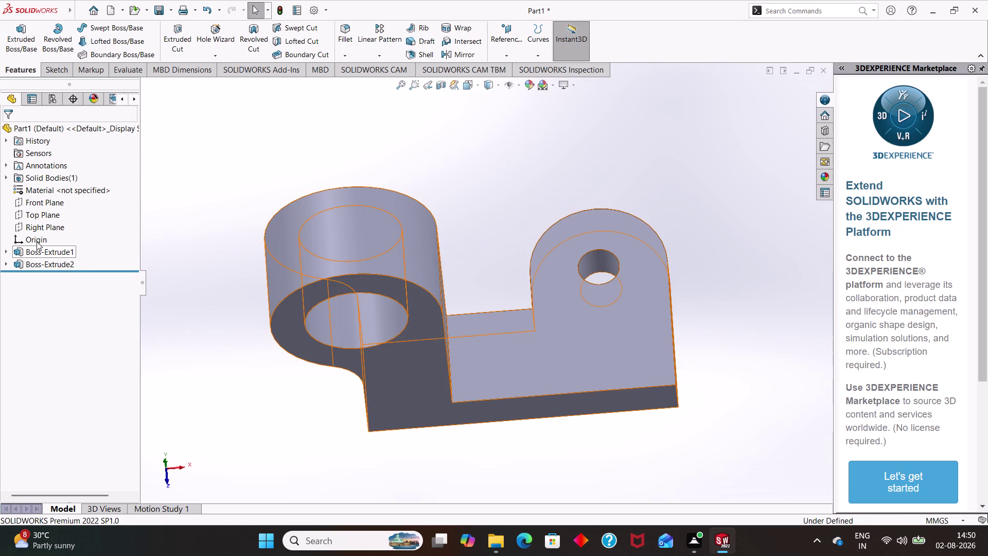
Select Front Plane again and open the Insert menu.
click(39, 203)
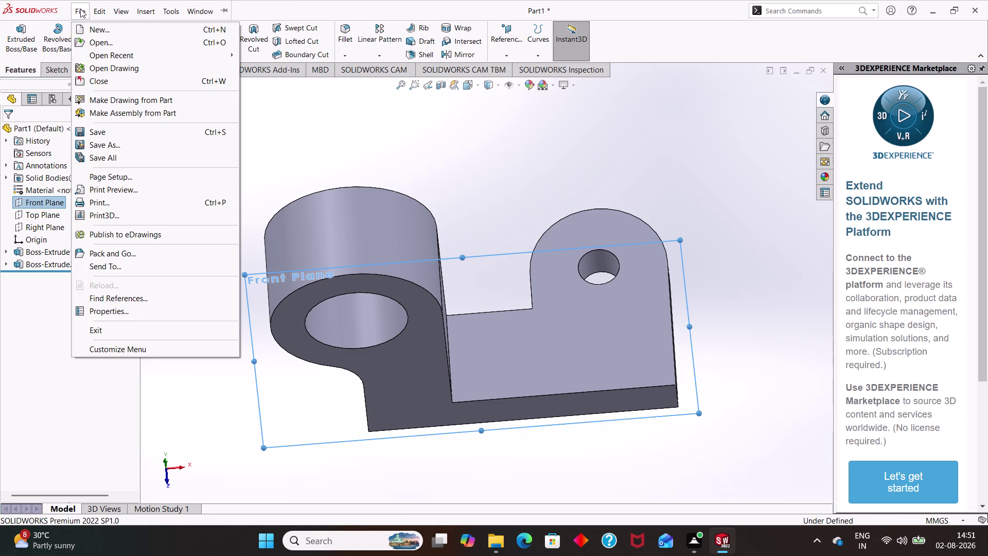
click(147, 10)
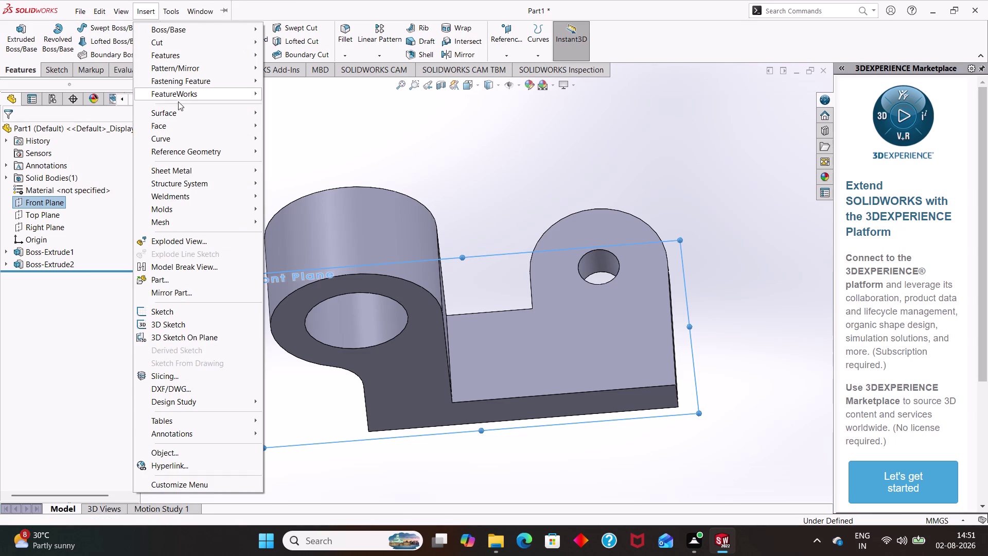
Create a reference plane from Front Plane with a 15 mm offset distance.
click(181, 153)
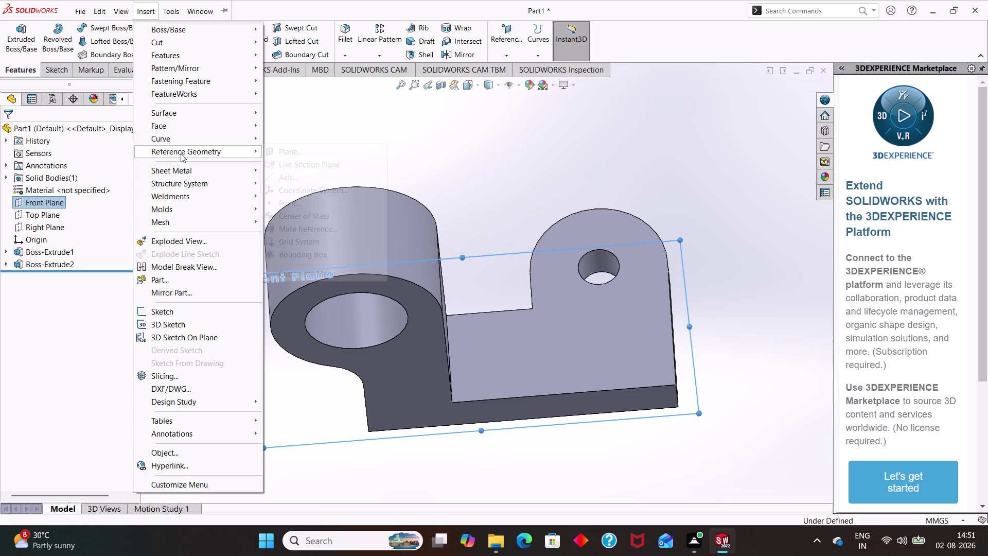
click(180, 153)
click(180, 154)
click(283, 148)
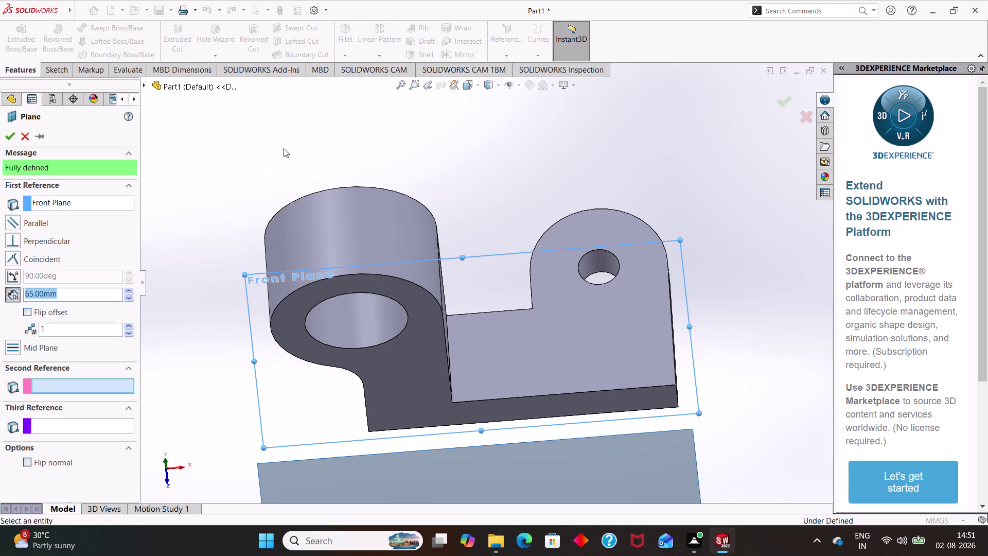
click(98, 298)
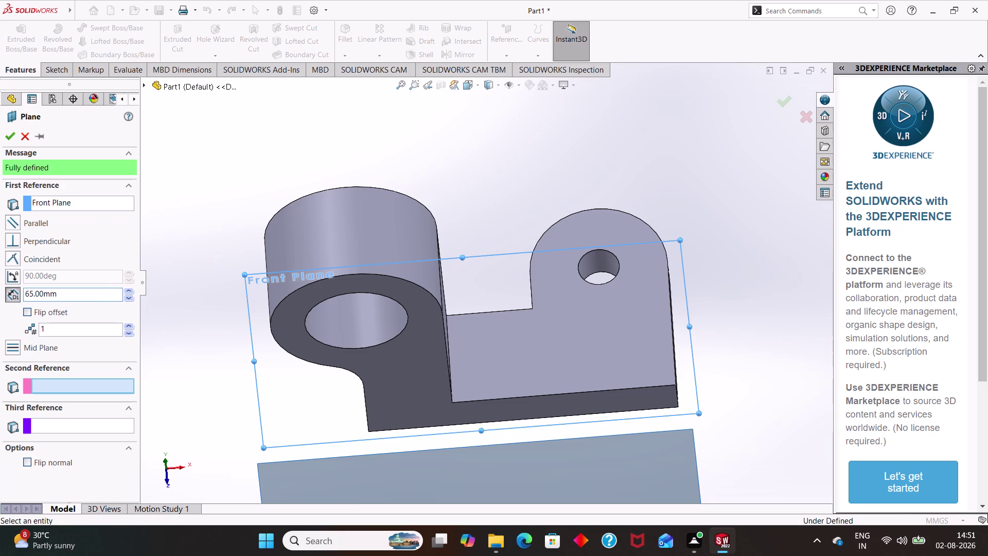
key(BackSpace)
key(BackSpace)
key(BackSpace)
key(BackSpace)
key(BackSpace)
key(BackSpace)
key(BackSpace)
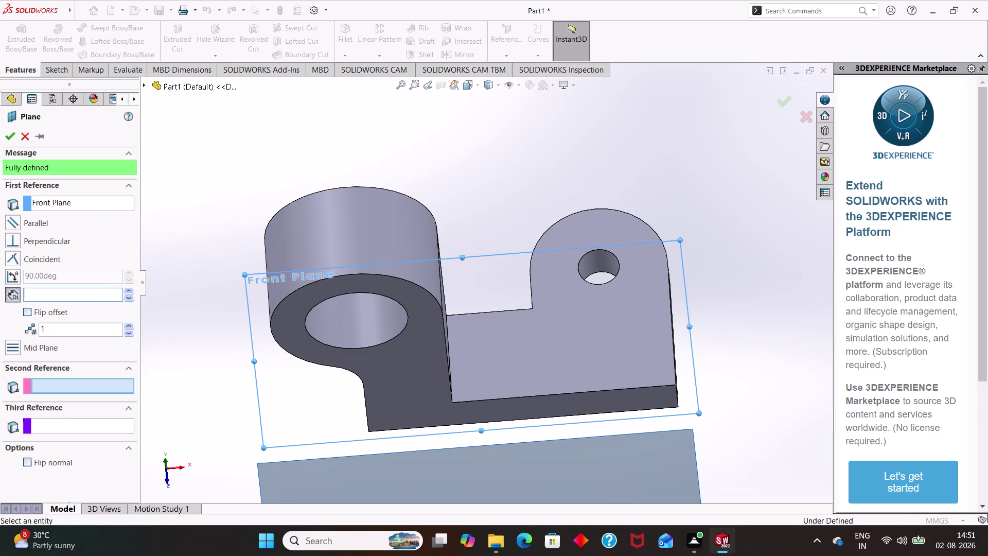
text(15)
key(Return)
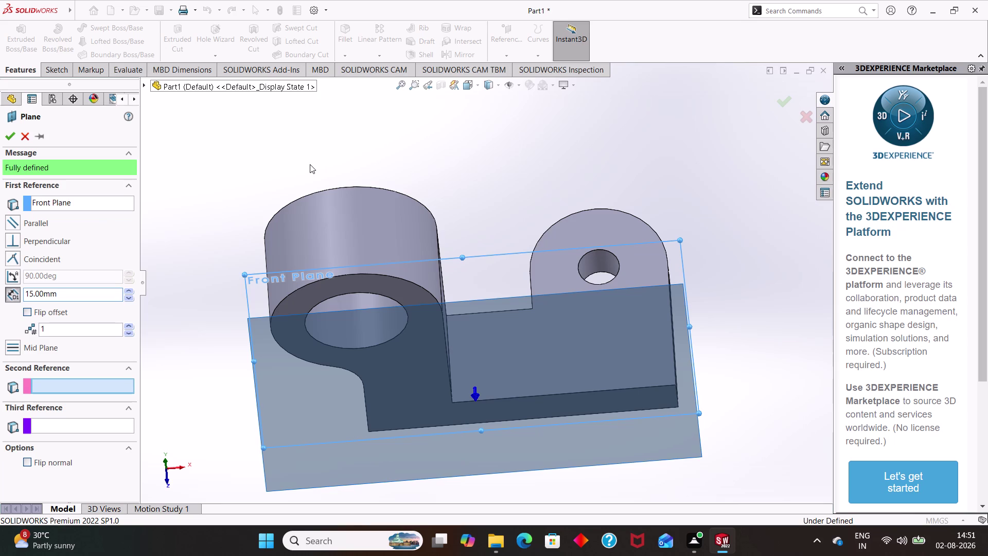
Flip the 15 mm offset to the other side and confirm Plane3.
middle_drag(309, 168, 379, 206)
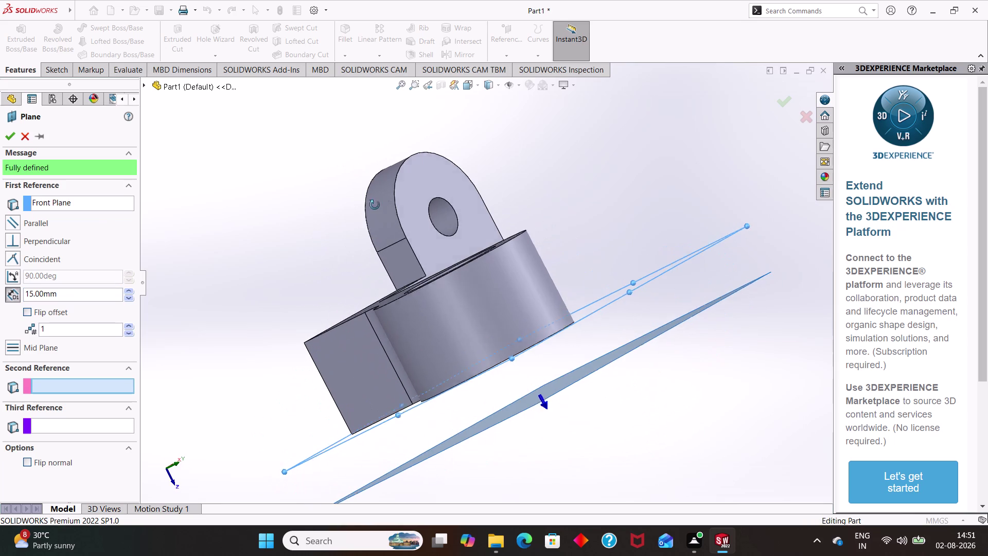
middle_drag(379, 205, 341, 173)
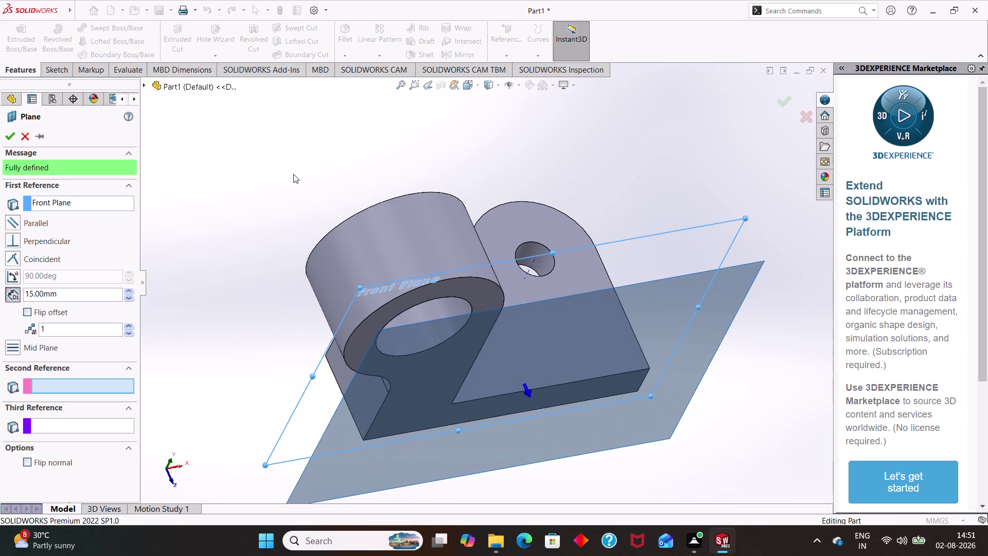
click(9, 296)
click(125, 287)
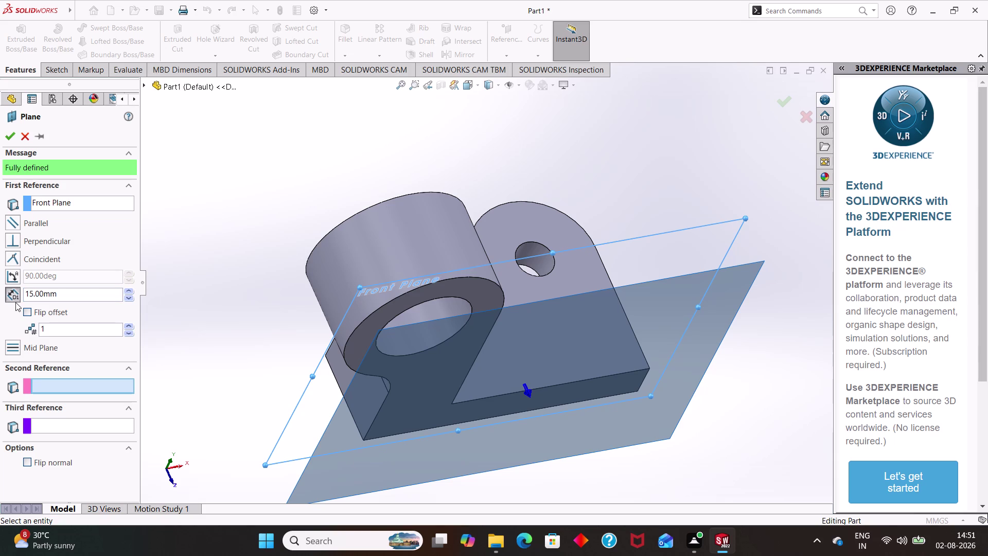
click(14, 295)
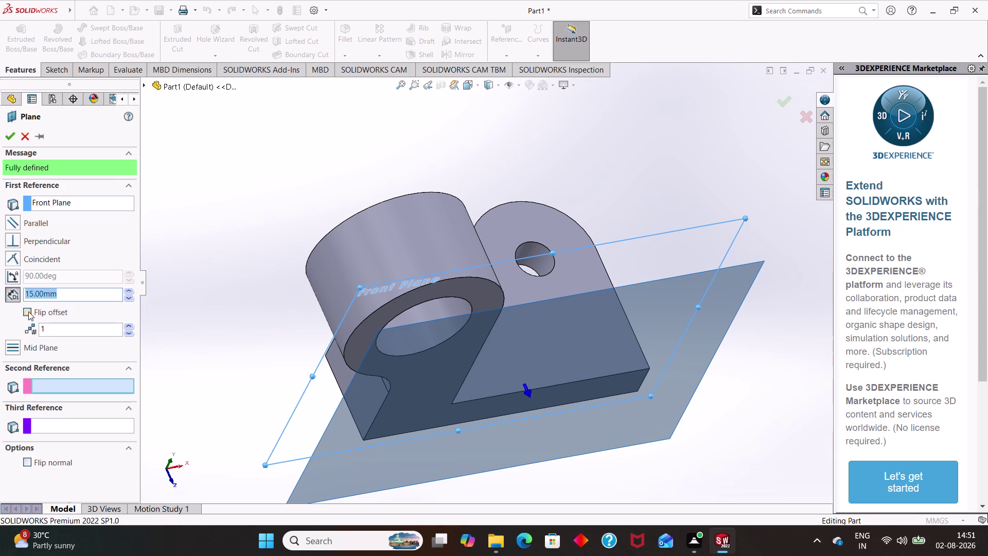
click(28, 311)
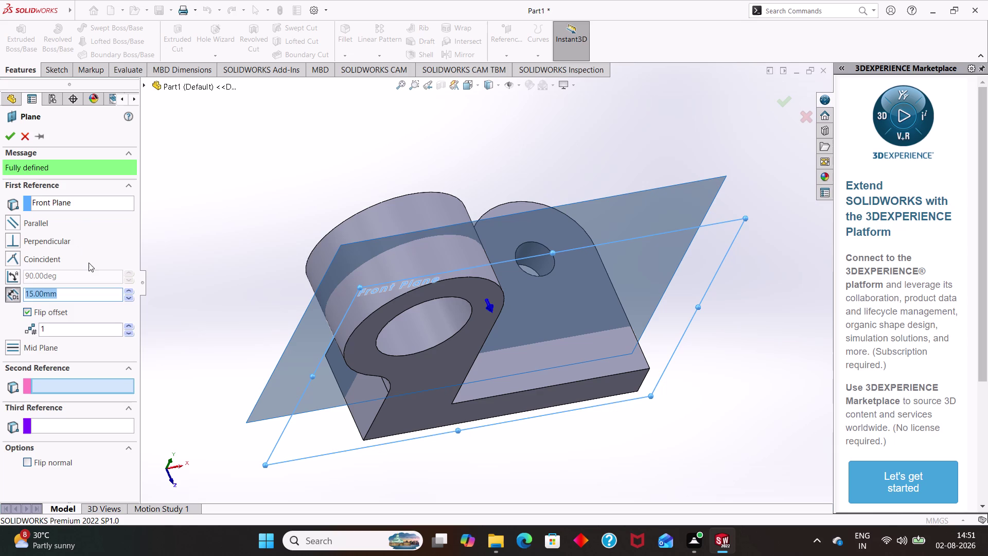
click(5, 133)
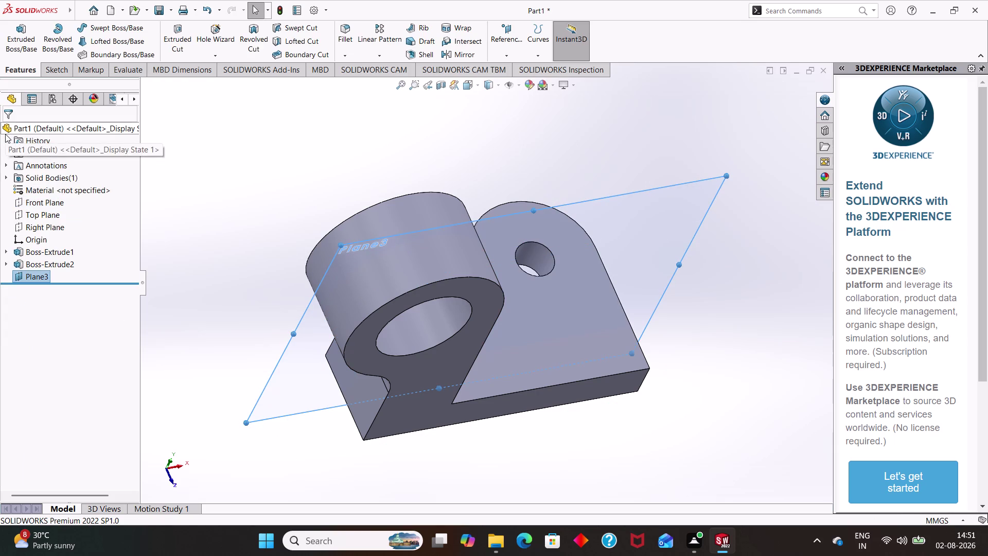
Zoom around the bracket, then undo Plane3.
scroll(down, 3)
scroll(up, 3)
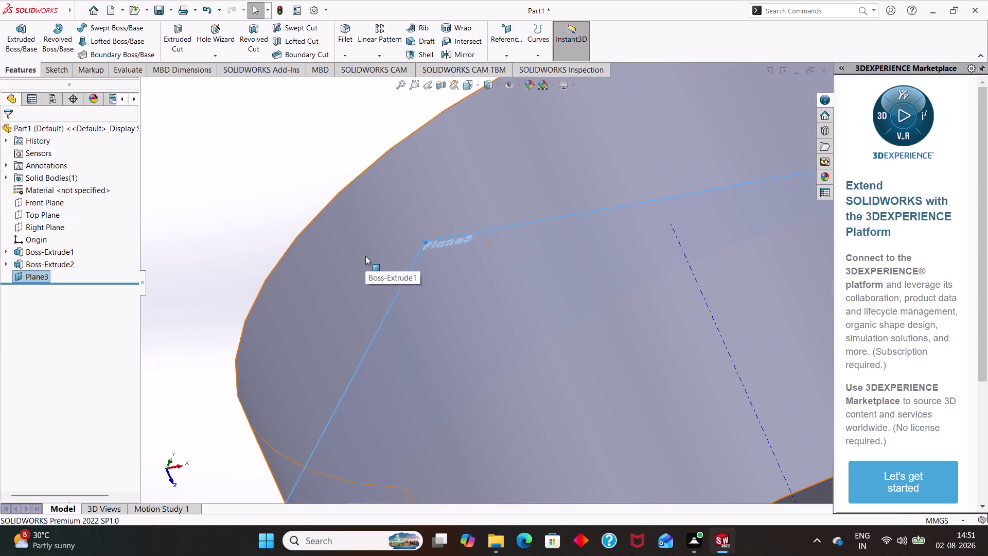
scroll(down, 3)
scroll(down, 3)
scroll(up, 3)
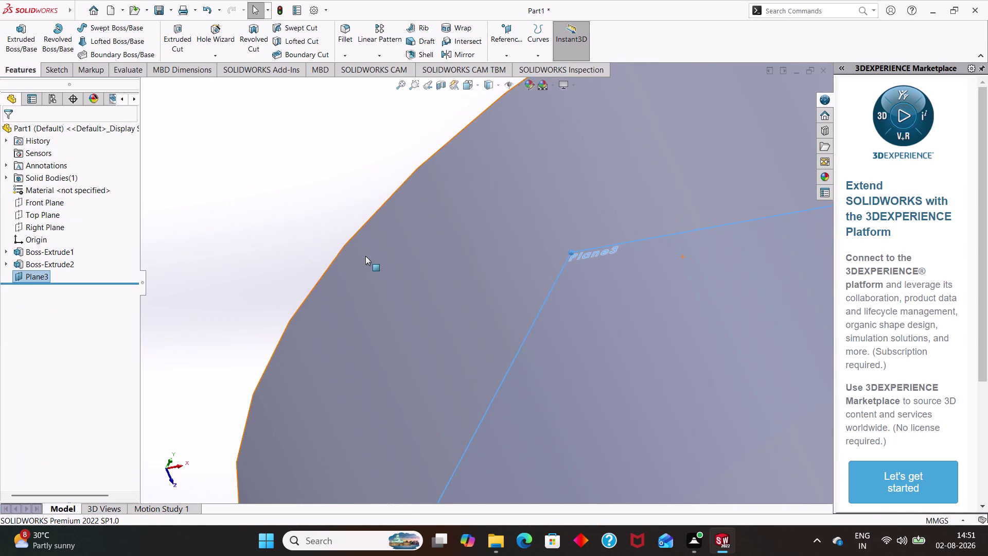
scroll(up, 3)
scroll(up, 3)
scroll(up, 3)
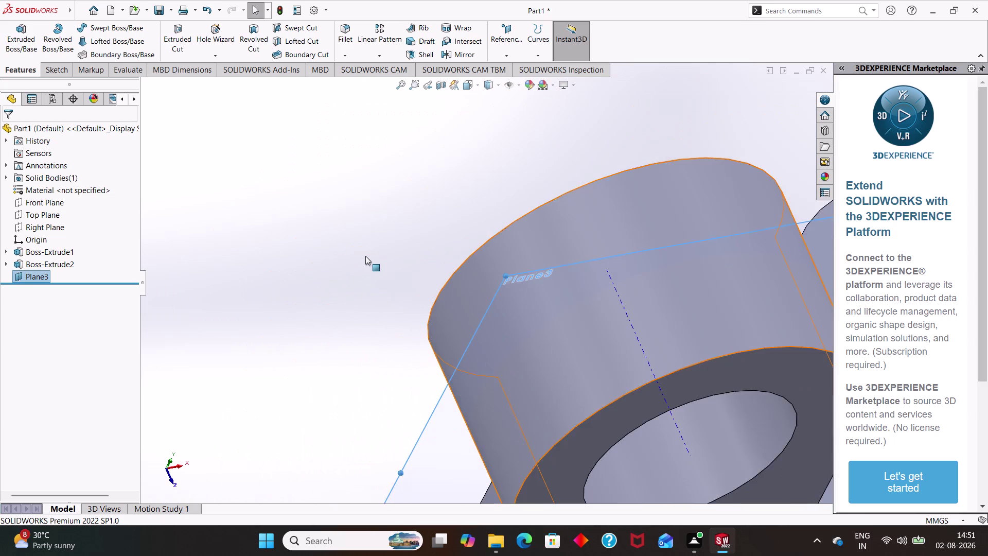
scroll(up, 3)
scroll(right, 3)
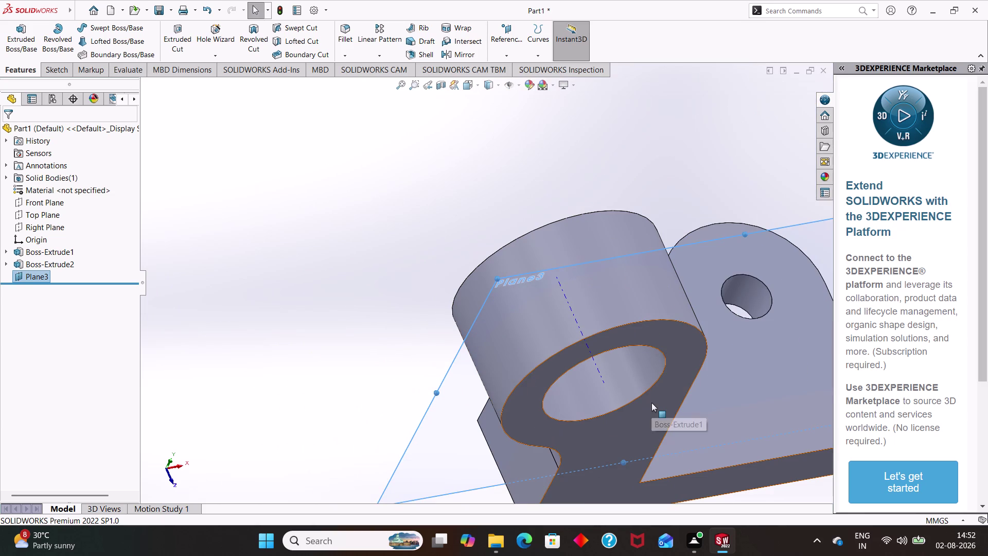
scroll(right, 3)
scroll(left, 3)
scroll(down, 3)
scroll(up, 3)
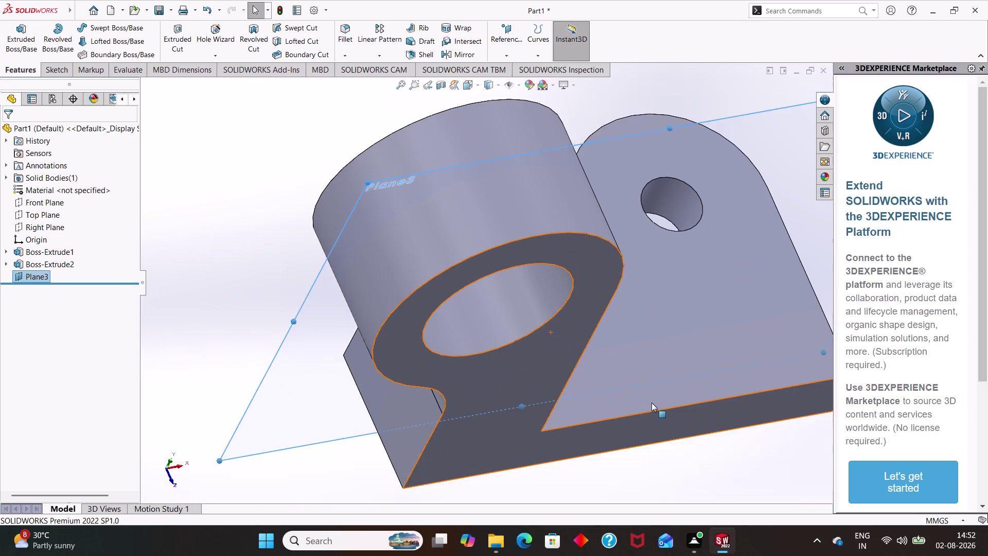
scroll(up, 3)
scroll(up, 3)
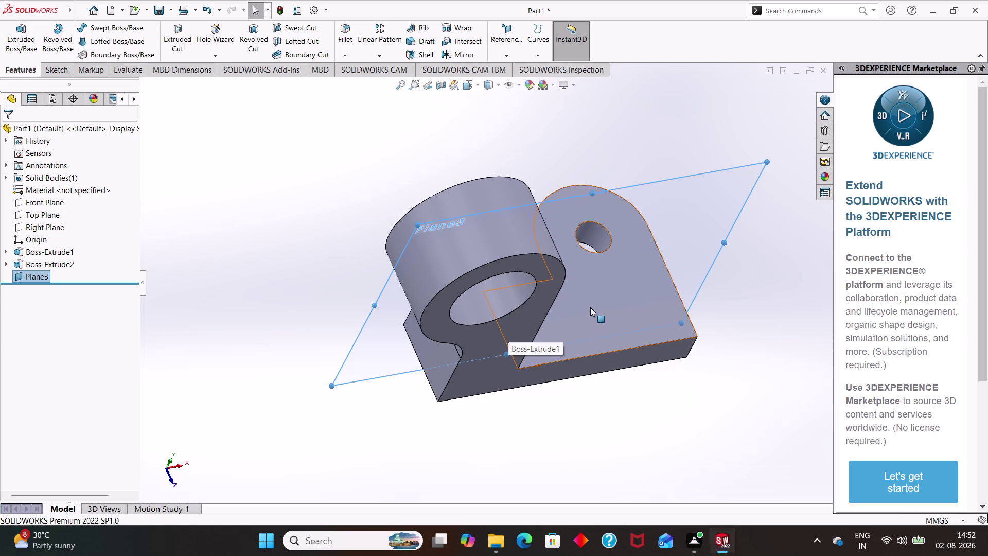
key(ctrl+z)
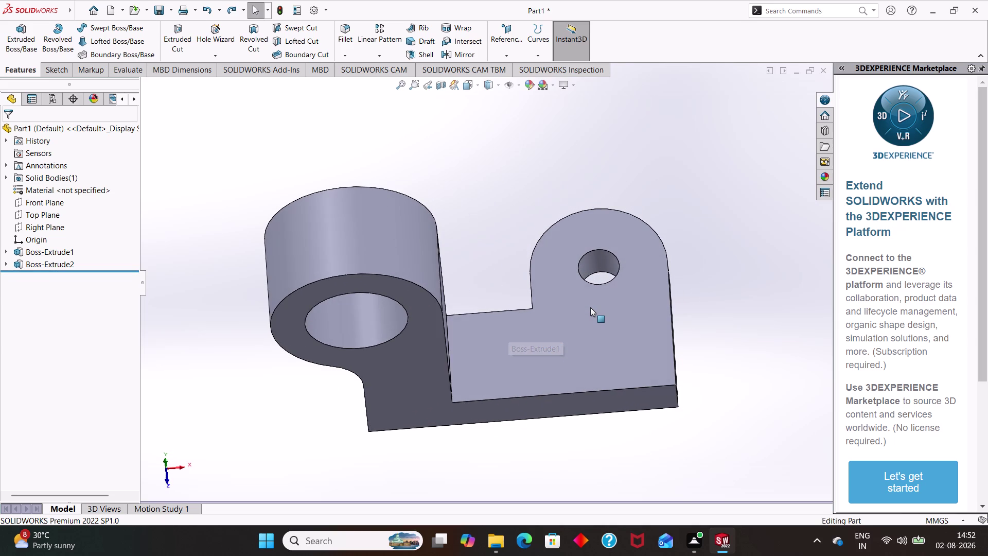
Undo Boss-Extrude2 and reopen Sketch4 with its Ø40 arc and Ø12 hole, viewed face-on.
key(ctrl+z)
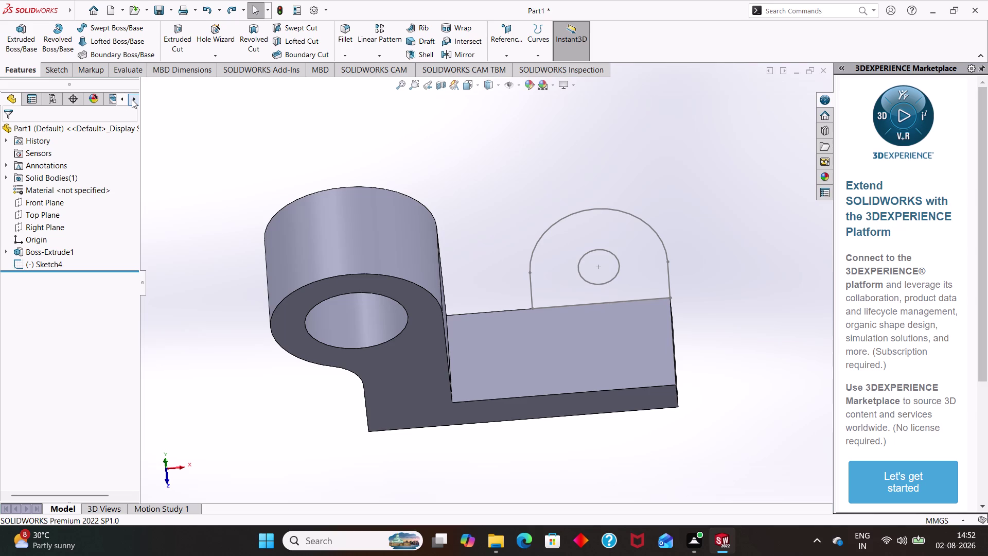
click(59, 205)
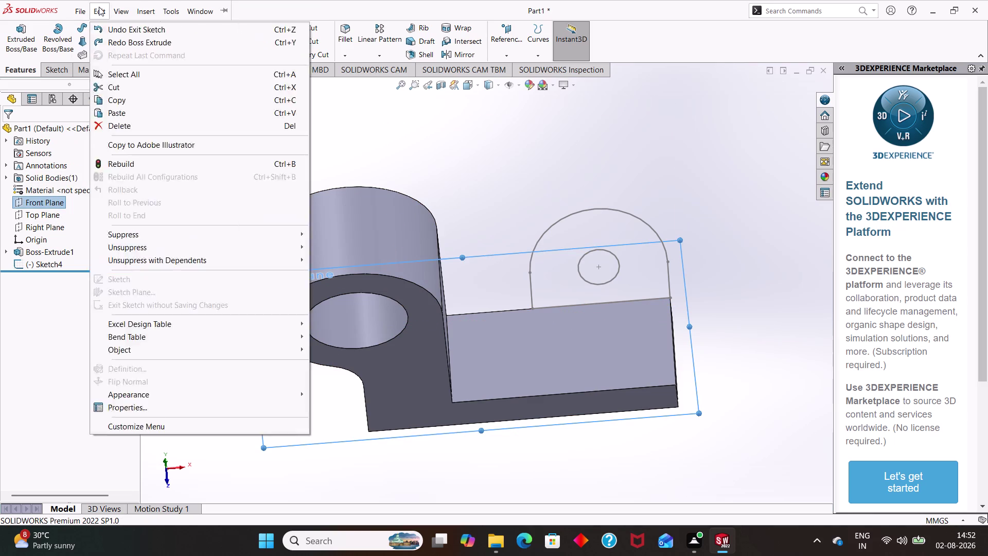
click(149, 13)
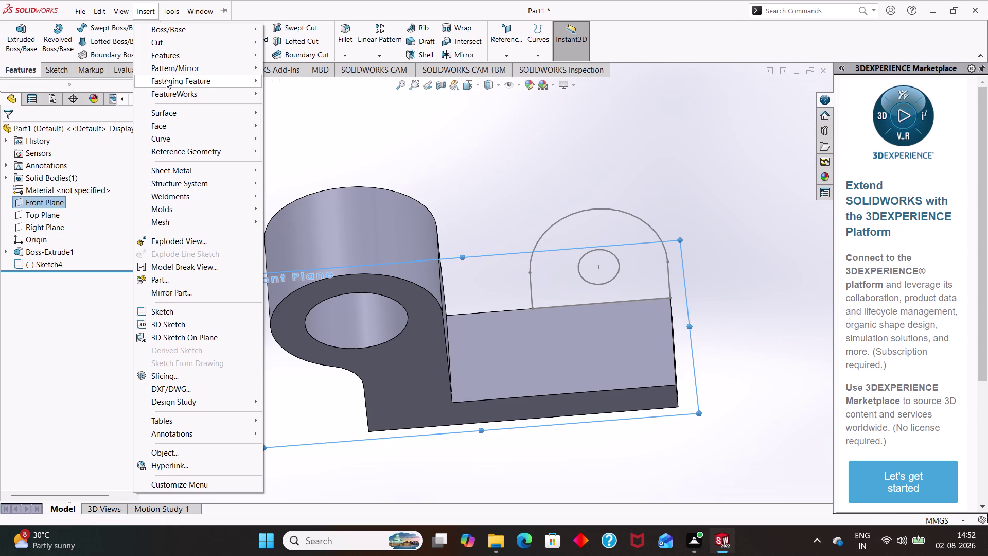
click(182, 155)
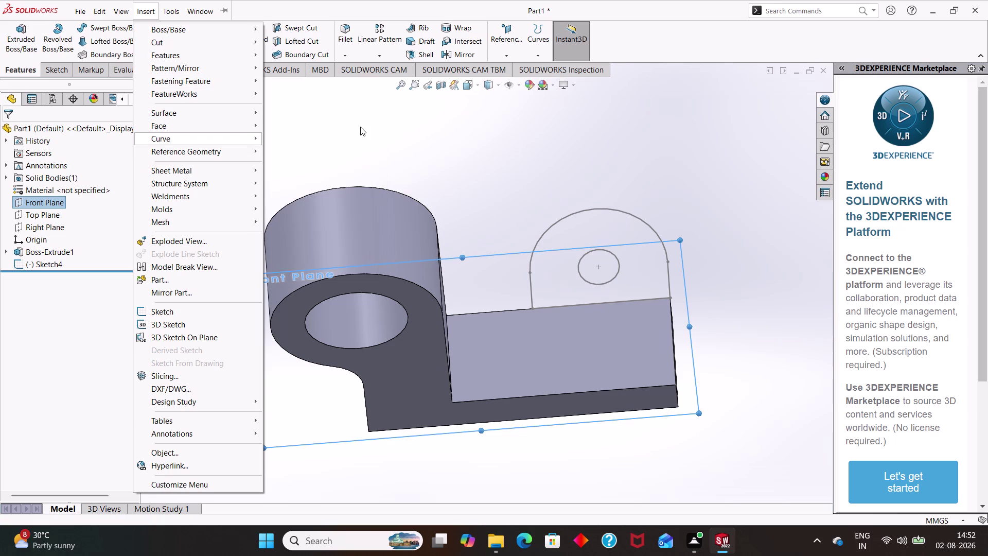
click(411, 105)
key(ctrl+z)
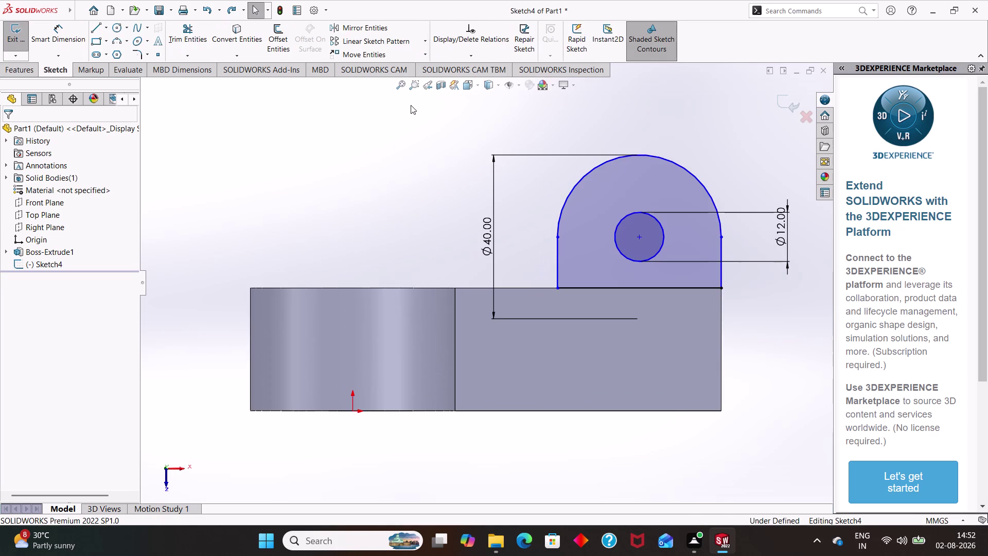
Check Insert > Reference Geometry with Front Plane picked, dismiss the menu, and exit Sketch4.
click(55, 202)
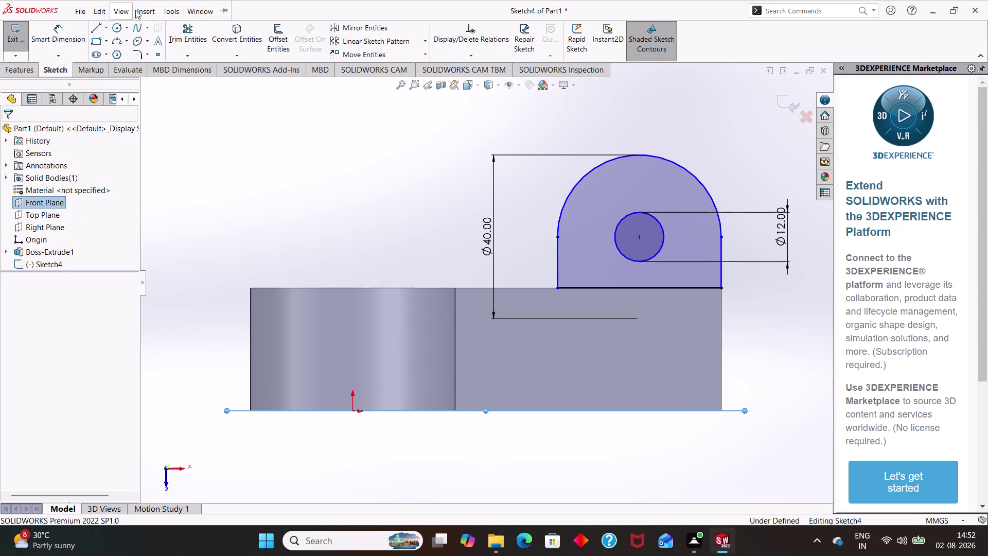
click(194, 152)
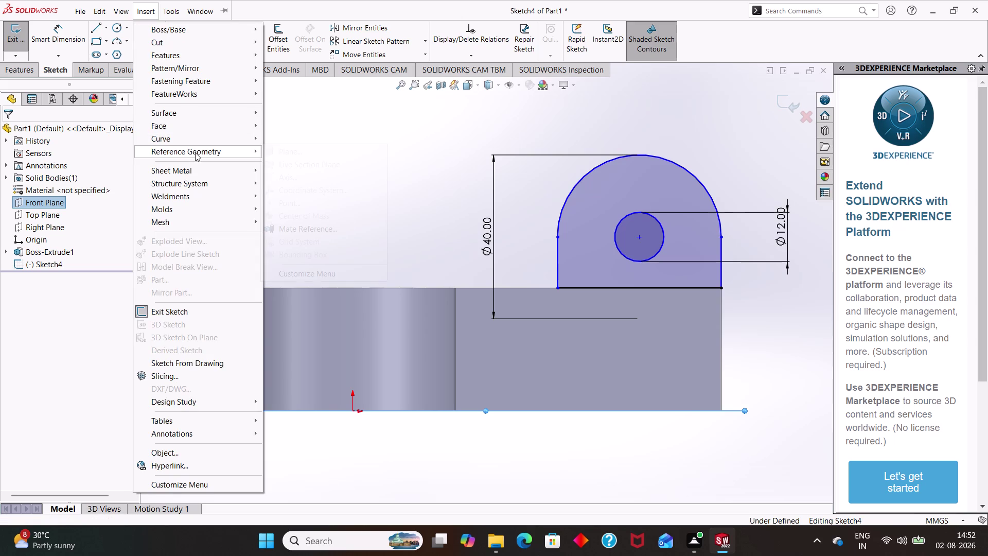
click(195, 153)
click(307, 120)
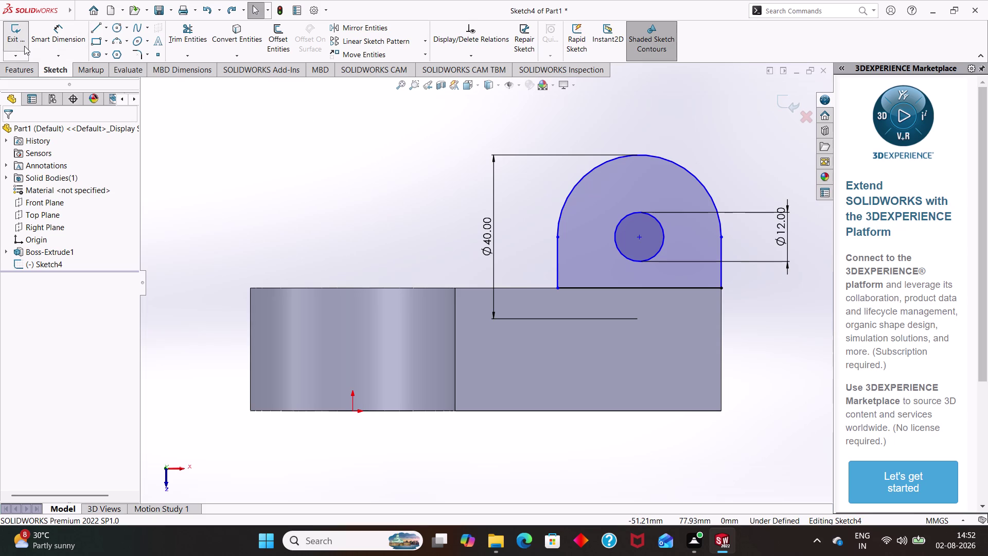
click(24, 45)
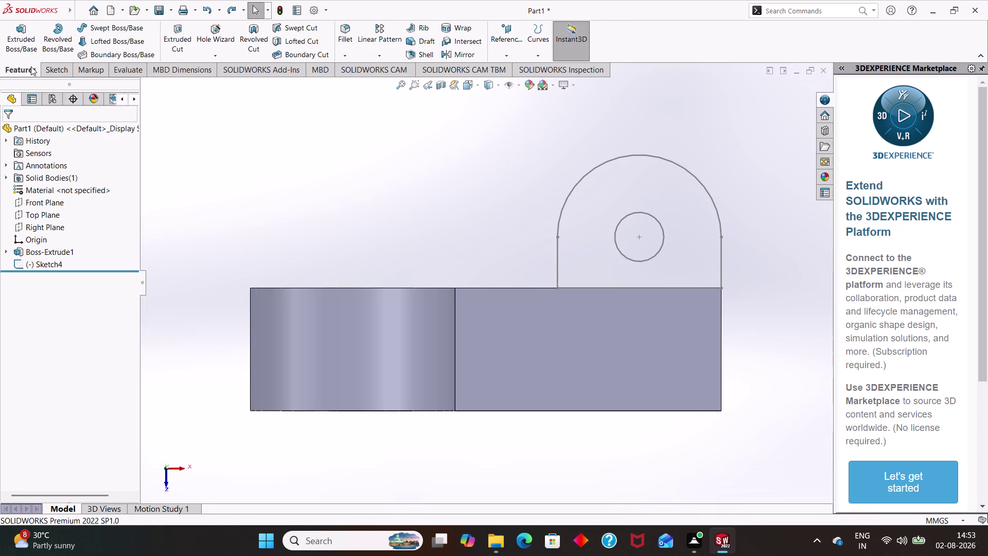
Start a new reference plane from the Front Plane, previewed at a 15 mm offset.
click(60, 205)
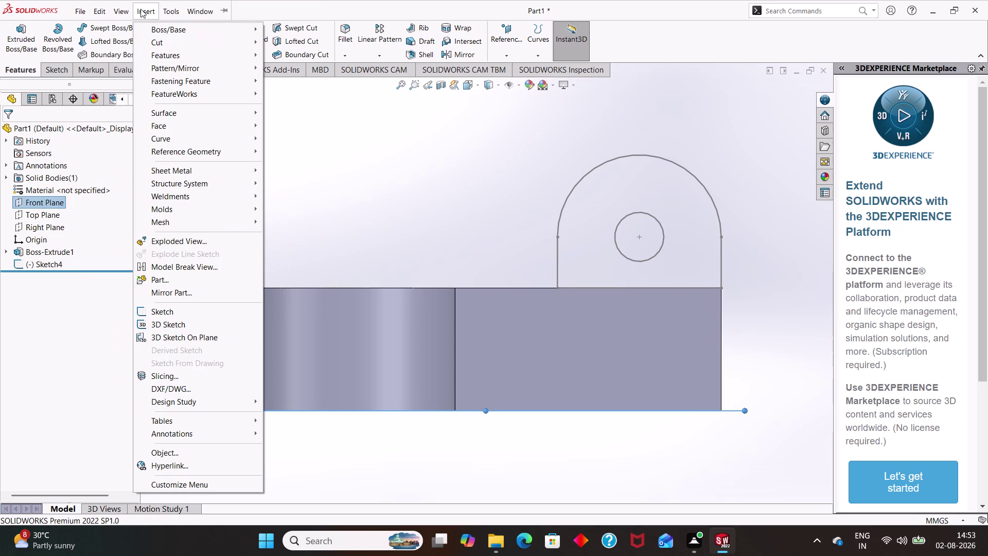
click(177, 154)
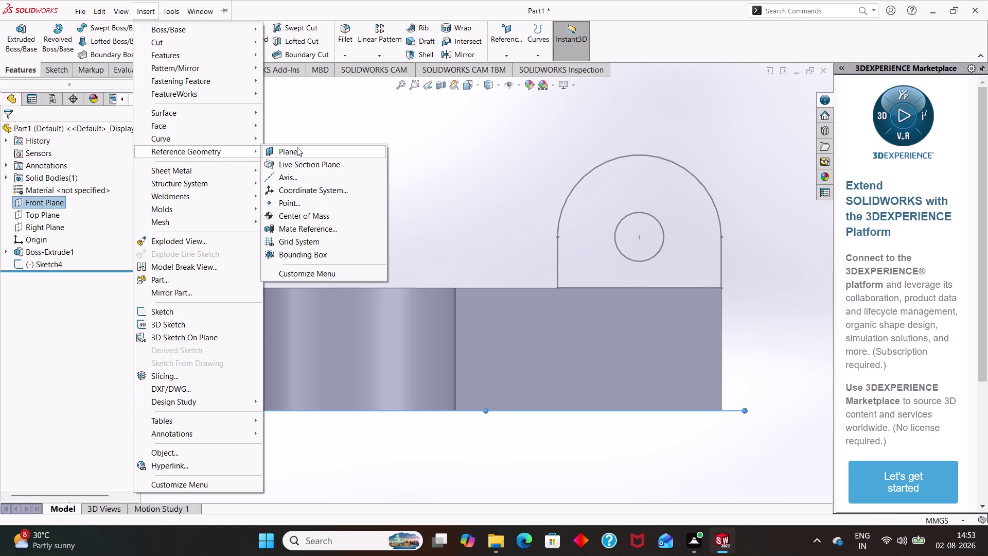
click(297, 147)
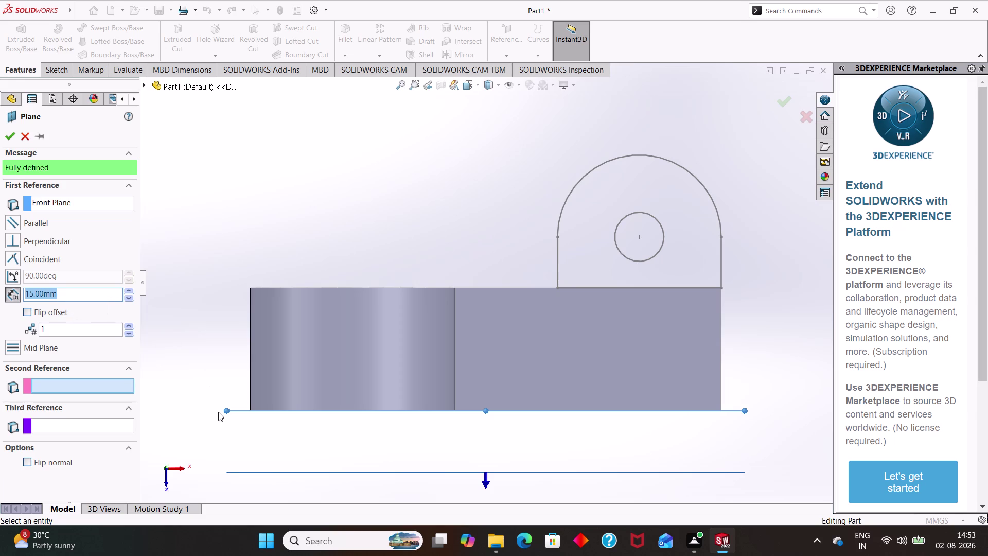
Create Plane4 at a 15 mm offset from Front Plane, on the flipped side.
click(126, 289)
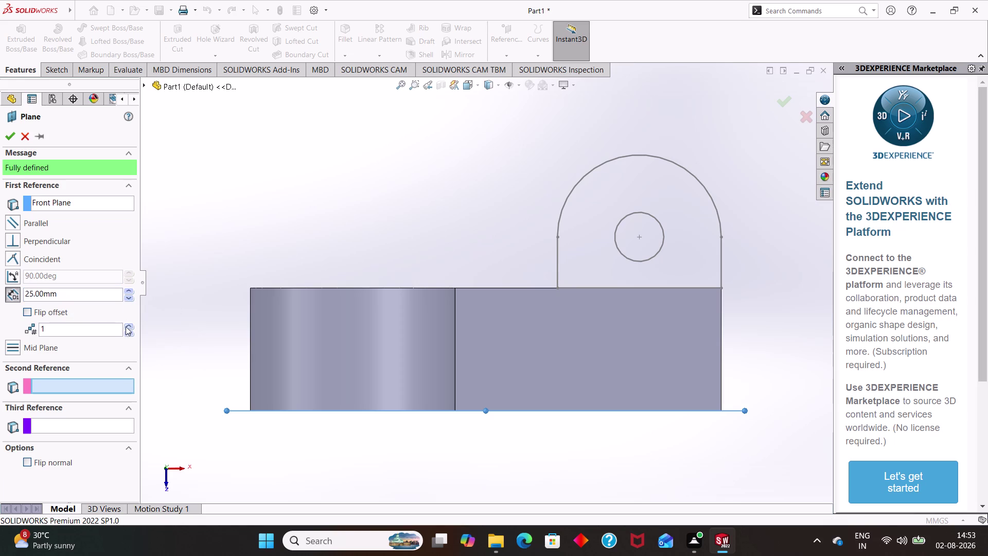
click(28, 308)
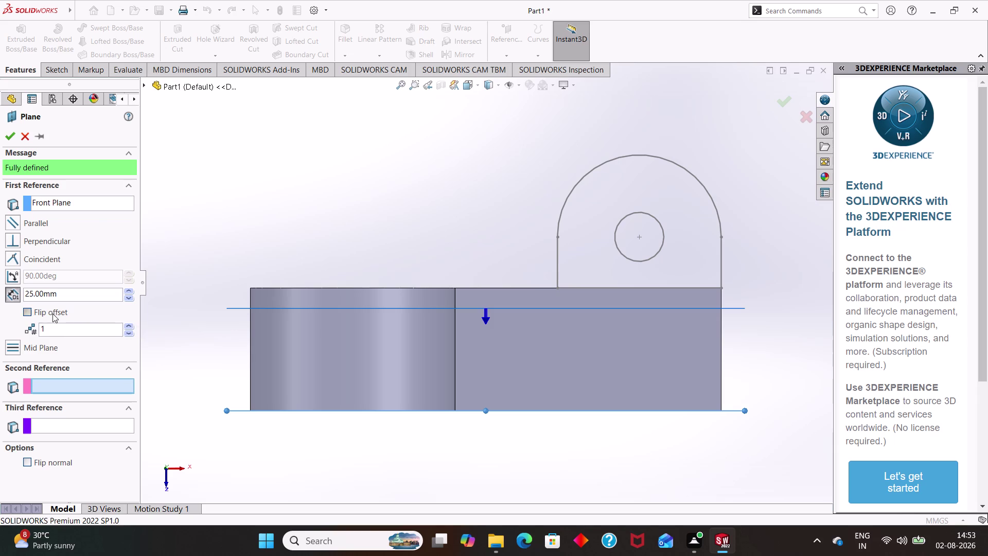
key(BackSpace)
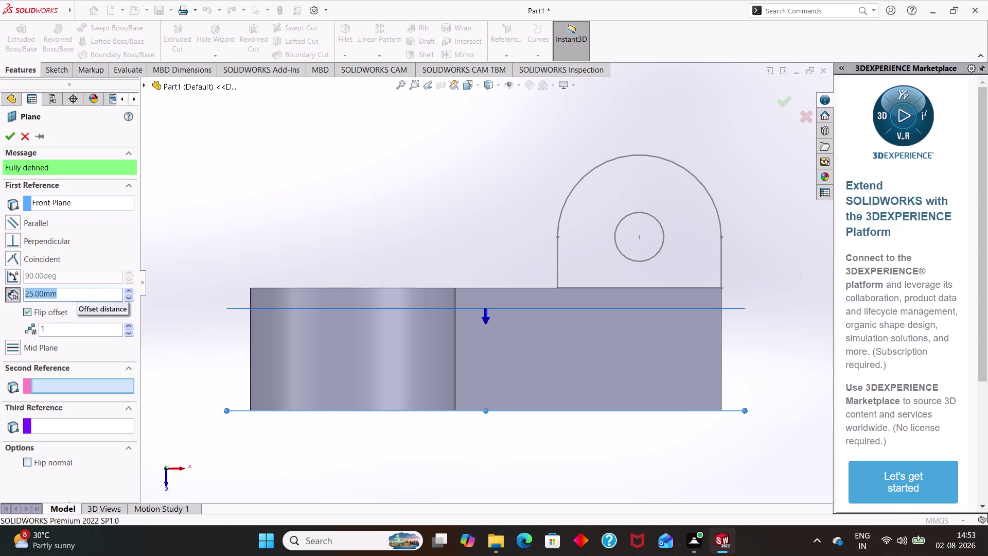
text(15)
key(Return)
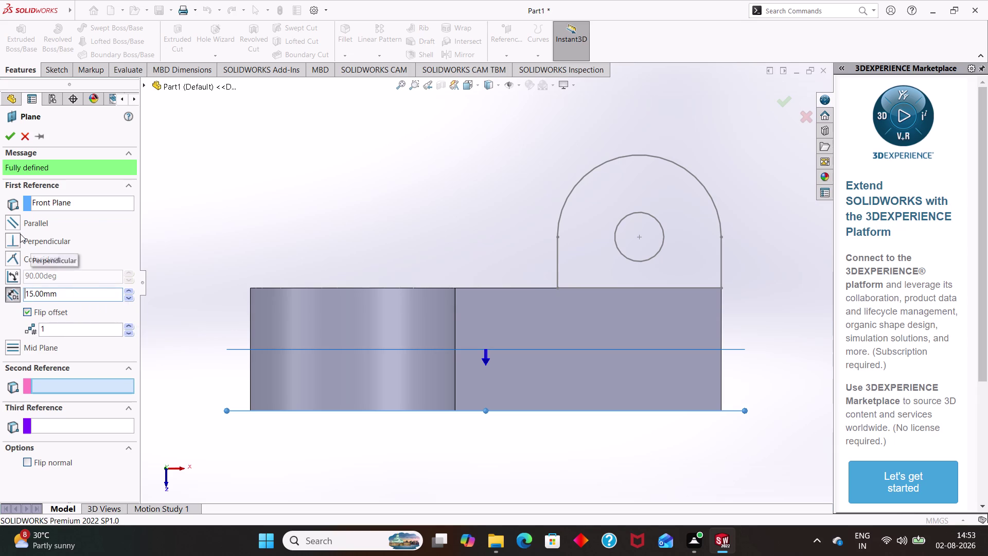
click(8, 136)
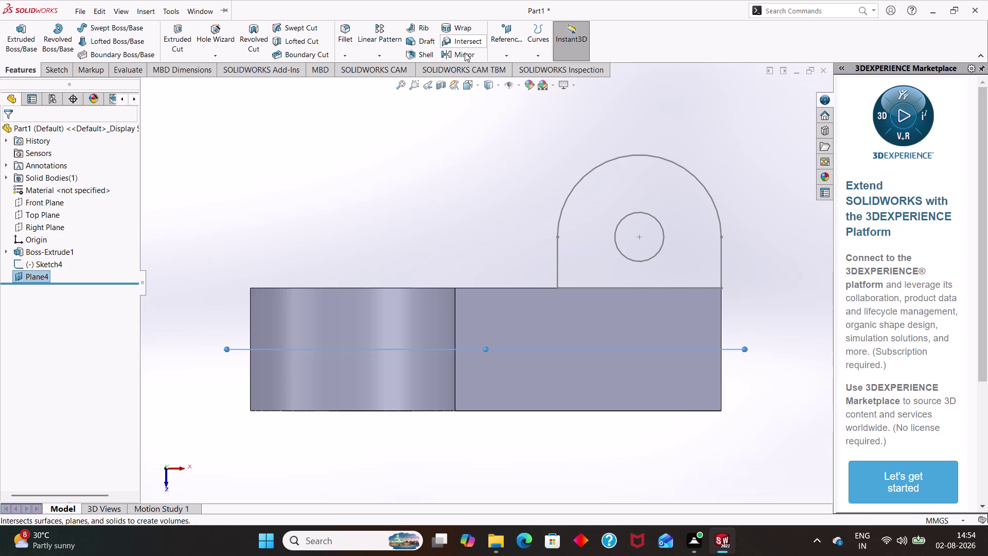
click(465, 53)
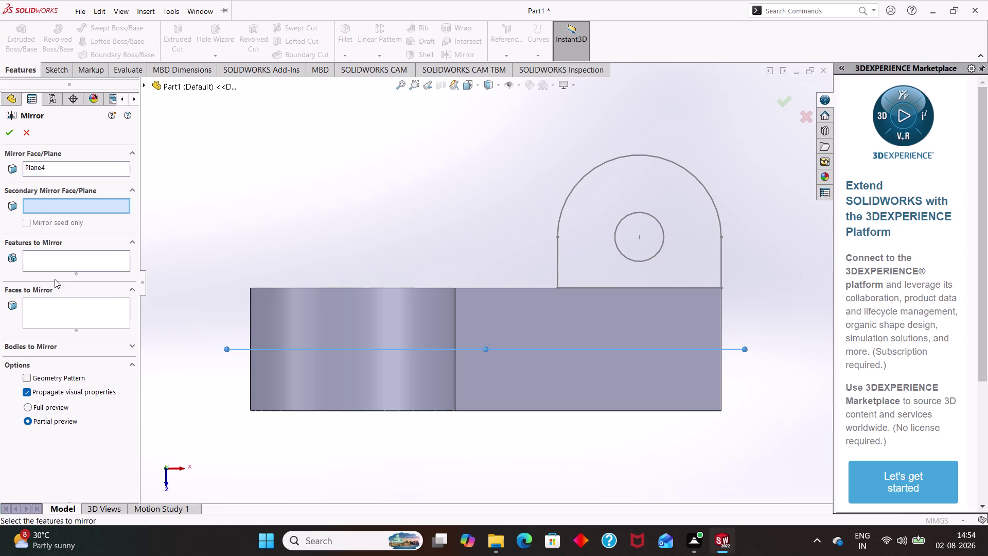
click(57, 265)
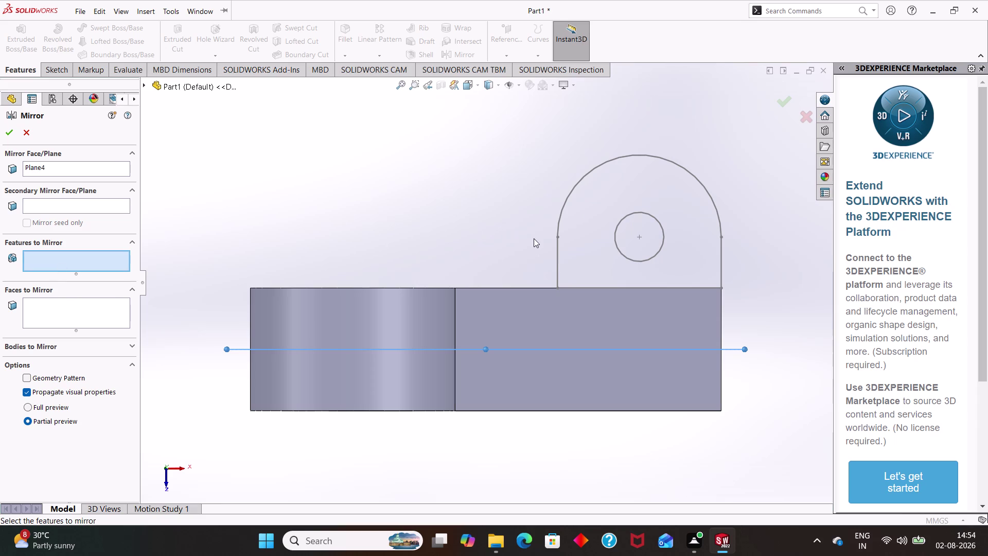
click(558, 262)
click(48, 309)
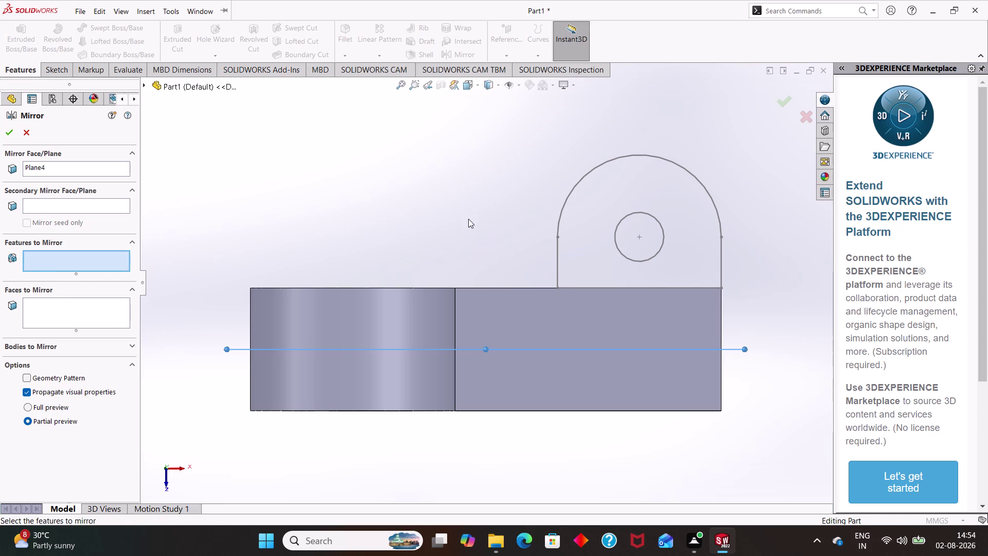
click(556, 250)
click(612, 243)
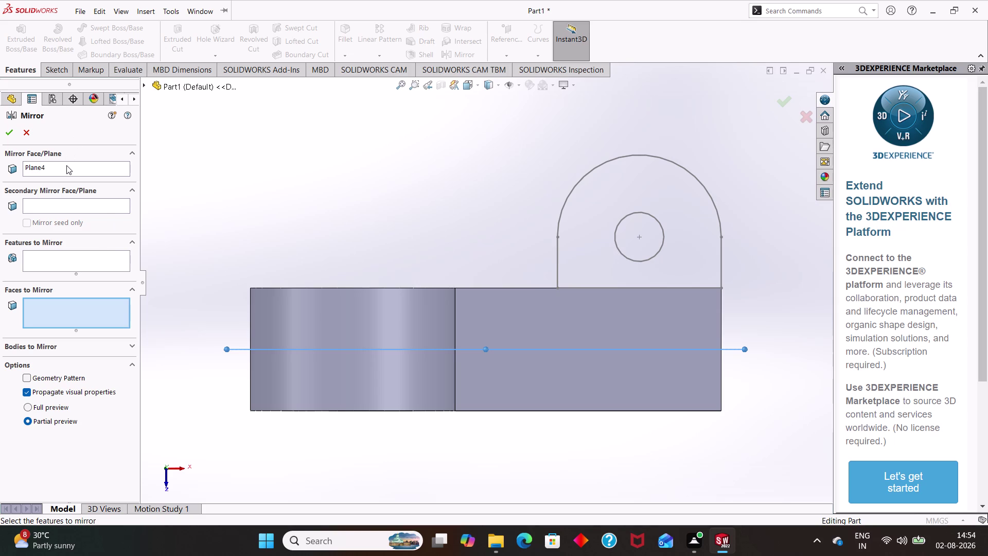
click(75, 200)
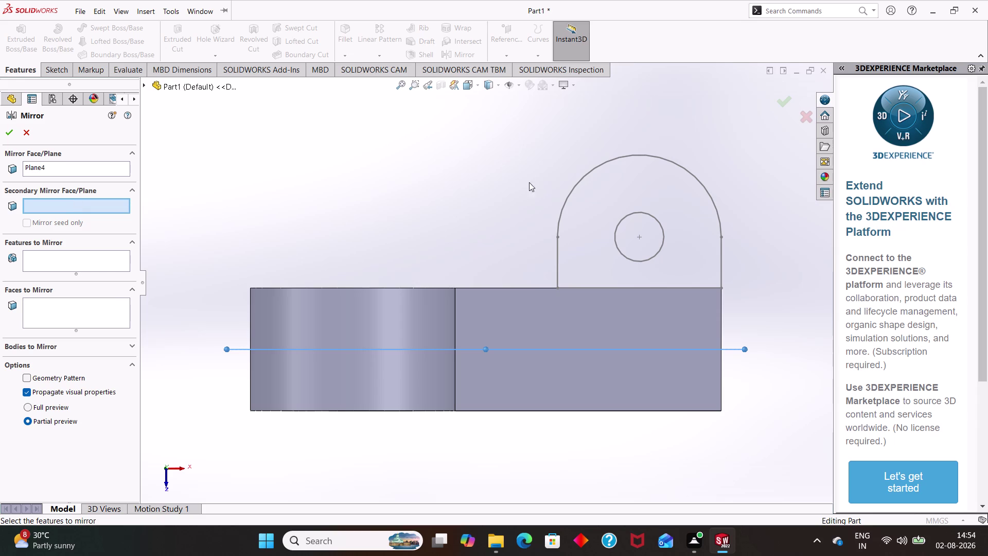
triple_click(561, 224)
click(562, 225)
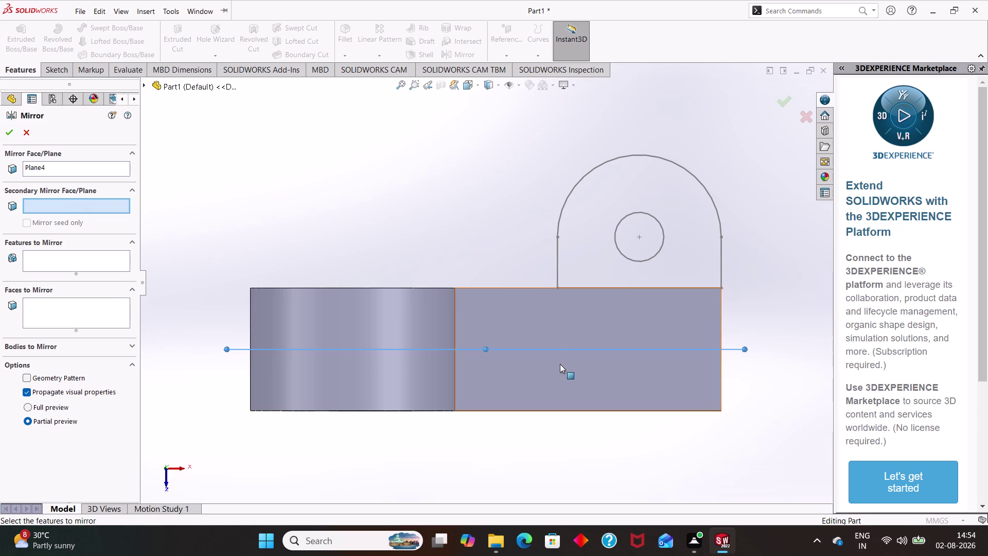
click(560, 350)
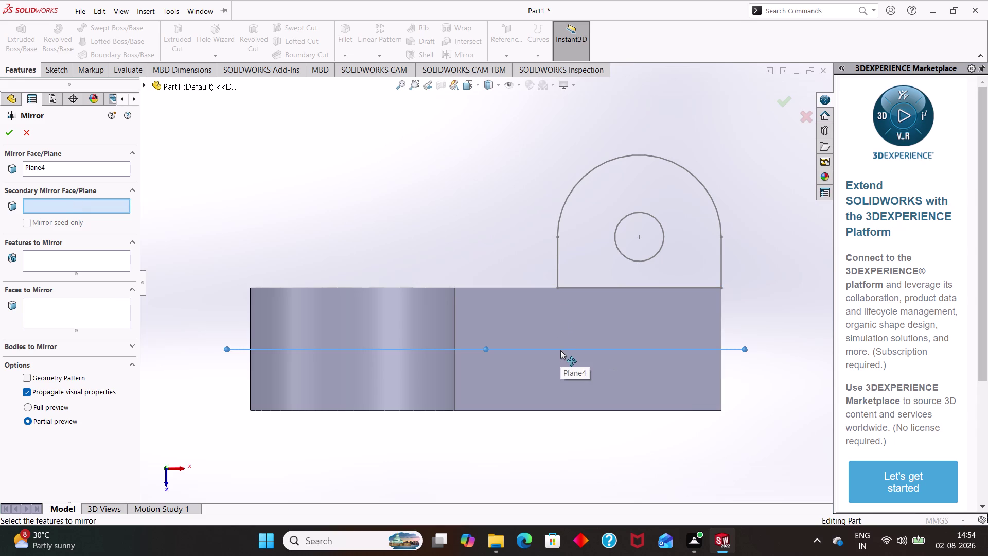
click(92, 310)
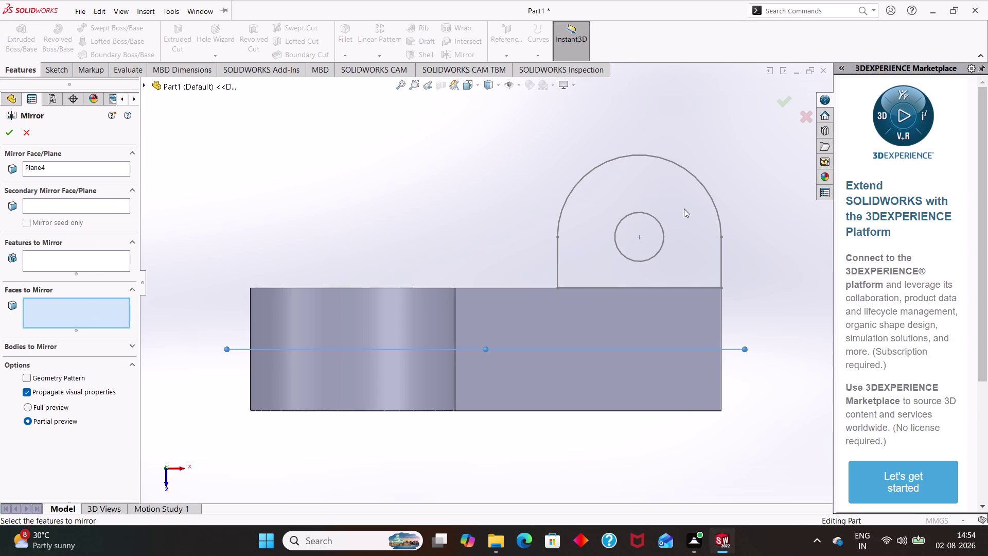
click(664, 228)
key(ctrl+z)
key(ctrl+z)
key(ctrl+z)
key(ctrl+z)
key(ctrl+z)
click(27, 129)
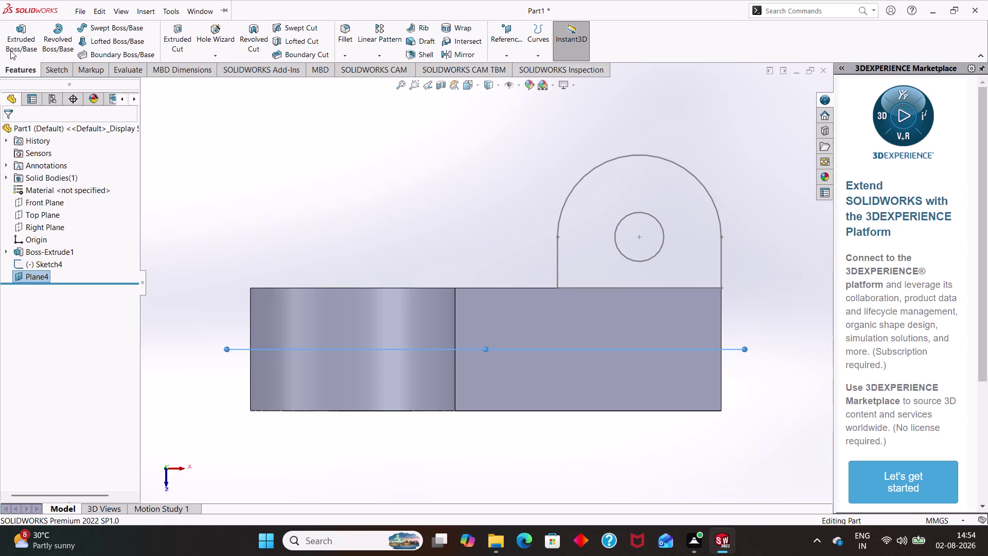
Start a sketch on Plane4, then undo it.
click(12, 46)
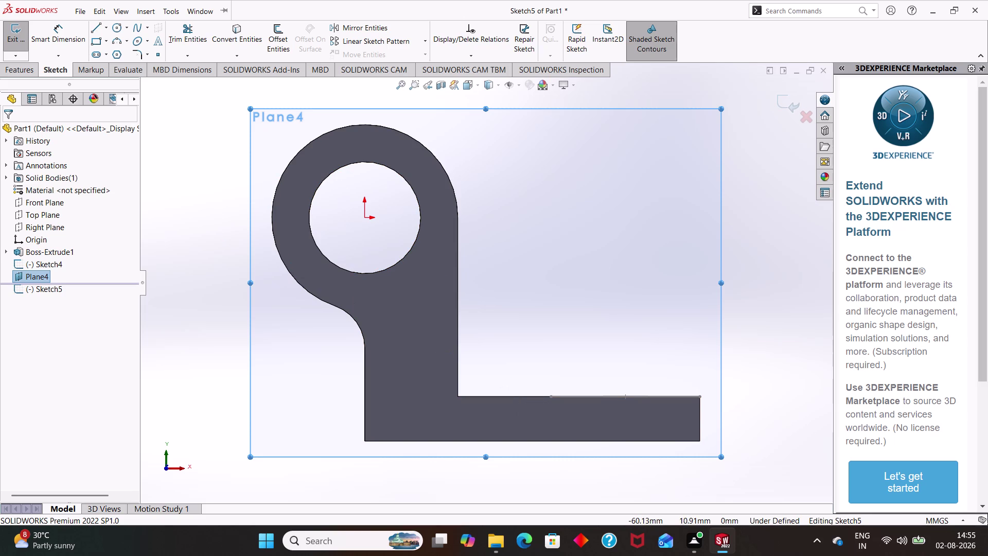
click(13, 66)
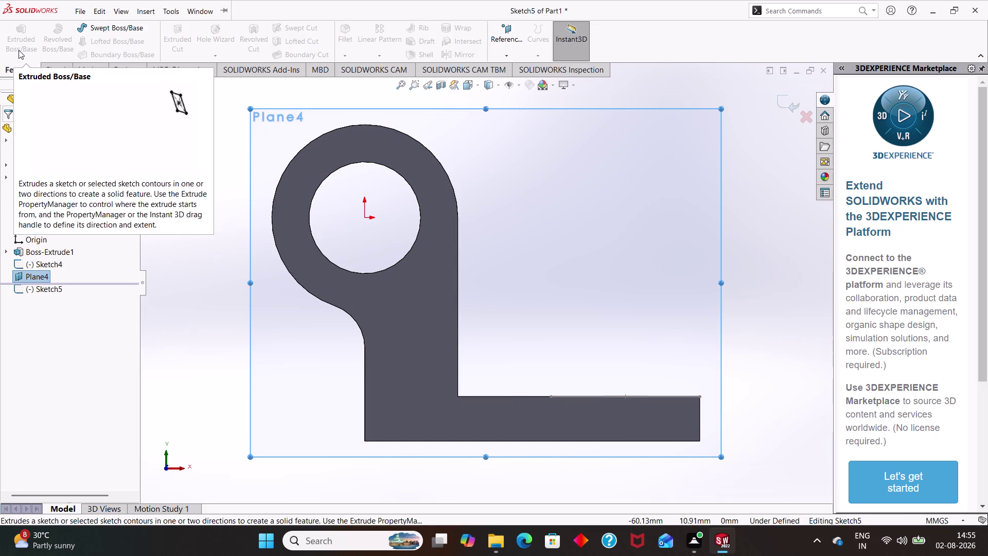
key(ctrl+z)
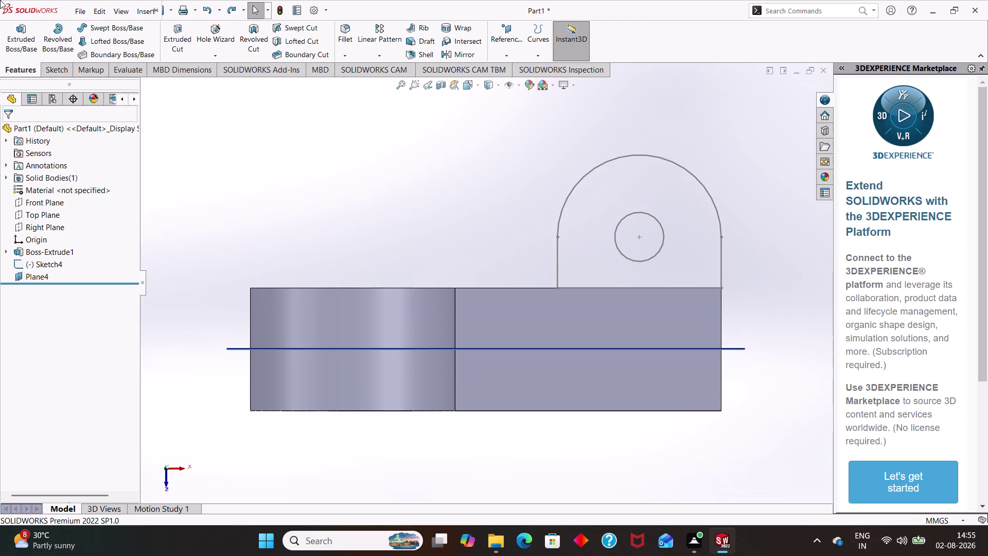
Begin a boss extrusion of the lug sketch, picking its hole region contours.
click(22, 22)
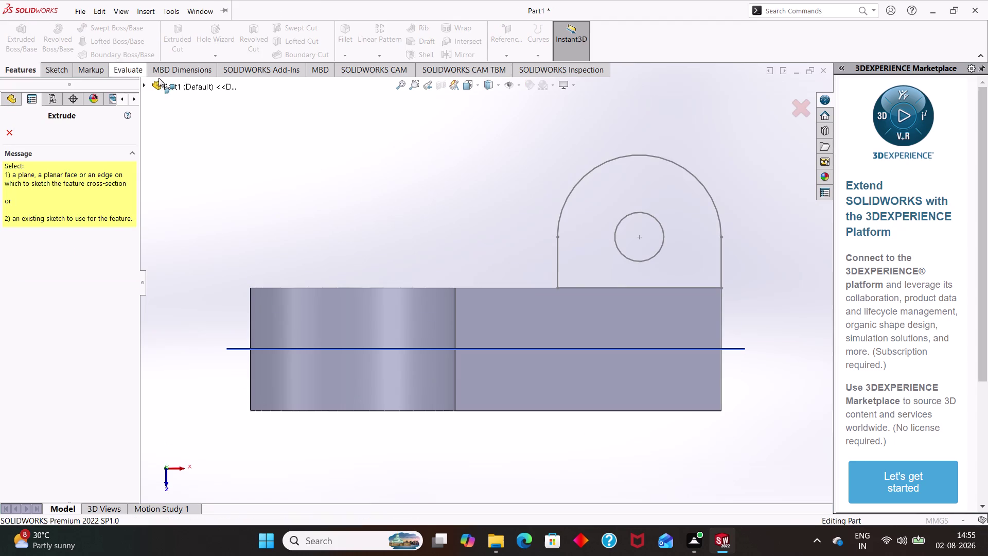
click(617, 224)
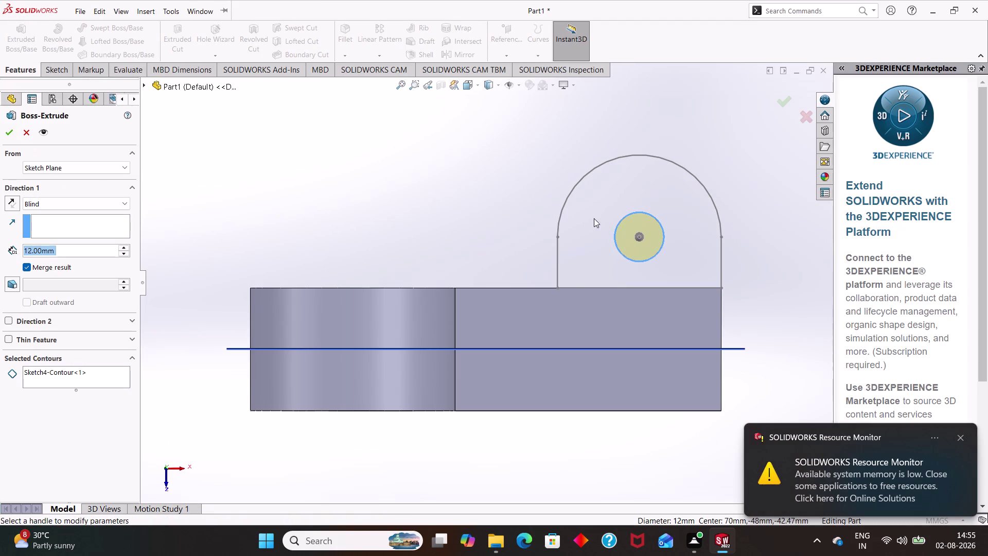
click(560, 209)
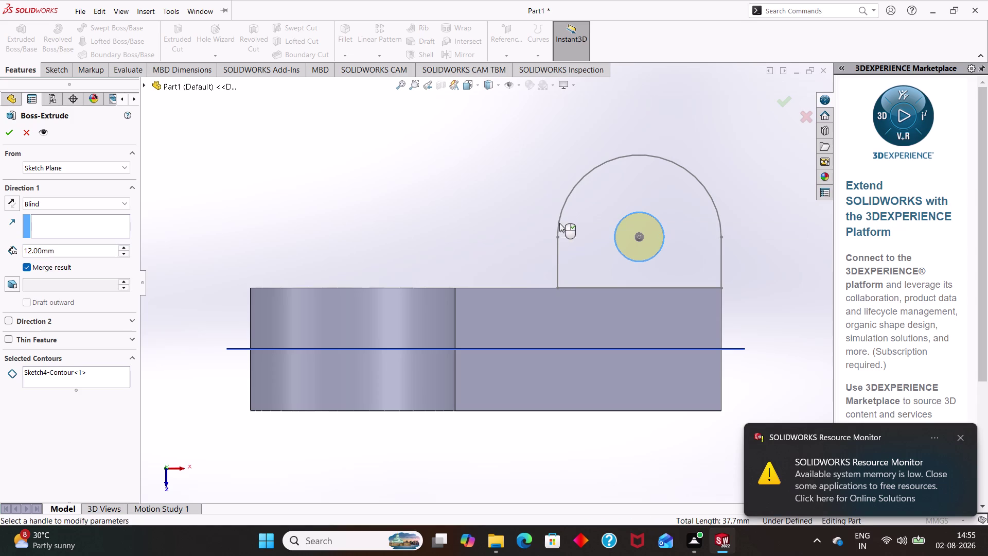
drag(561, 258, 556, 257)
double_click(555, 257)
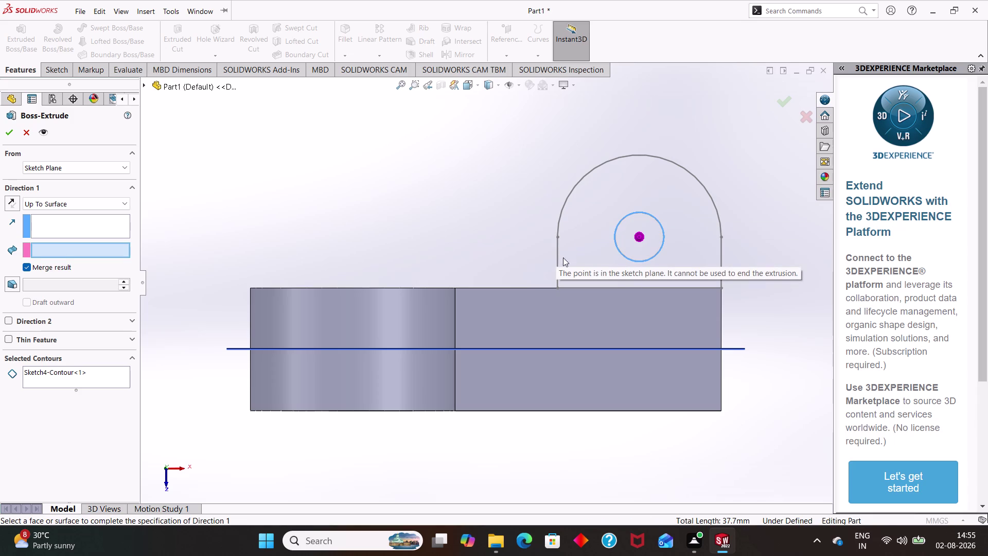
click(579, 256)
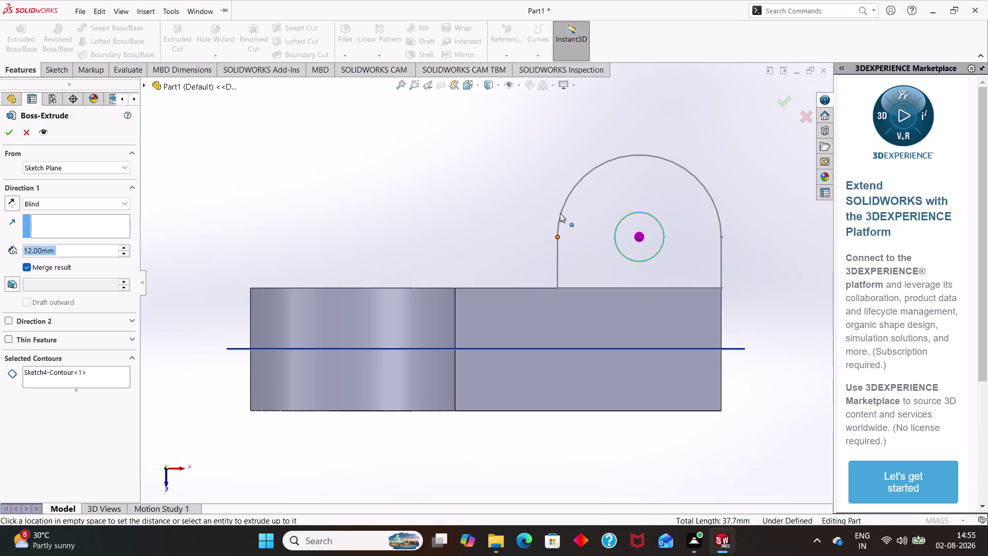
click(560, 213)
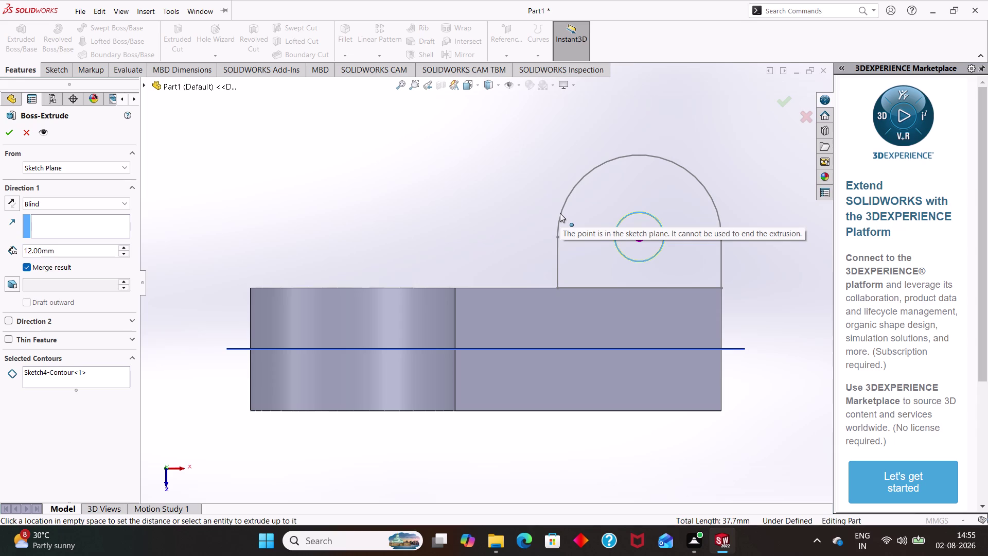
click(567, 266)
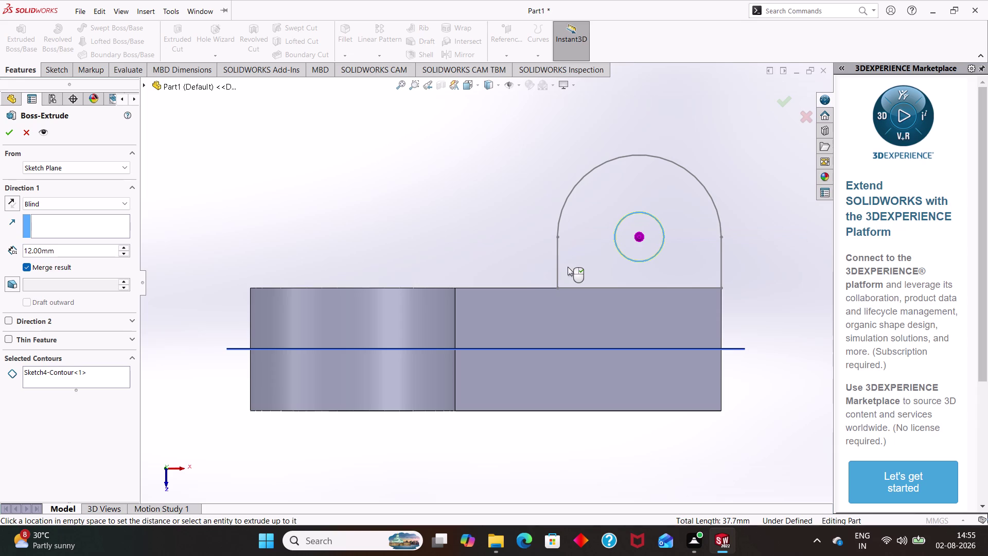
click(567, 267)
Undo the extrusion attempt, leaving Sketch4 unextruded.
key(ctrl+z)
key(ctrl+z)
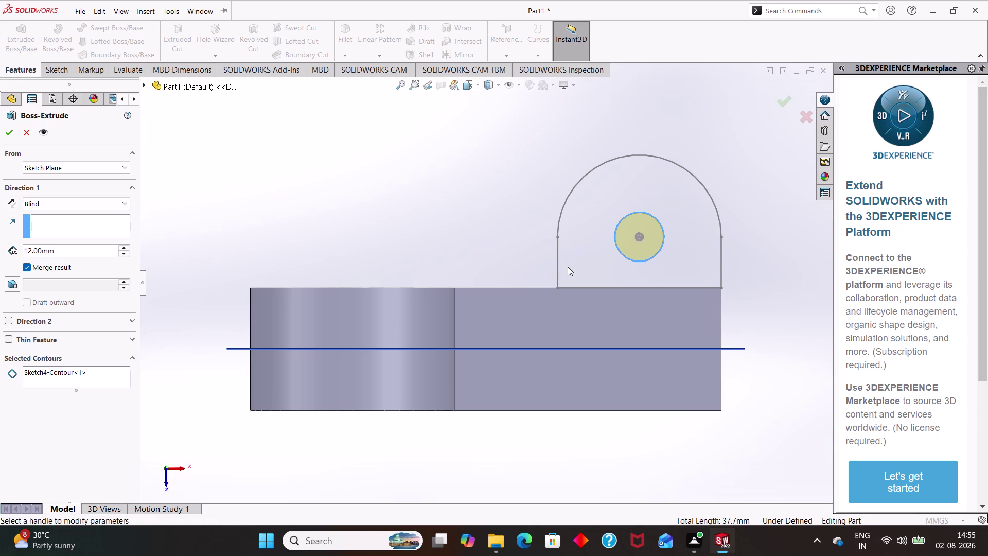
key(ctrl+z)
key(ctrl+z)
click(30, 132)
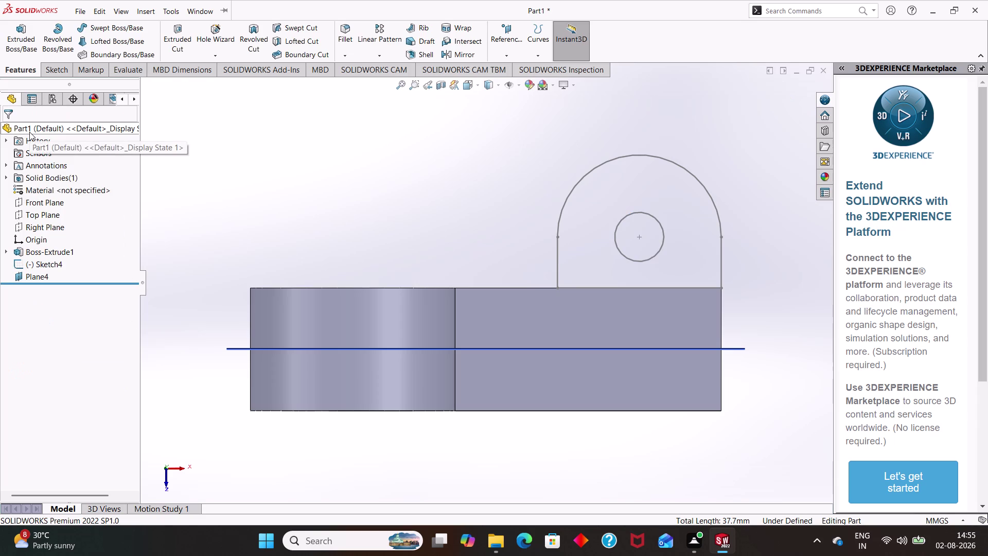
click(58, 67)
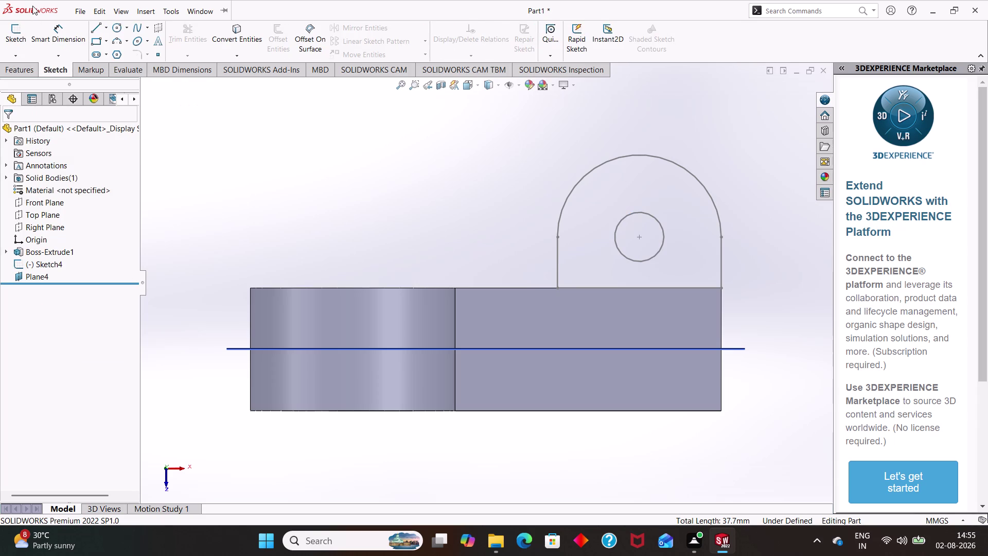
Cancel the new sketch and remove Plane4 from the part.
click(17, 27)
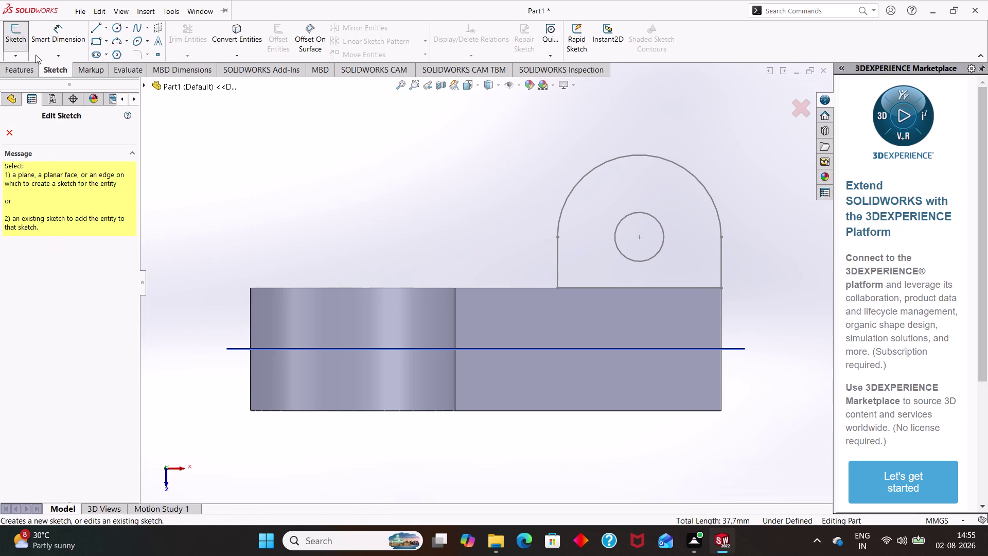
click(10, 128)
key(ctrl+z)
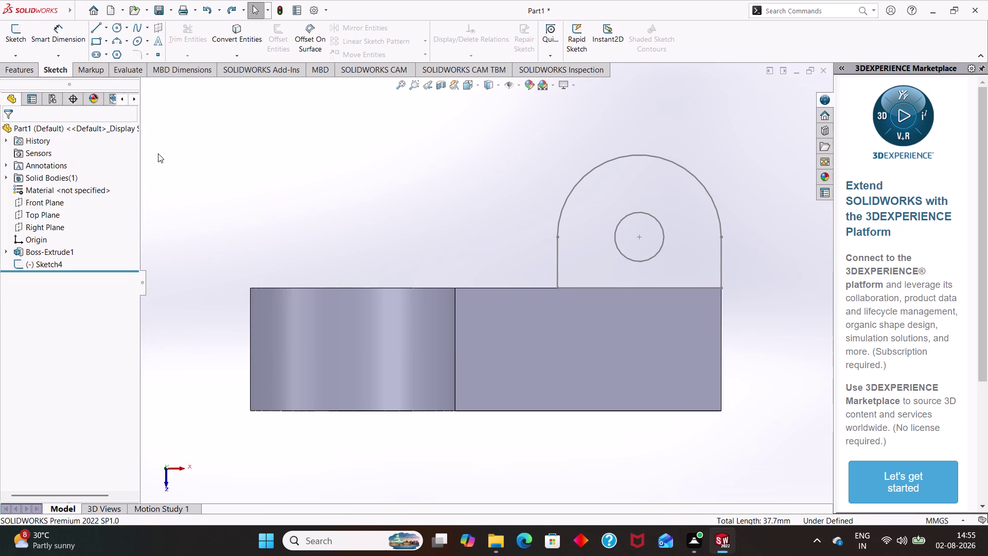
key(ctrl+z)
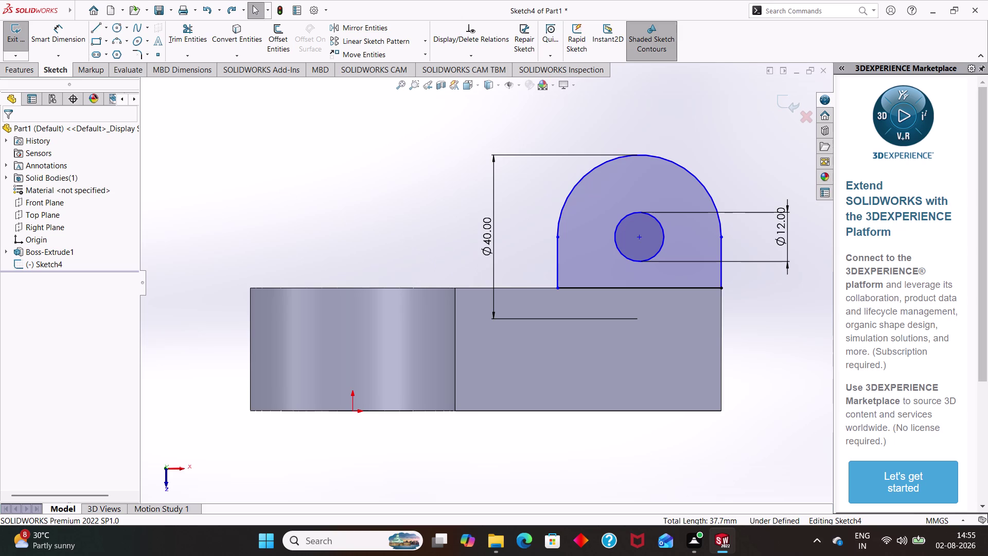
Extrude Sketch4 12 mm Blind into the holed lug Boss-Extrude3.
click(15, 64)
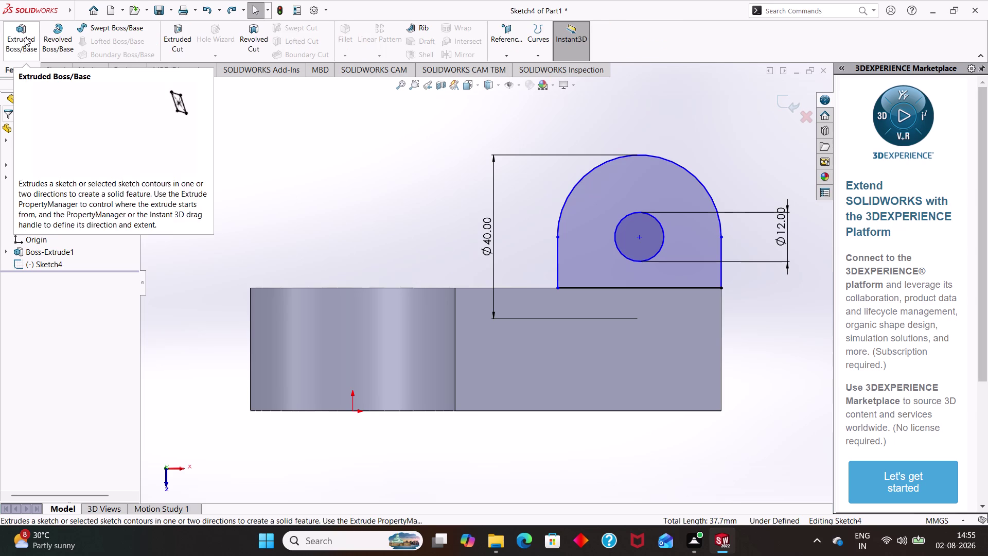
click(25, 37)
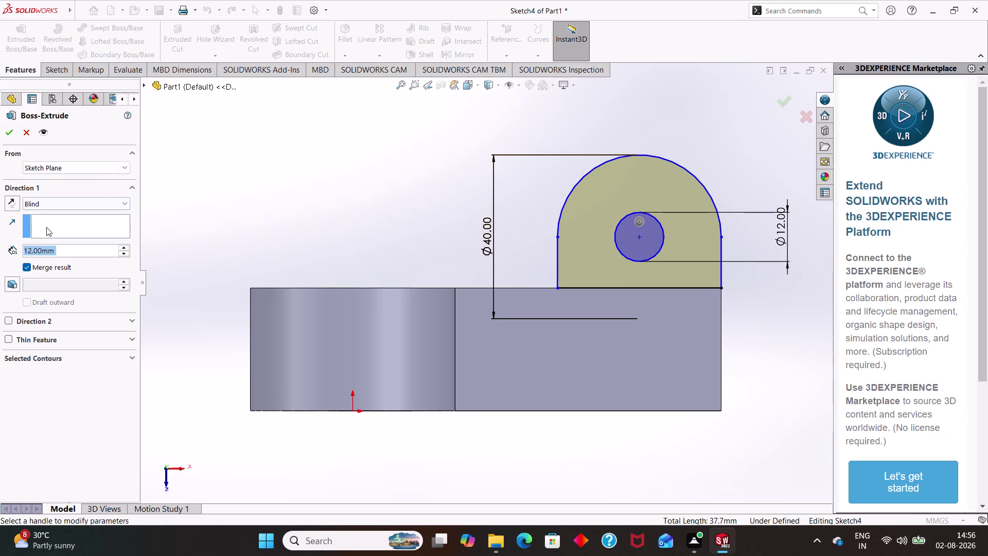
click(7, 135)
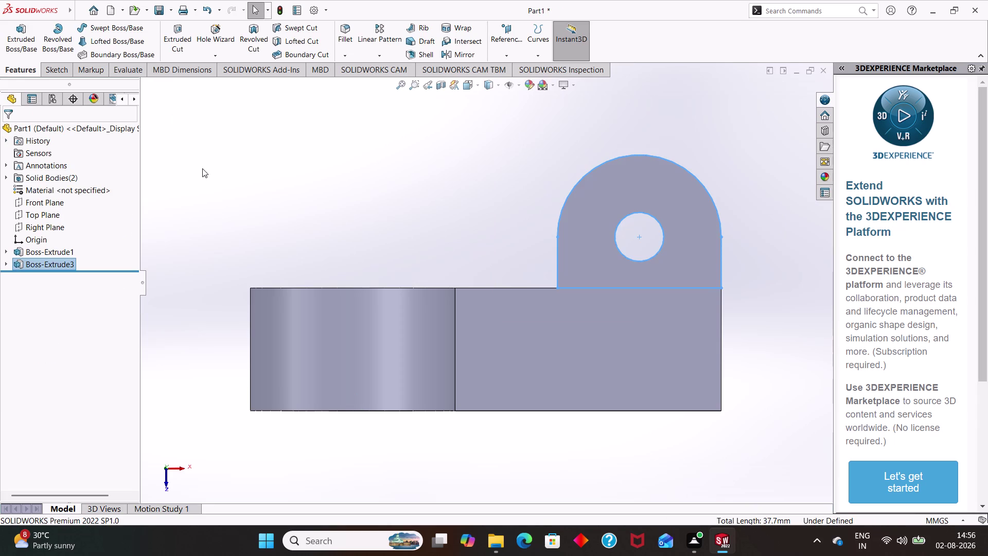
click(55, 203)
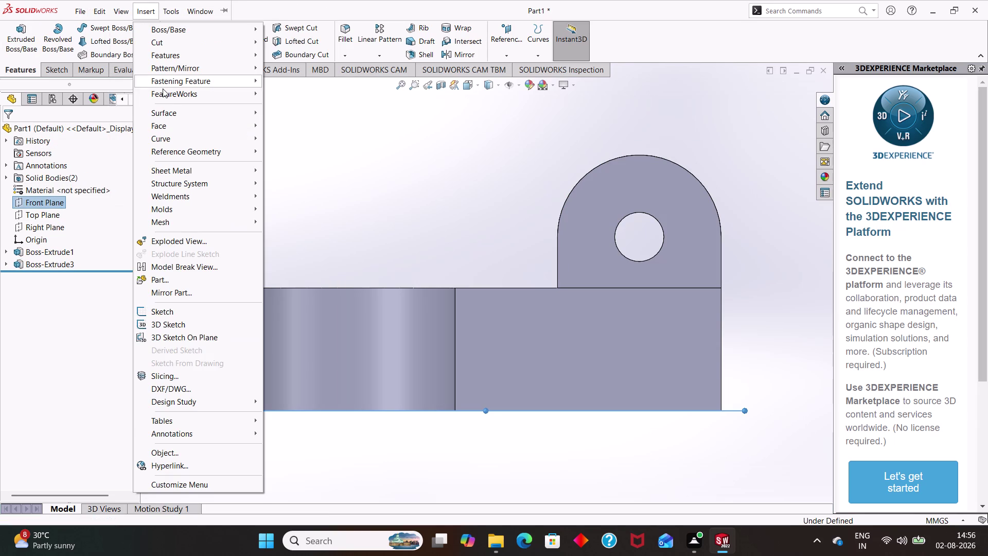
Create Plane5 at a 15 mm offset from Front Plane, flipped toward the part.
click(188, 151)
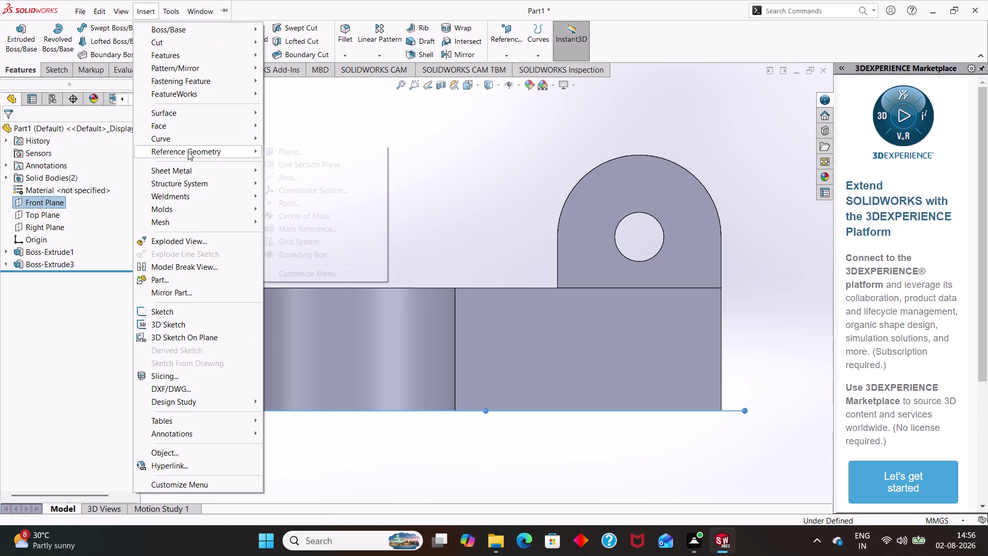
click(274, 151)
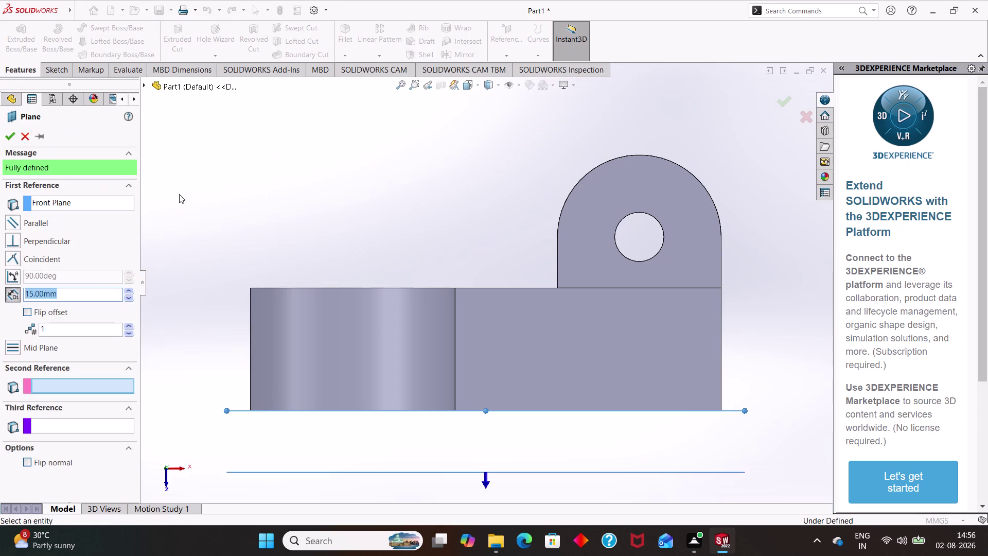
click(29, 312)
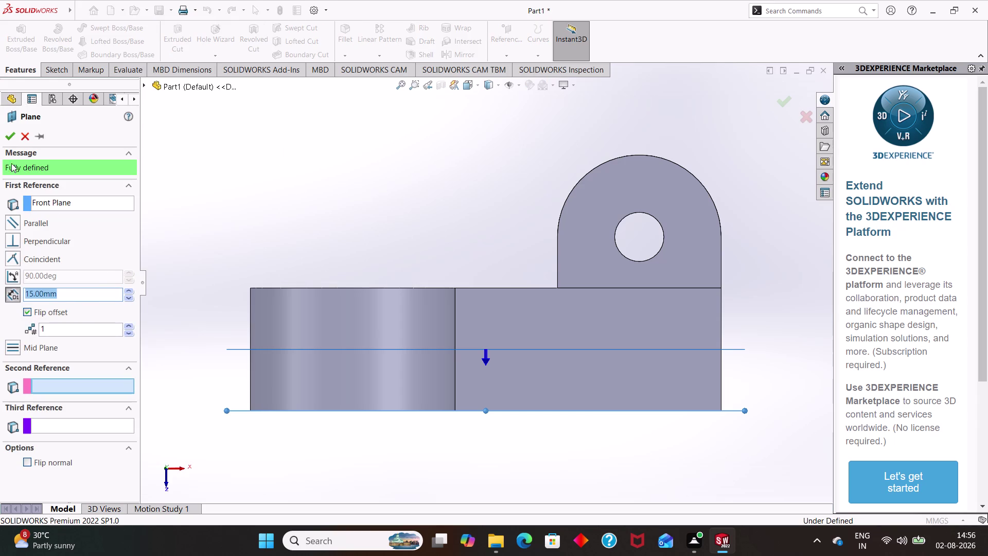
click(7, 137)
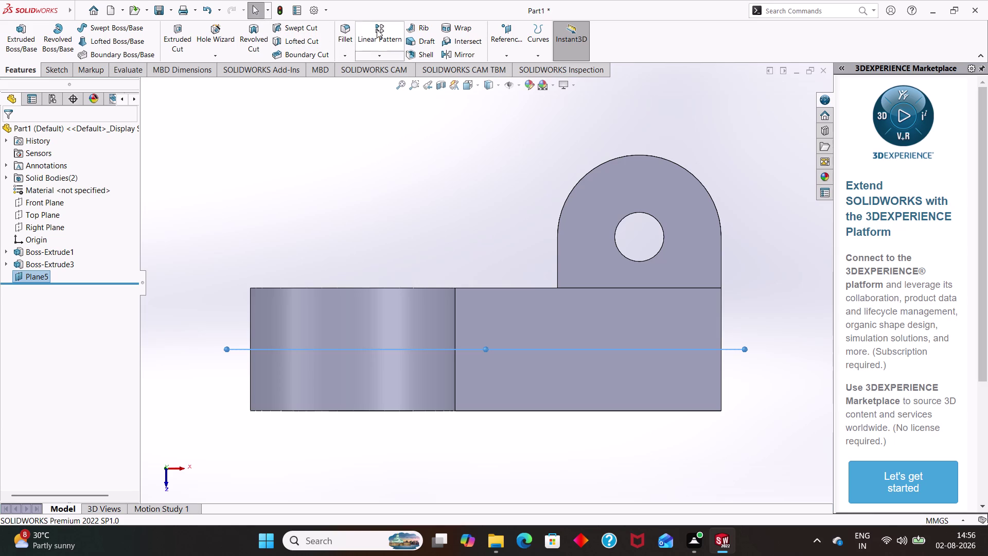
click(457, 52)
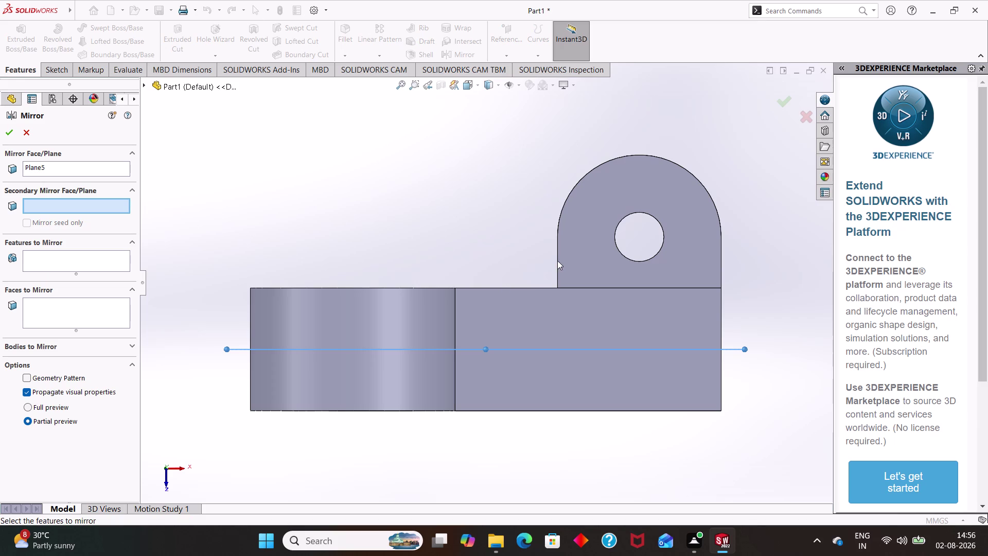
click(580, 279)
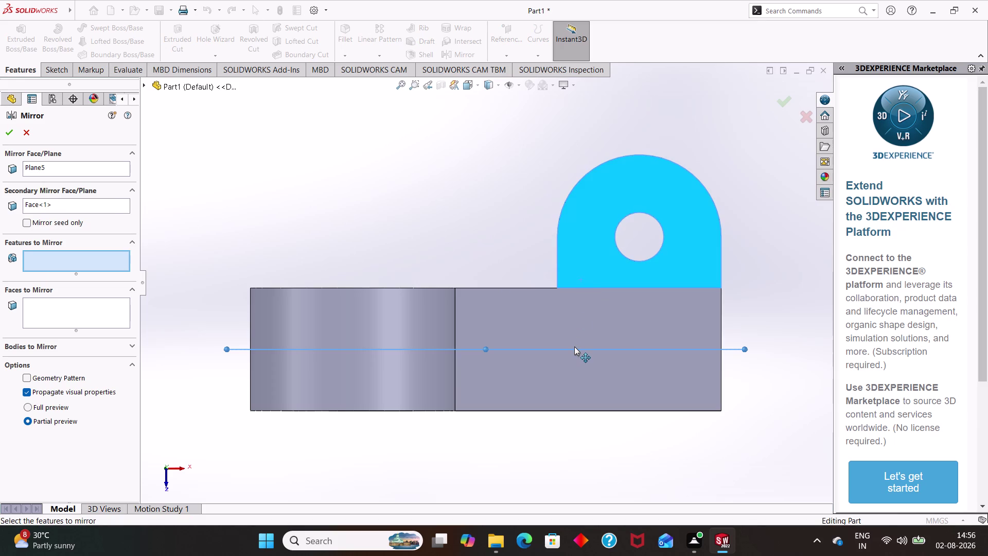
click(574, 350)
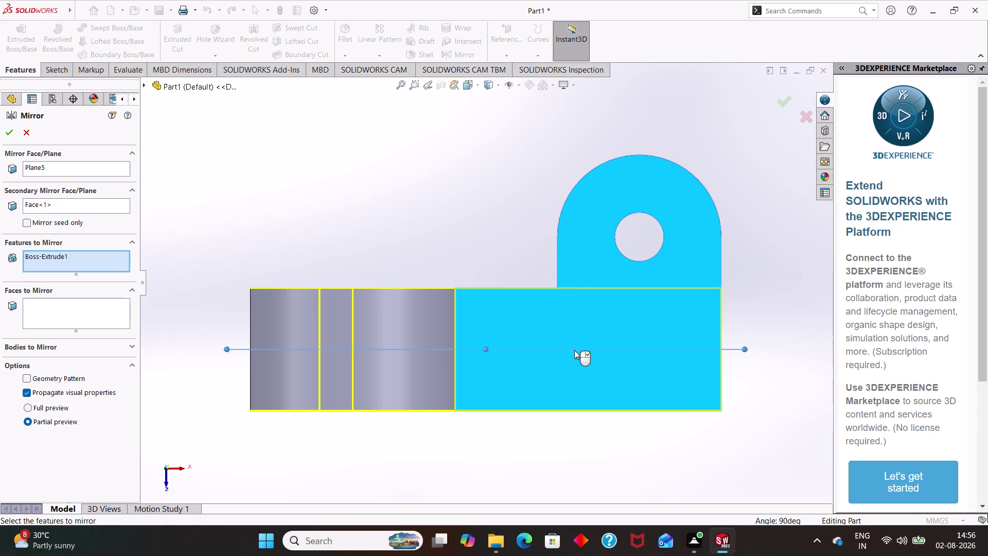
key(Escape)
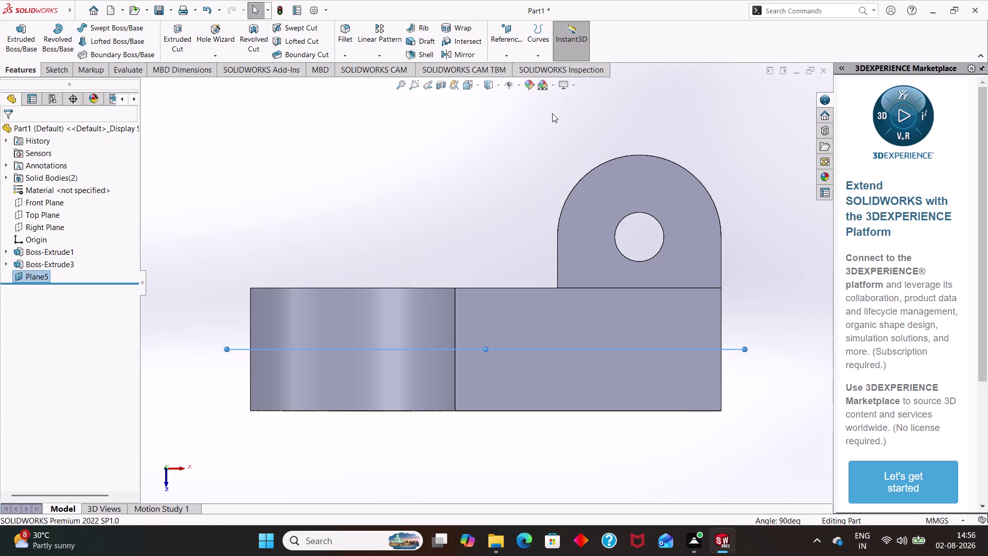
click(474, 49)
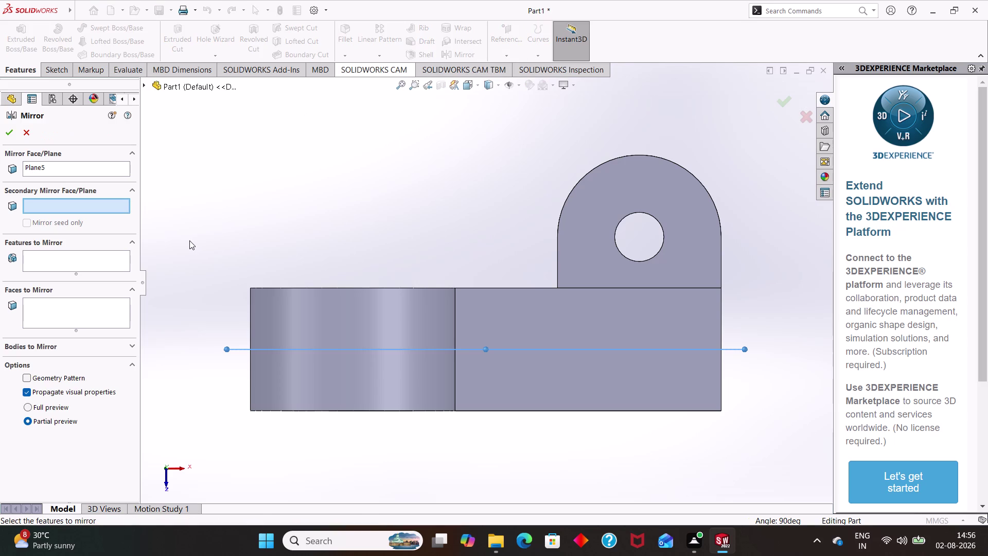
click(104, 261)
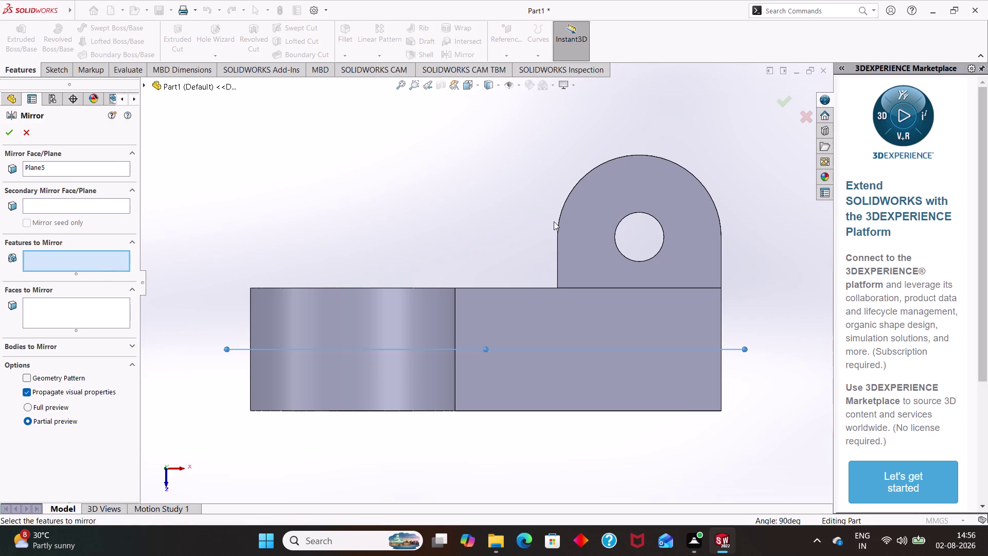
click(600, 233)
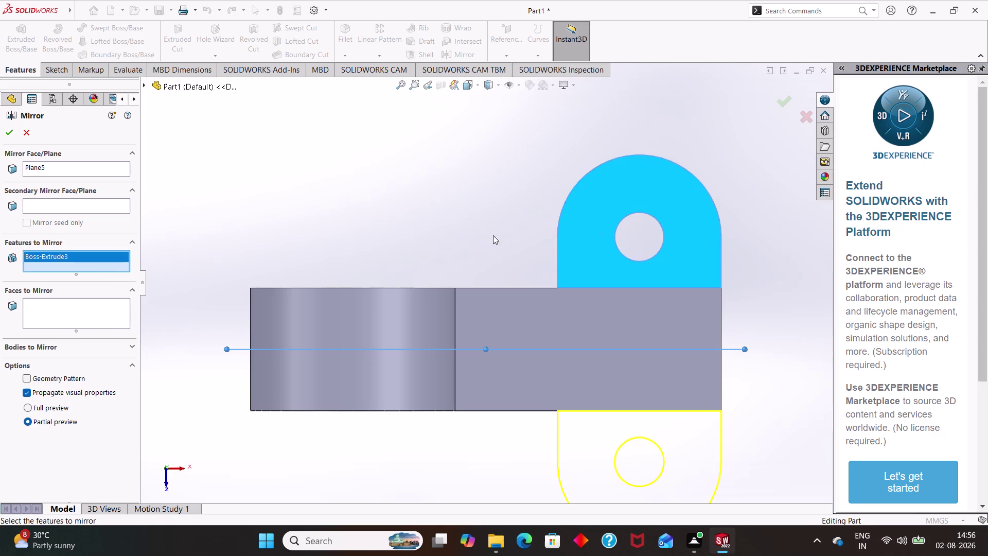
click(6, 135)
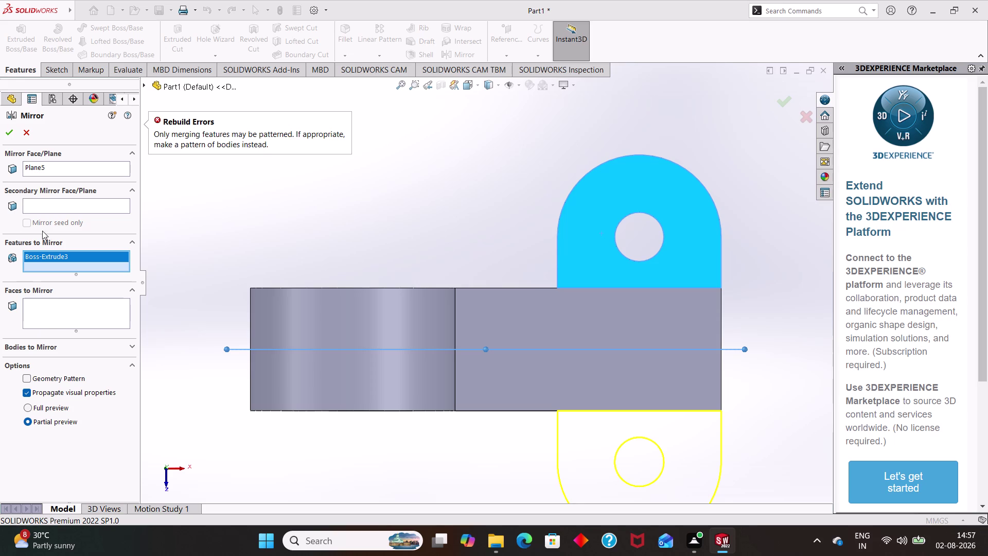
click(60, 203)
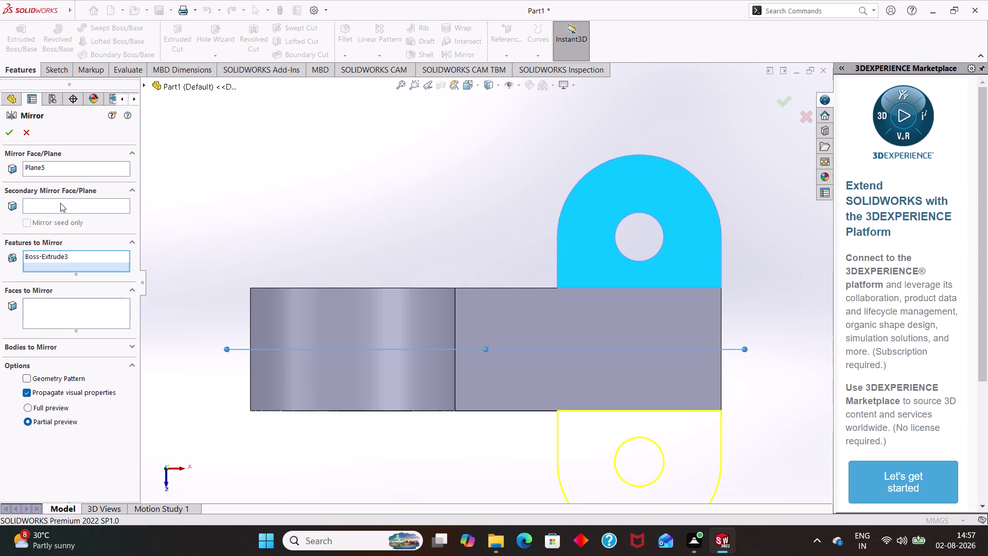
click(72, 317)
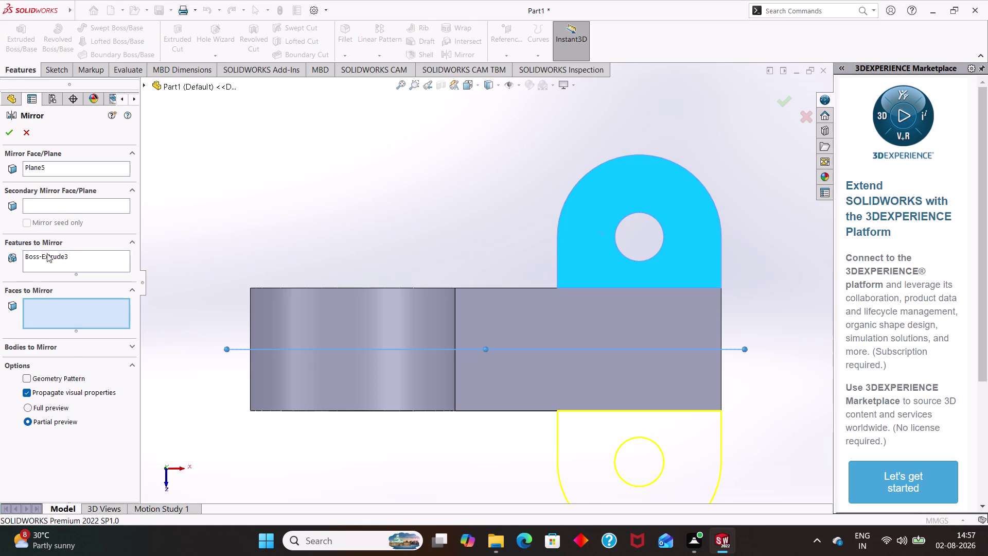
click(5, 134)
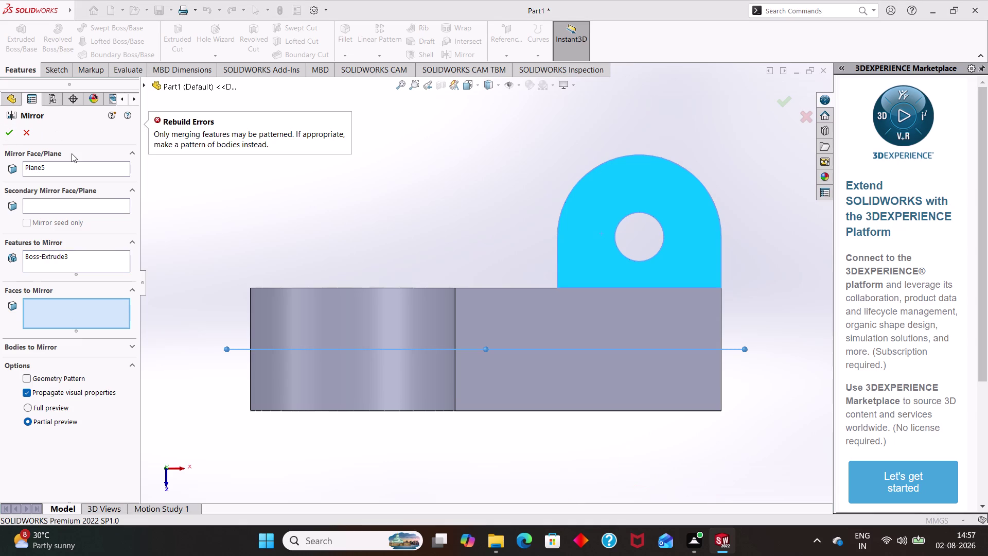
key(ctrl+z)
click(63, 256)
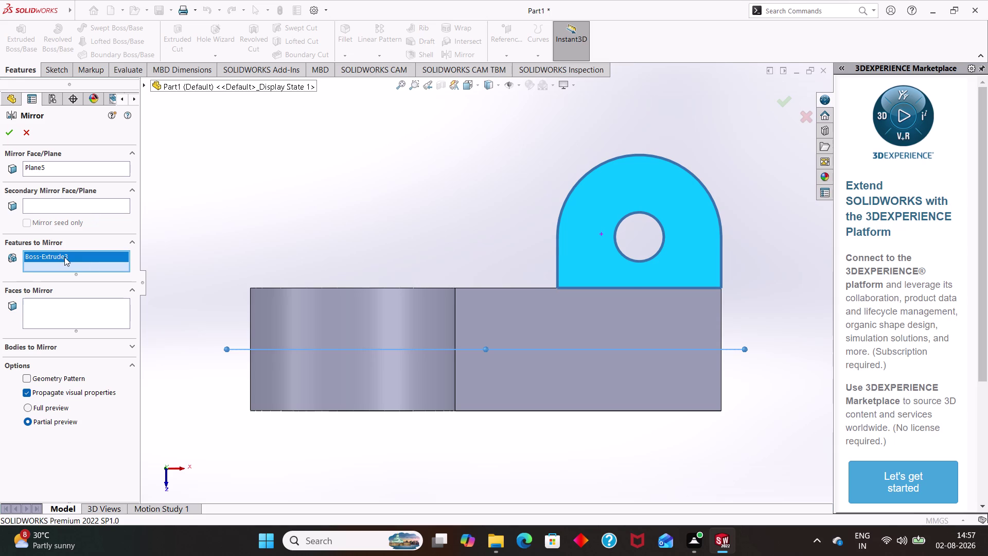
click(372, 348)
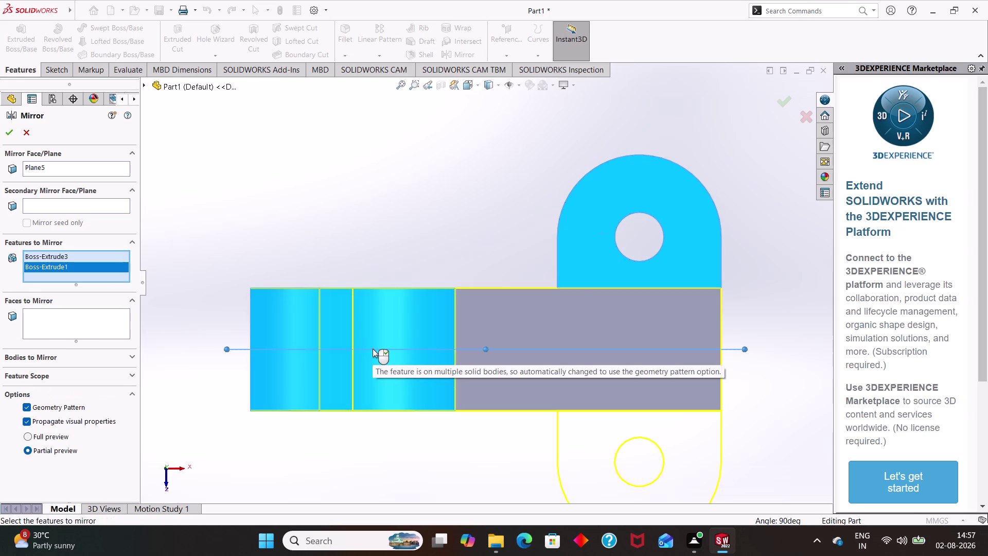
click(11, 129)
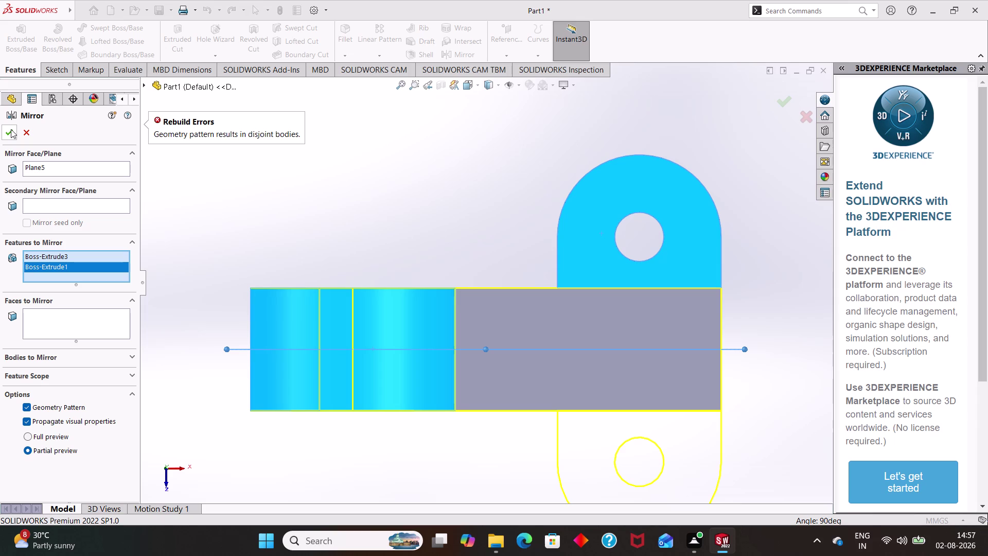
key(ctrl+z)
key(ctrl+z)
key(ctrl+z)
click(26, 135)
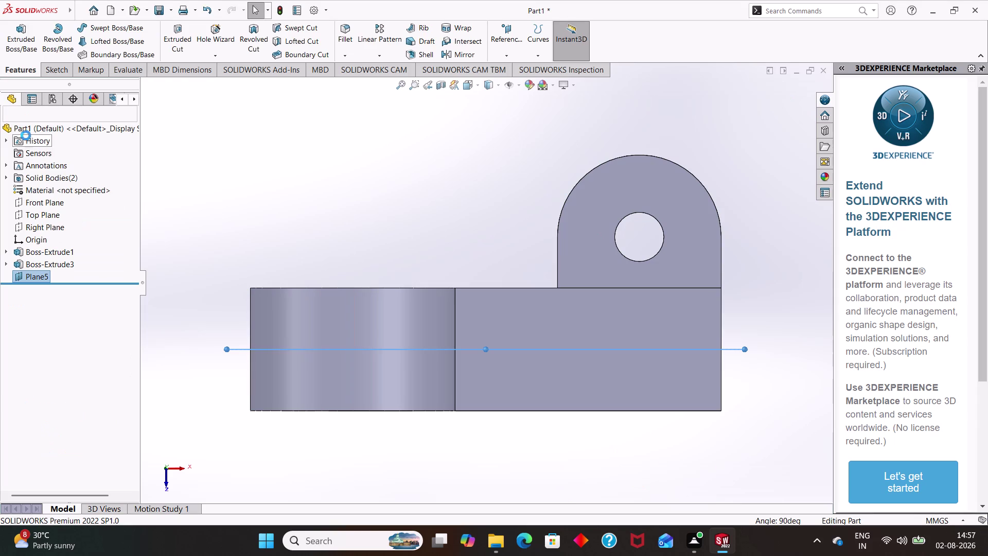
Undo Plane5 and the lug extrusion, then draw a horizontal construction centerline across the base.
key(ctrl+z)
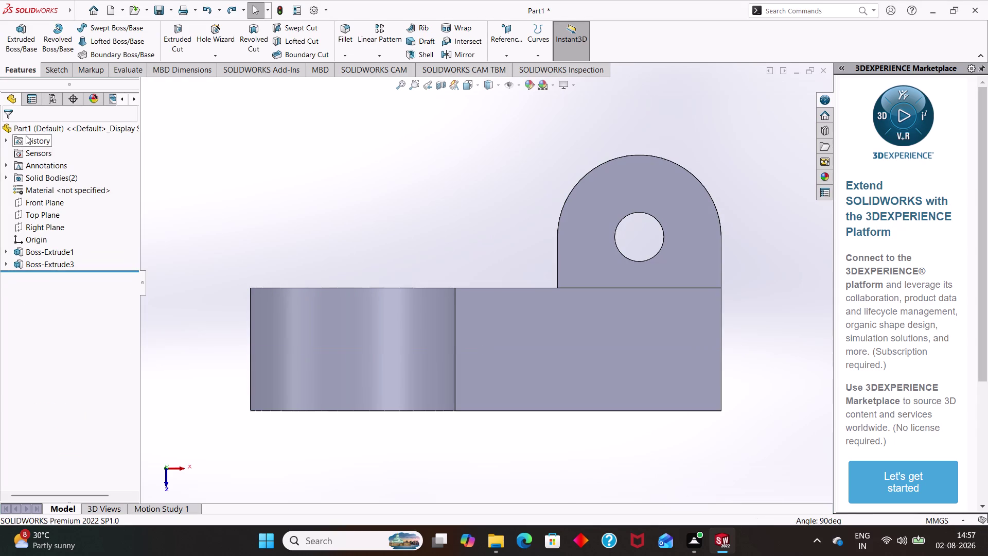
key(ctrl+z)
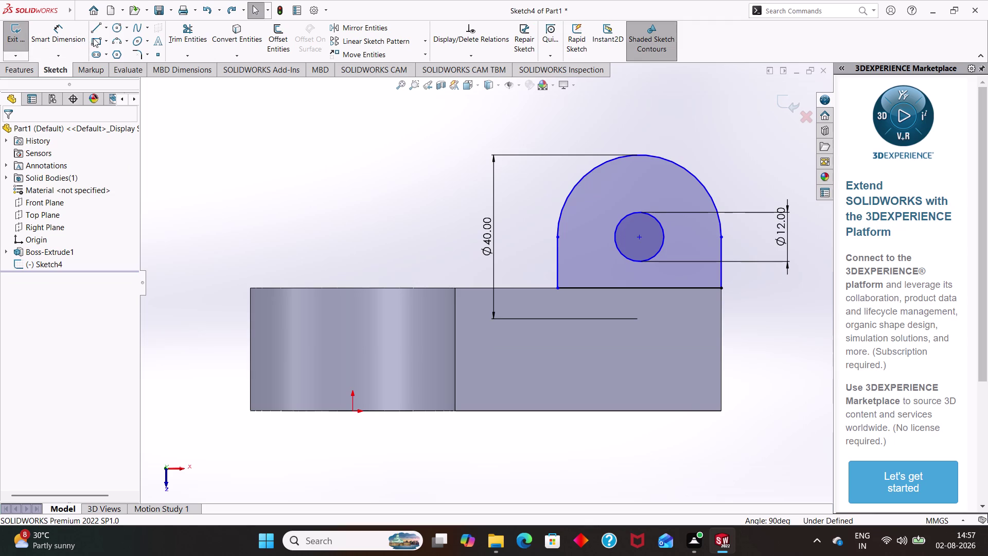
click(108, 30)
click(123, 54)
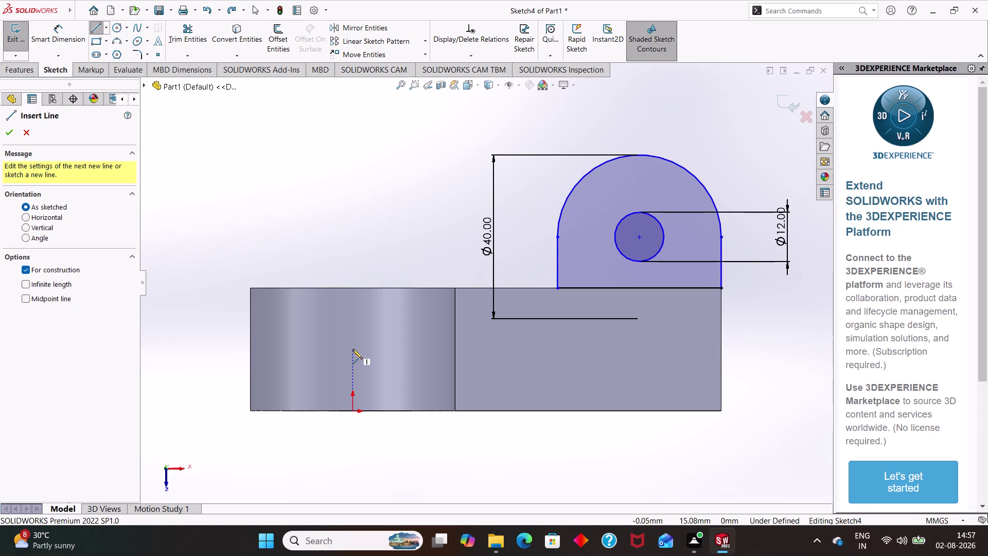
click(353, 349)
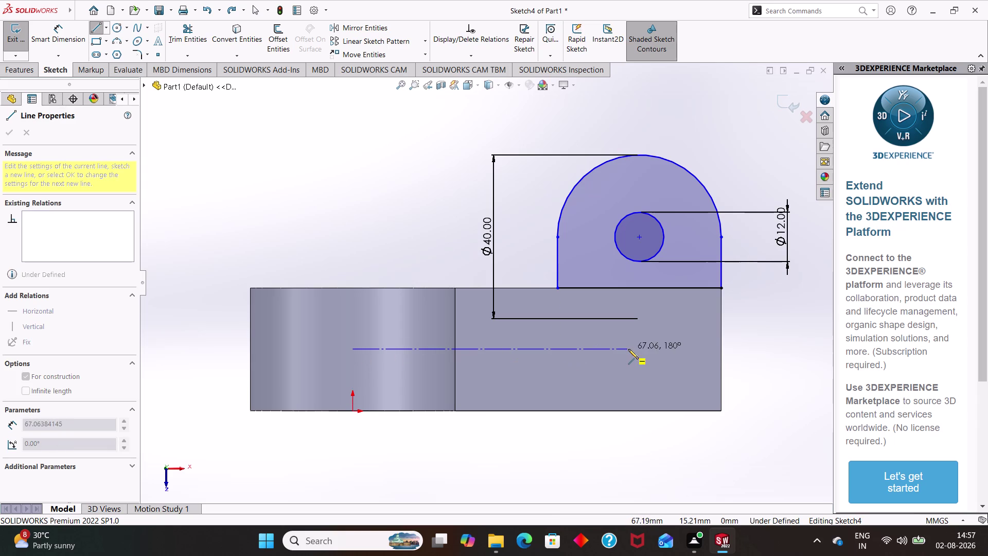
click(716, 348)
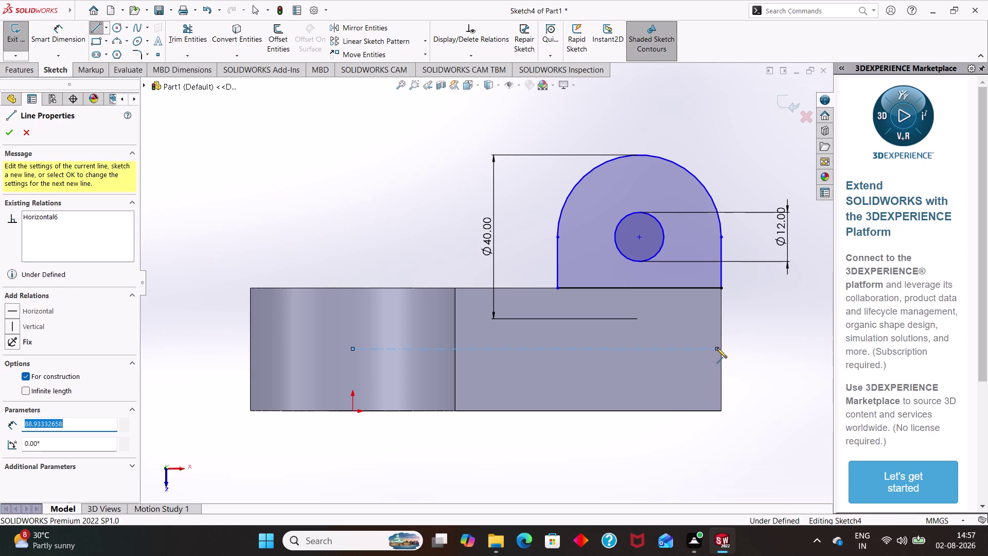
key(Escape)
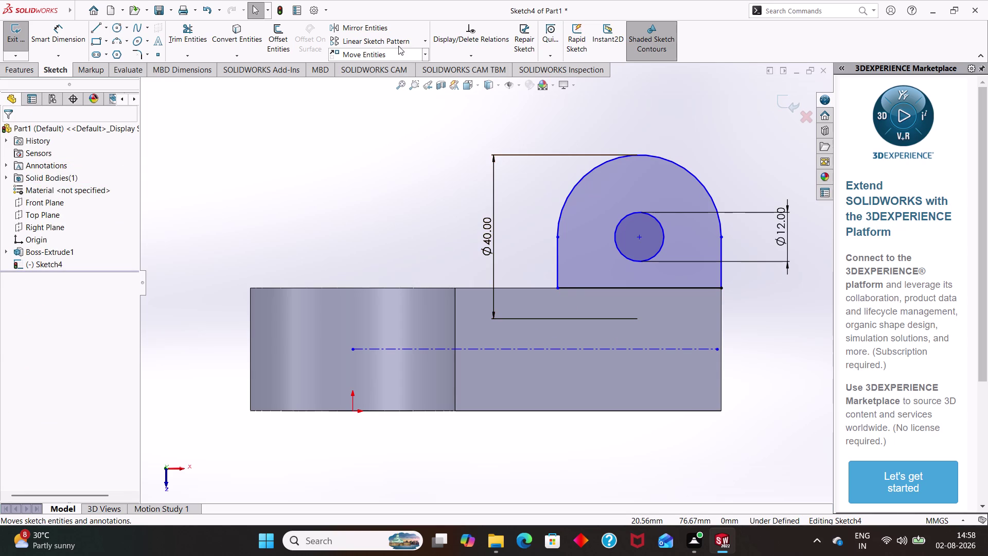
click(345, 27)
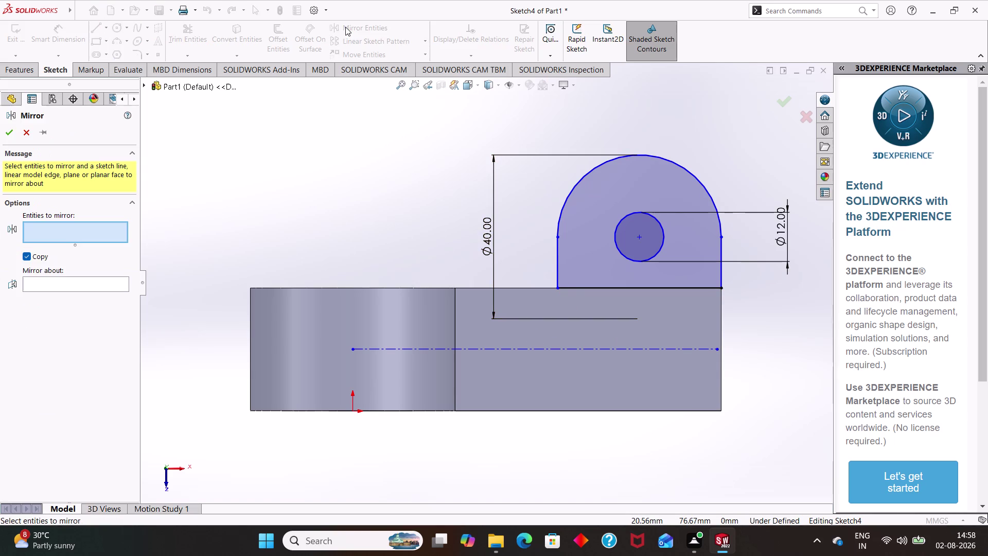
Mirror the lug's lines and arc about centerline Line8 to form the lower lug.
click(573, 259)
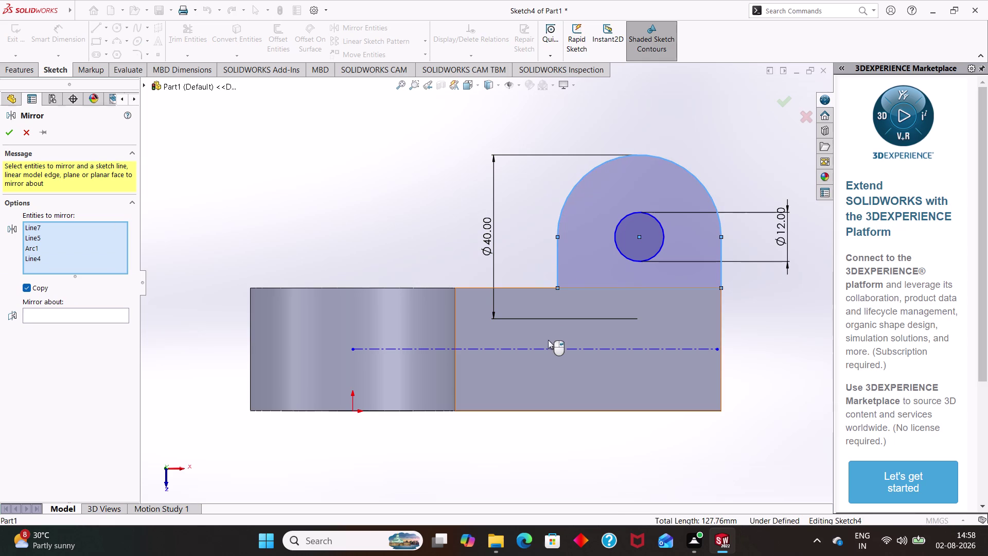
click(548, 350)
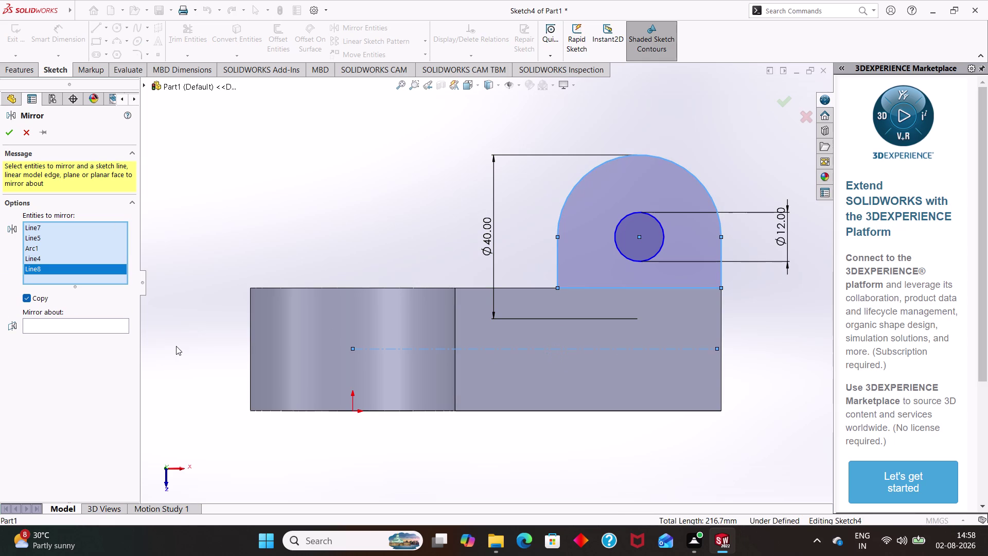
click(79, 322)
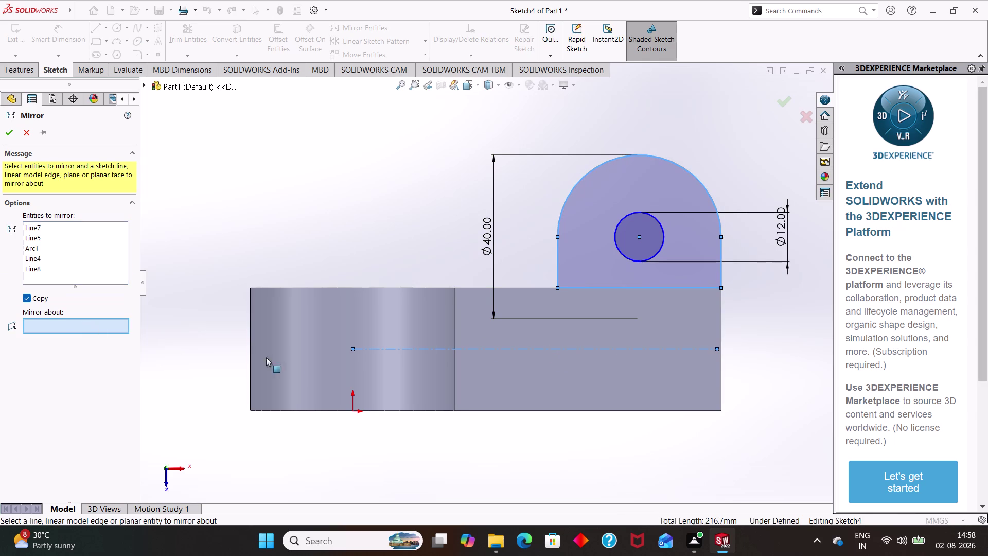
click(469, 350)
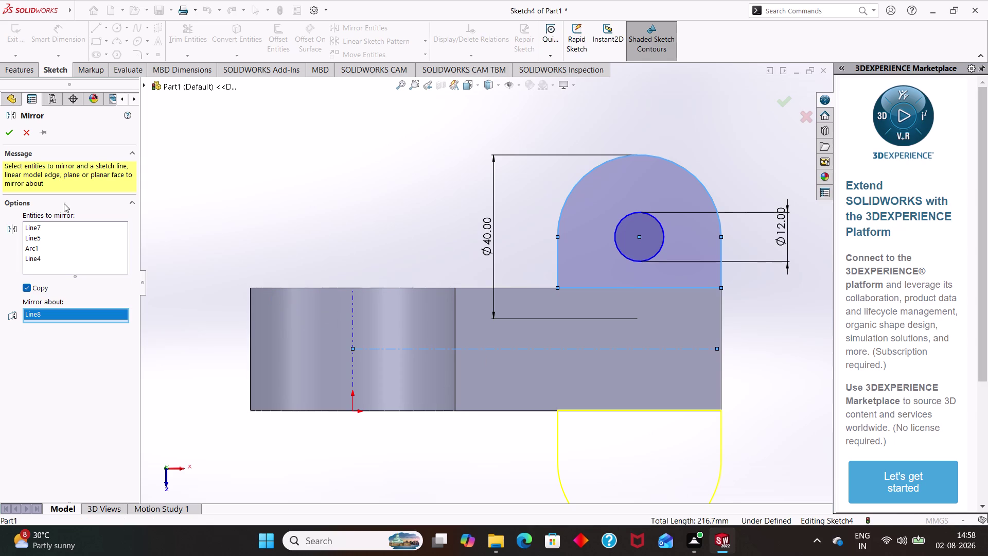
click(11, 133)
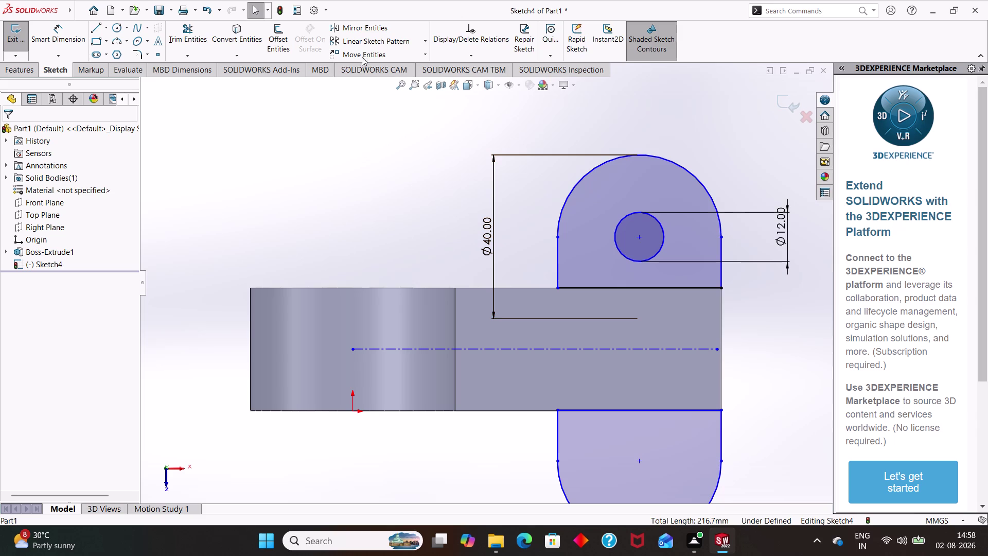
Mirror the hole circle Arc2 about Line8 into the lower lug.
click(358, 29)
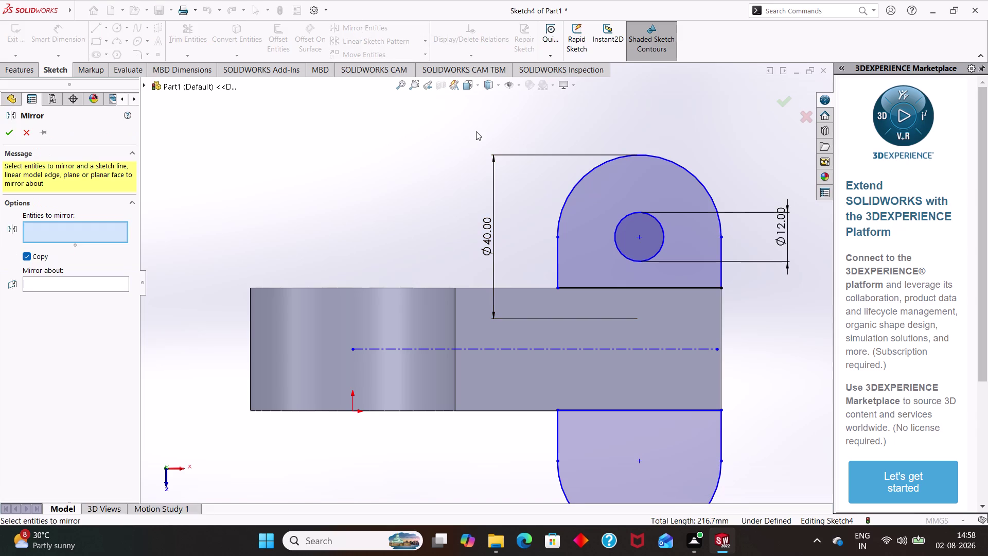
click(663, 239)
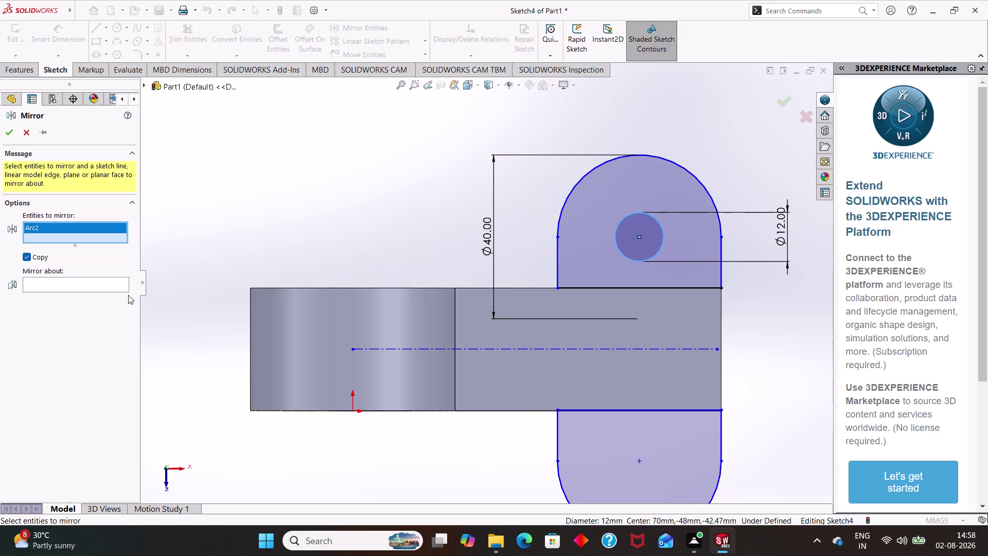
click(103, 286)
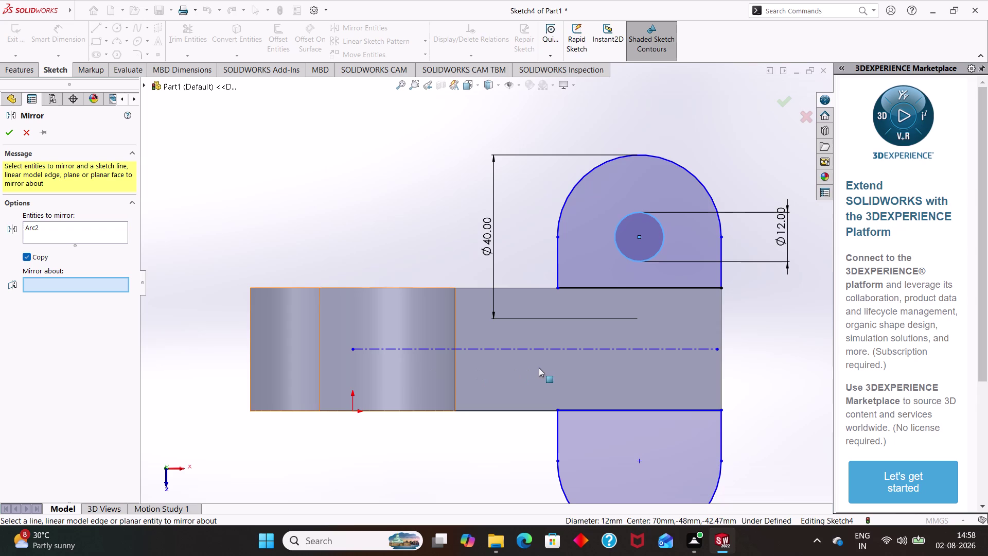
click(529, 350)
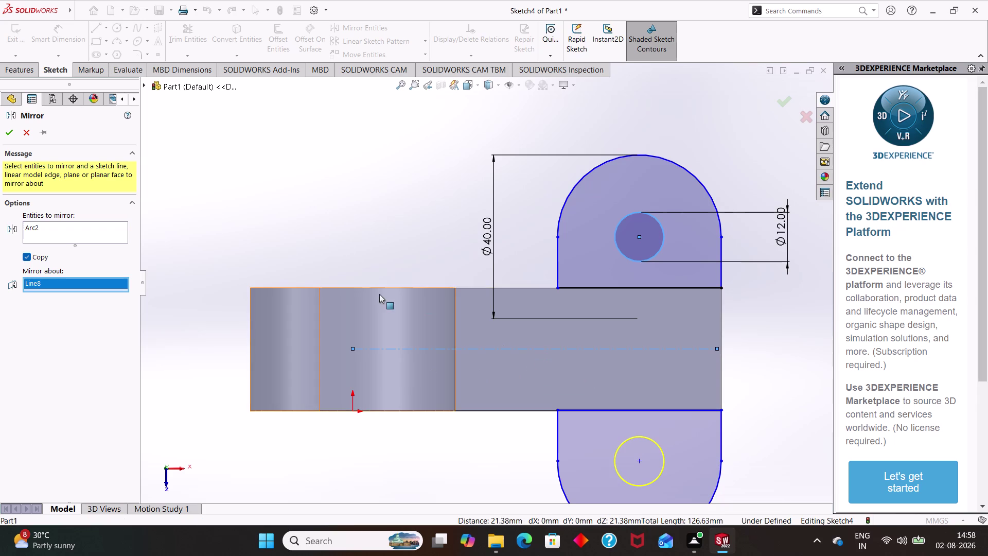
click(8, 129)
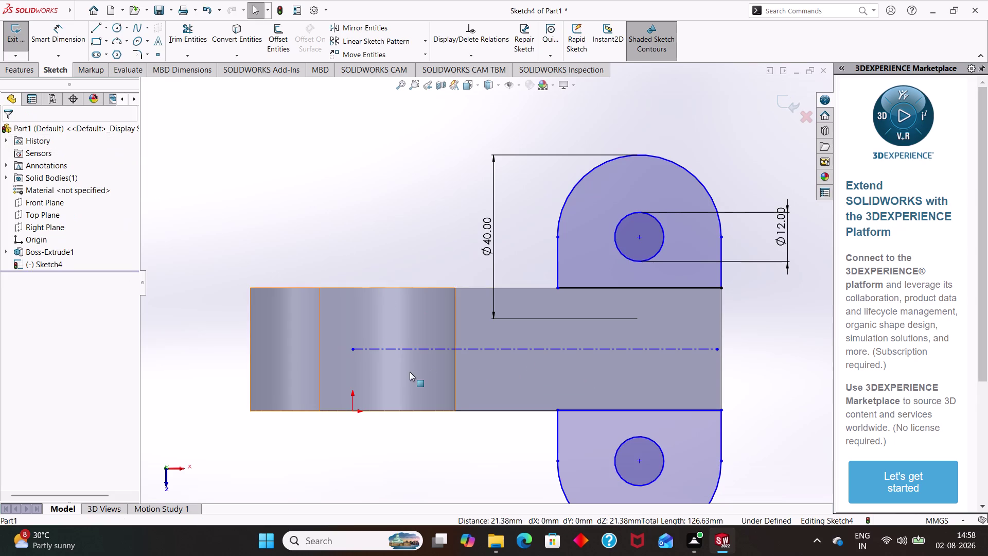
Delete the construction centerline and close Sketch4.
click(410, 349)
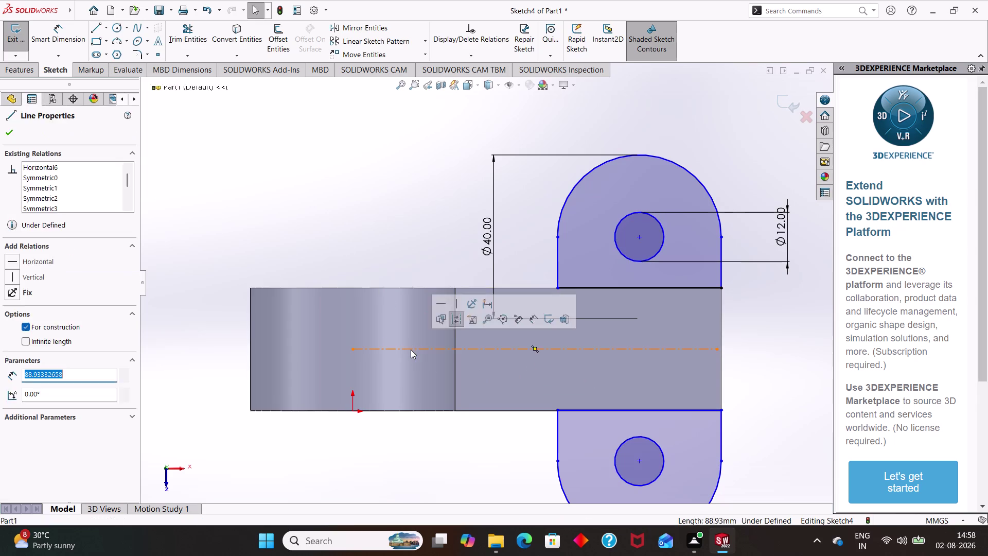
key(Delete)
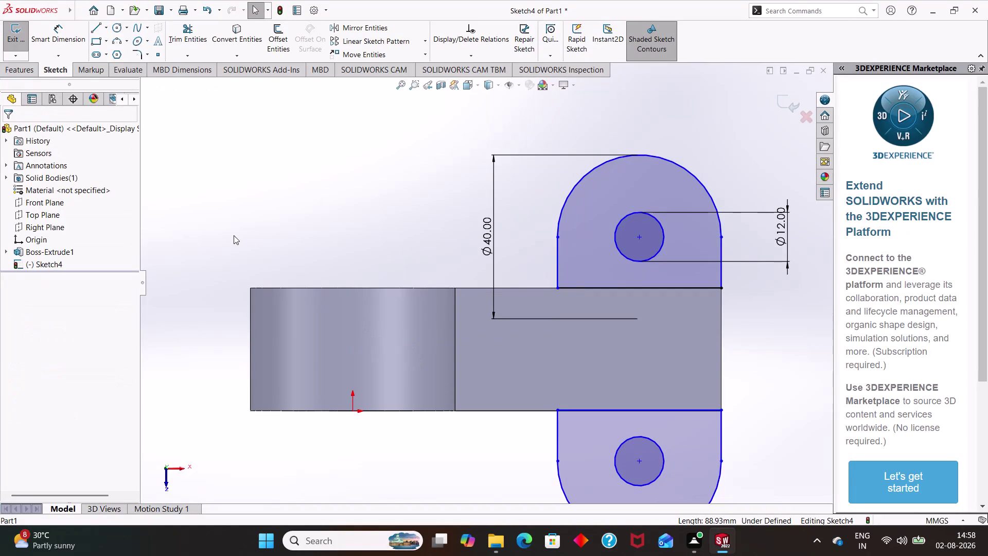
click(11, 38)
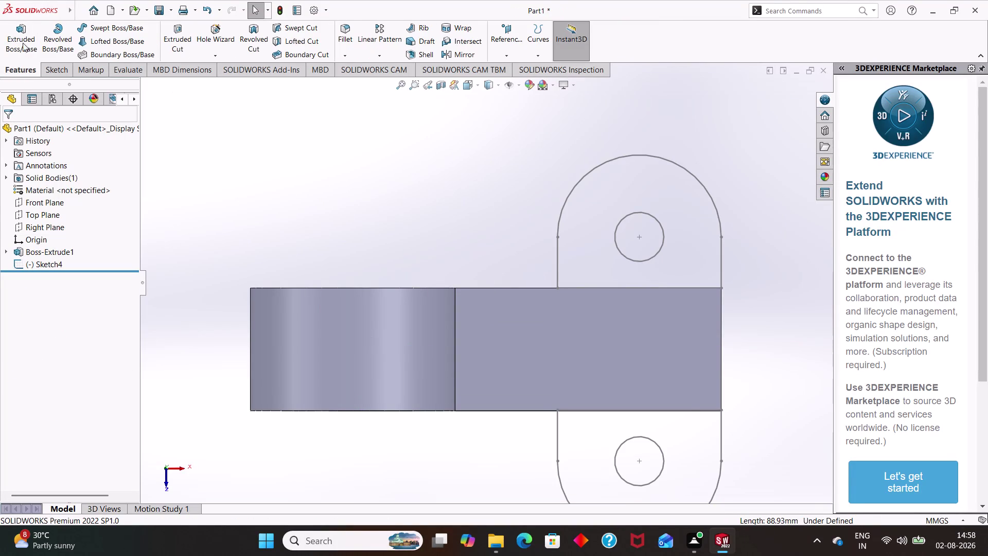
Extrude both holed lug regions of Sketch4 12 mm Blind as Boss-Extrude4.
click(11, 43)
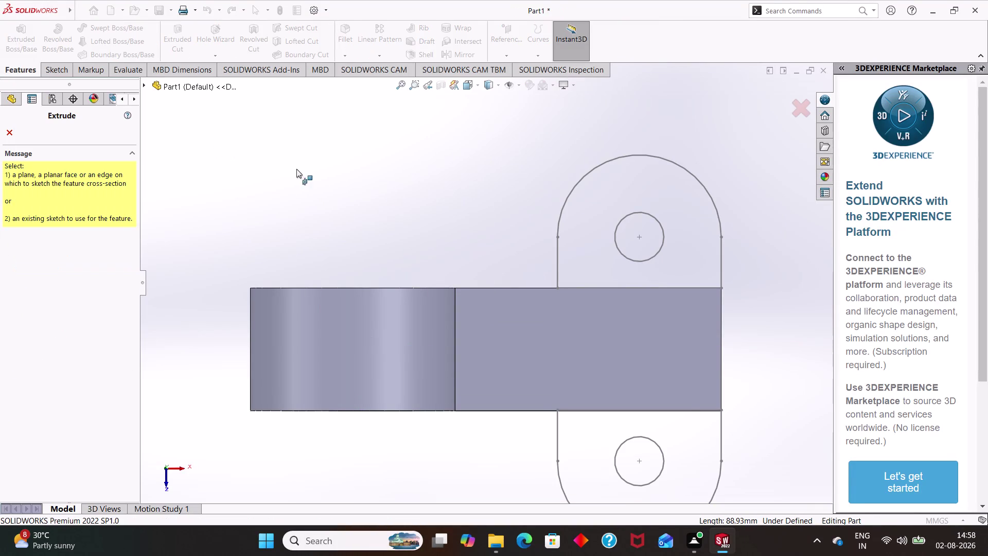
click(624, 217)
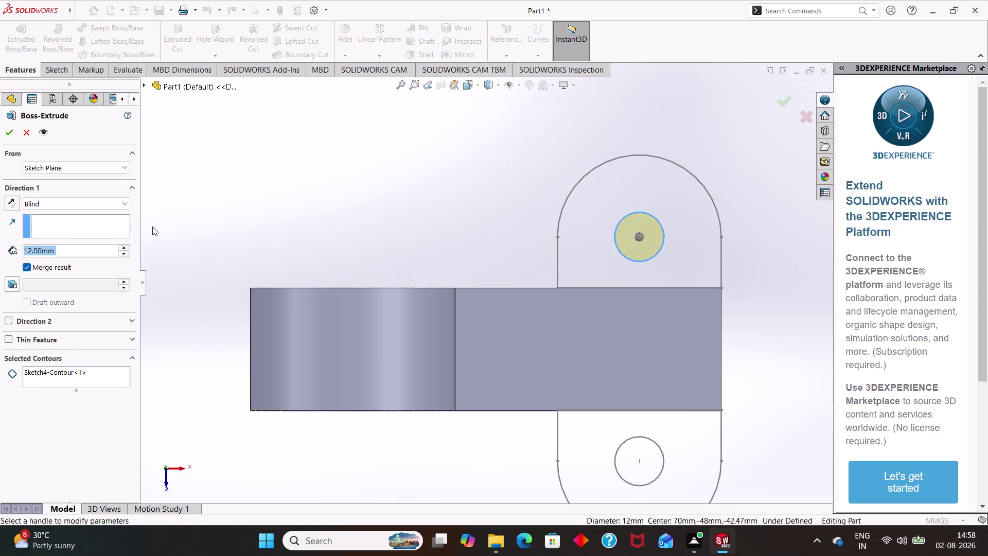
click(64, 373)
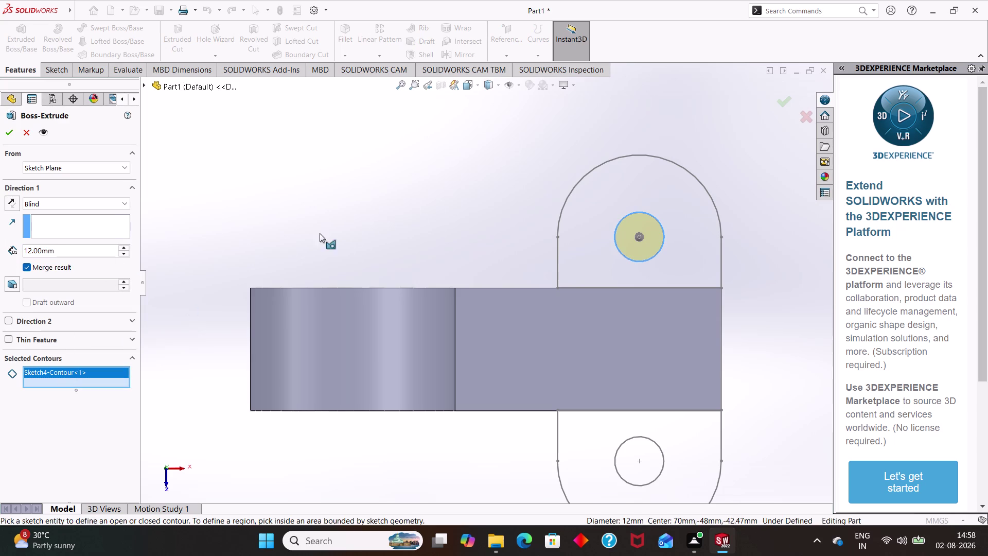
click(595, 174)
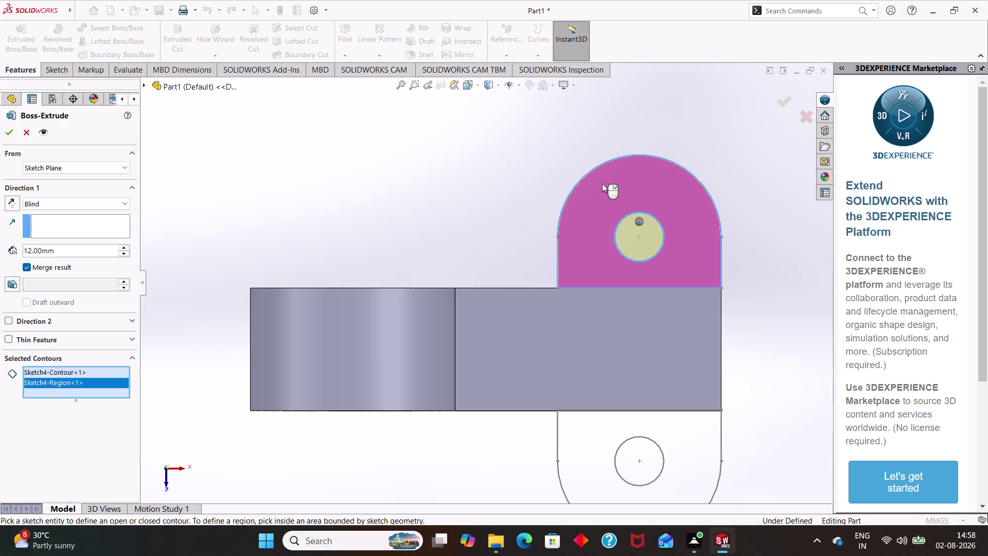
click(615, 222)
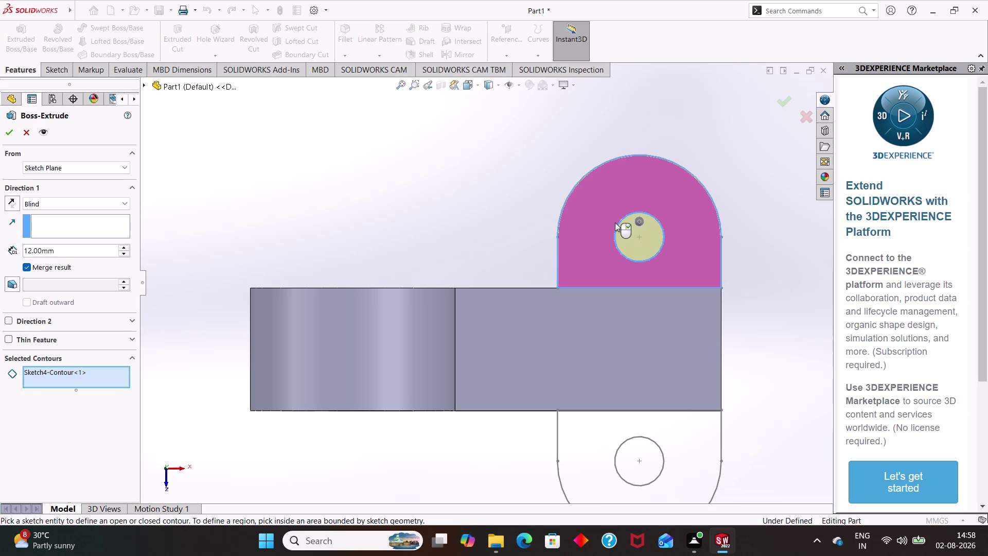
click(619, 226)
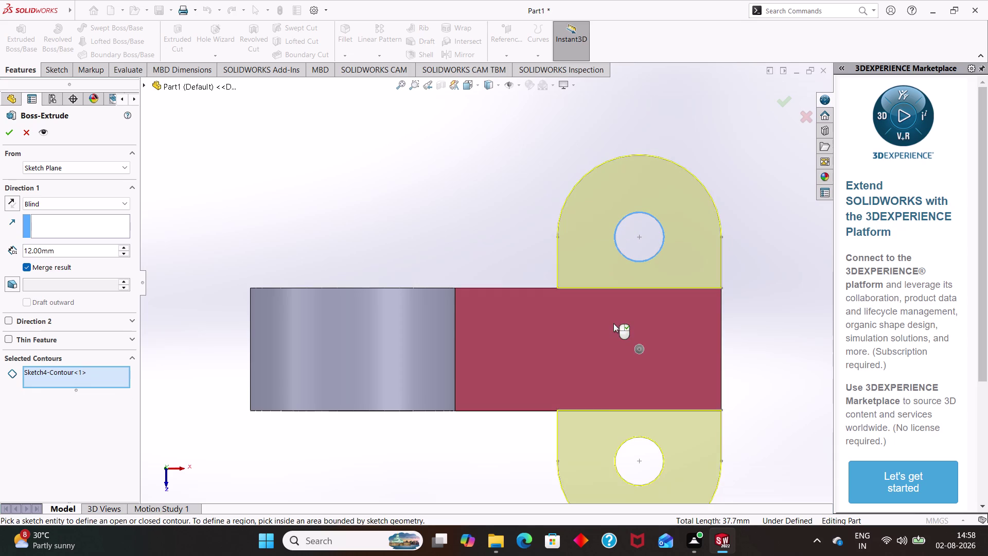
click(4, 132)
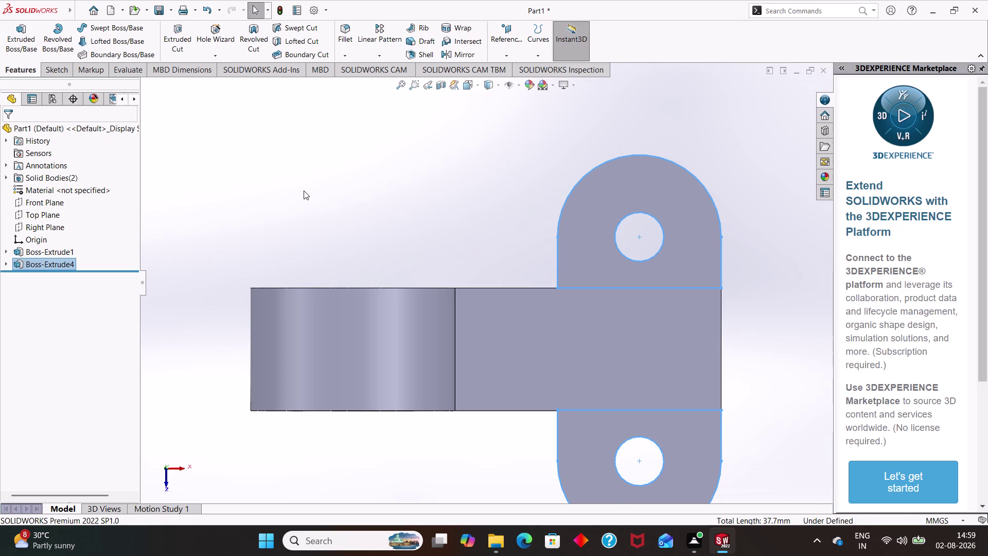
Inspect the lugs from several angles, then undo Boss-Extrude4.
scroll(down, 3)
scroll(up, 3)
scroll(up, 3)
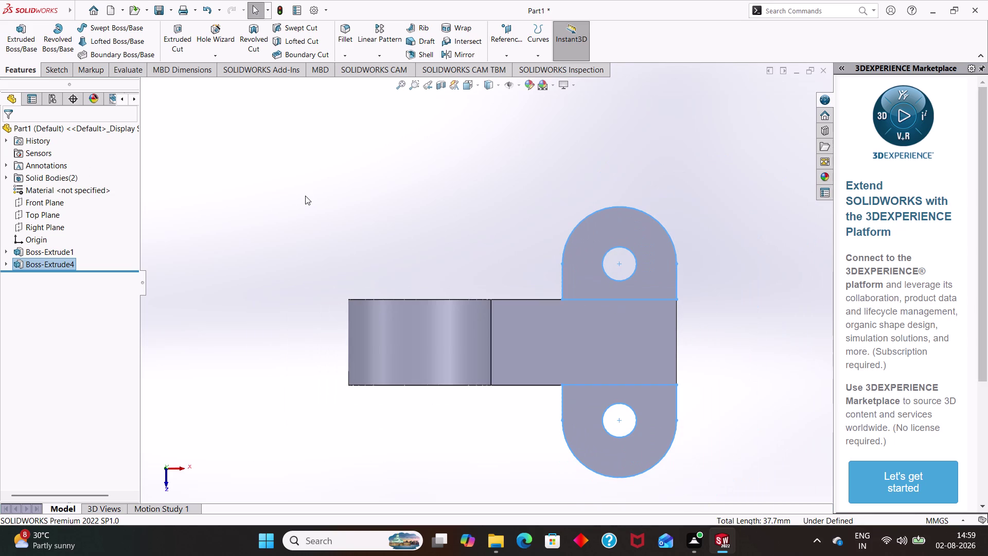
middle_drag(304, 197, 286, 140)
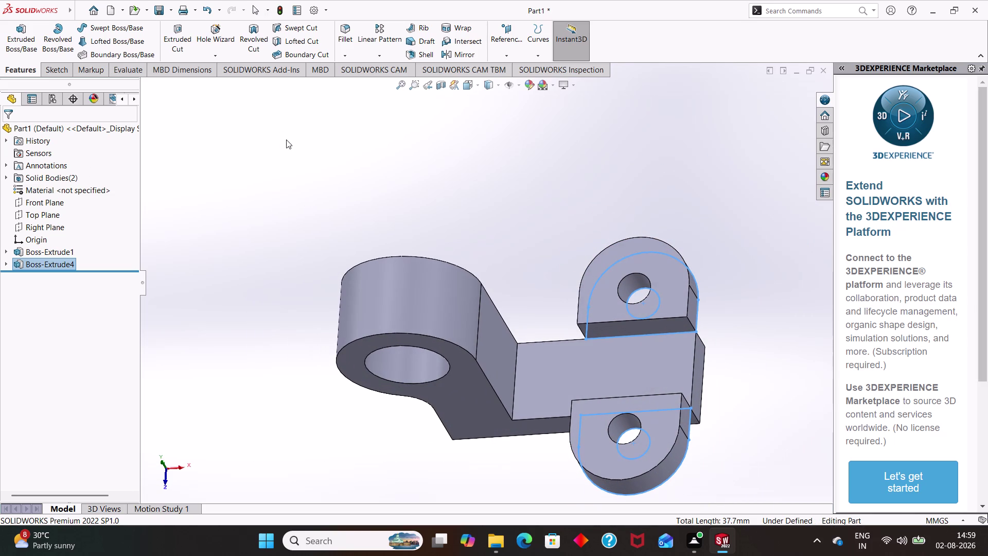
middle_drag(311, 207, 301, 115)
scroll(up, 3)
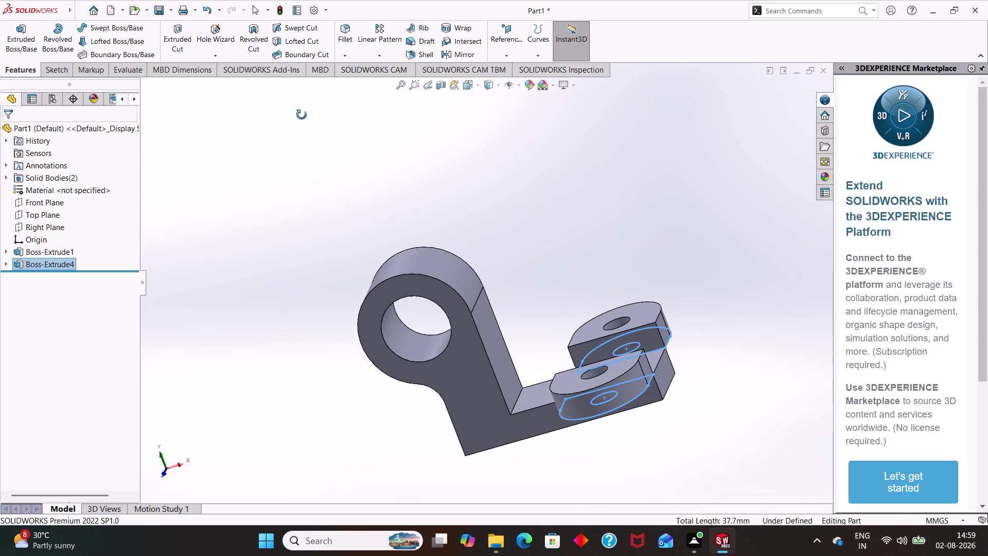
middle_drag(301, 115, 326, 169)
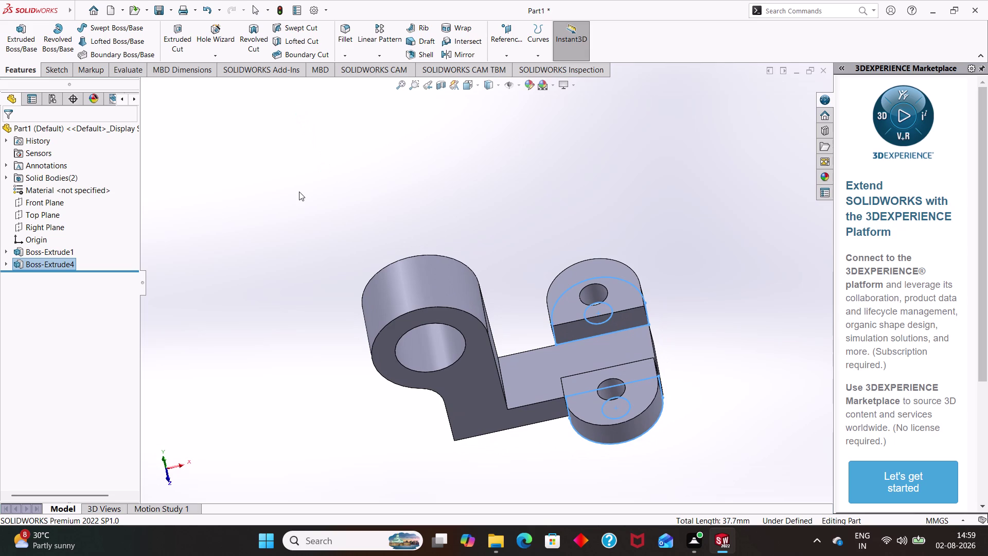
key(ctrl+z)
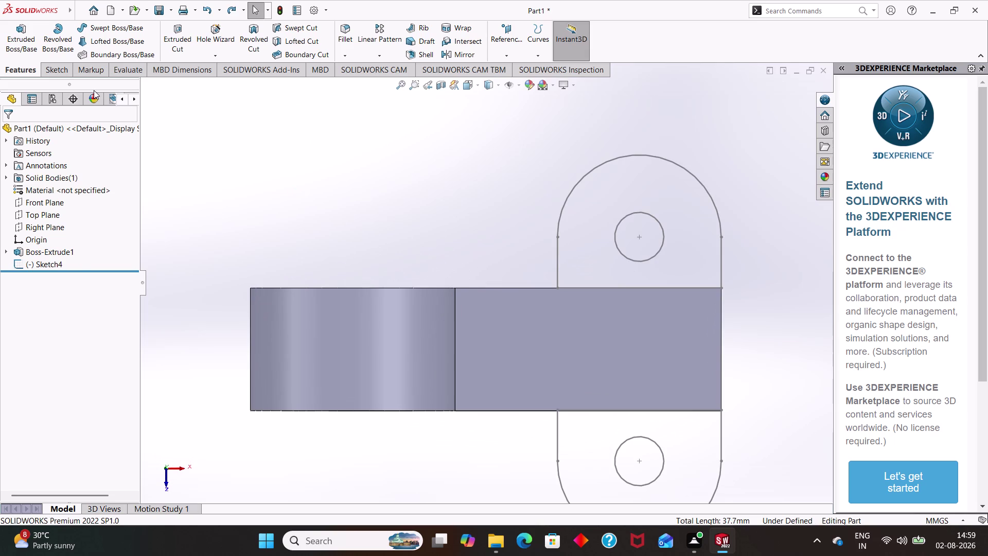
click(15, 54)
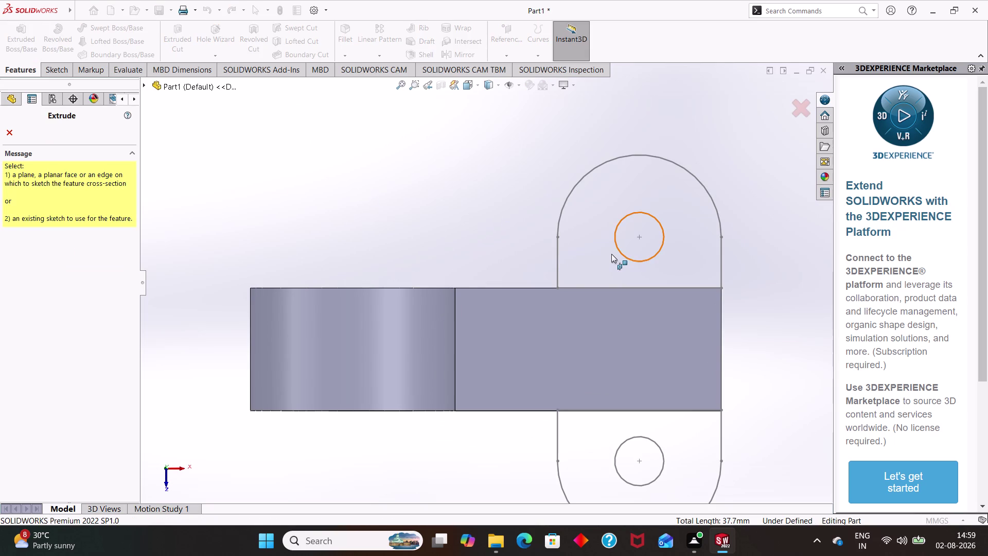
Choose Sketch4's upper lug, its hole, the base region and the lower lug as extrusion contours.
click(606, 256)
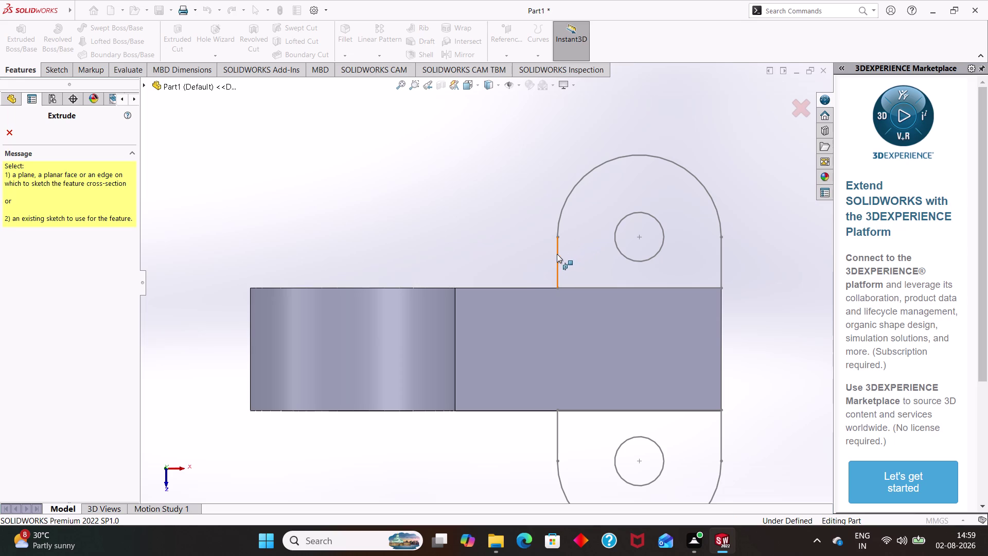
click(556, 253)
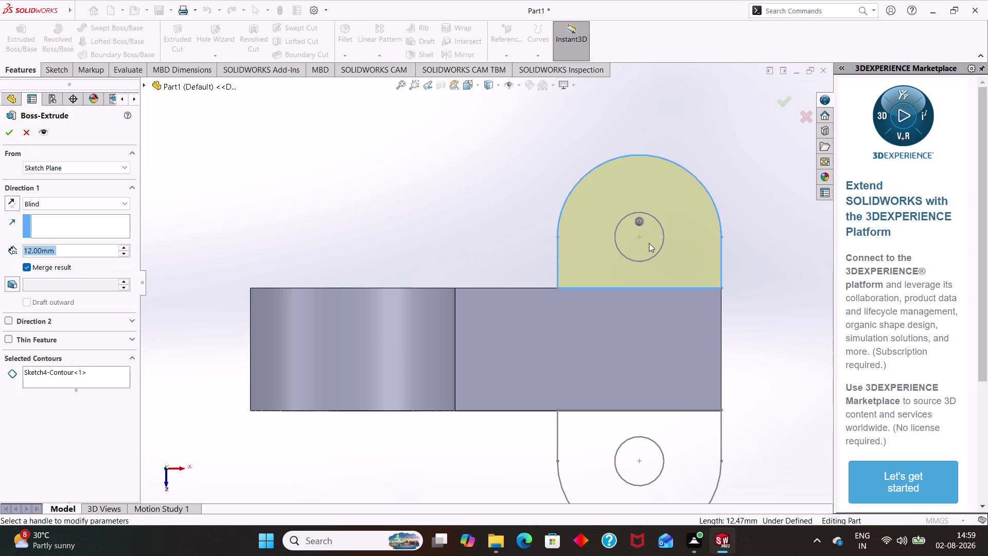
click(58, 375)
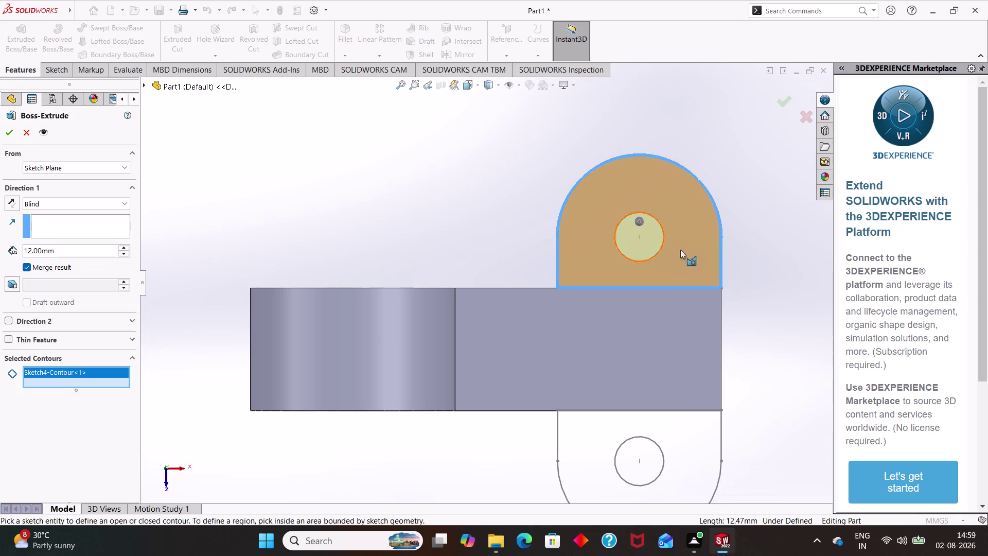
click(660, 247)
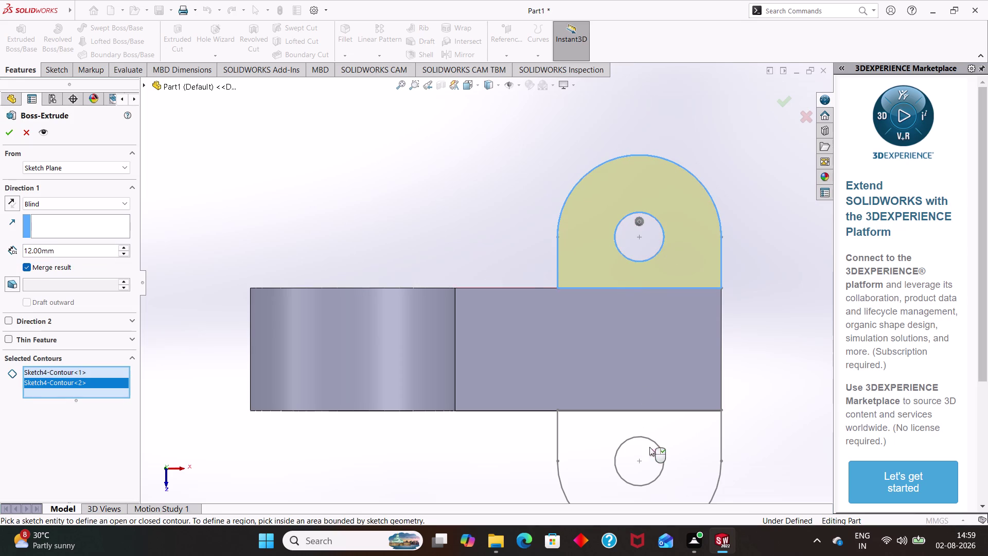
click(696, 449)
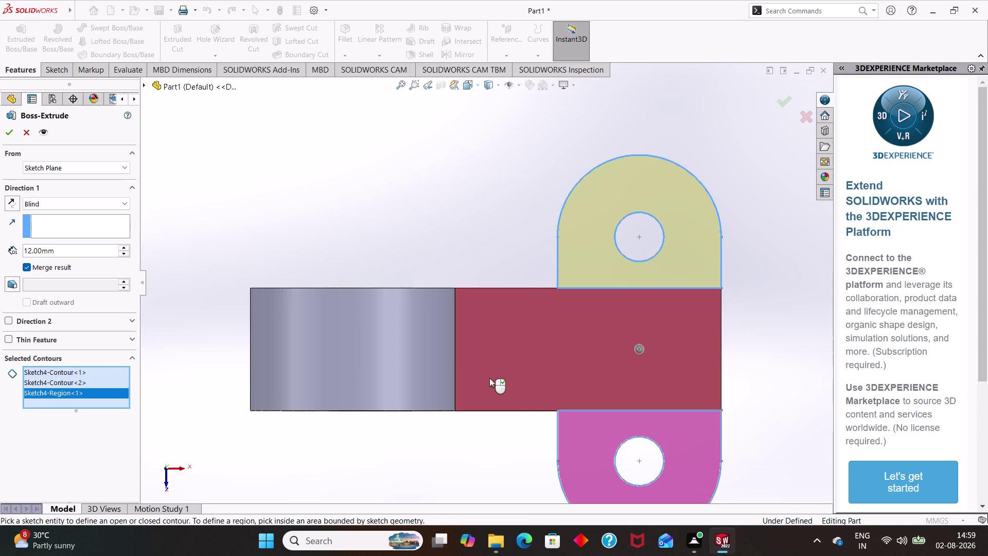
click(556, 460)
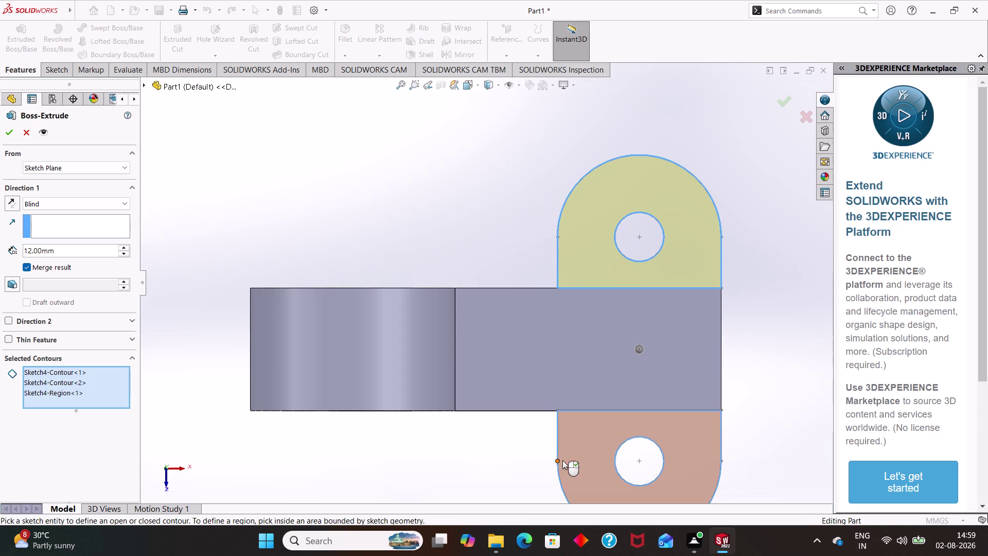
click(64, 381)
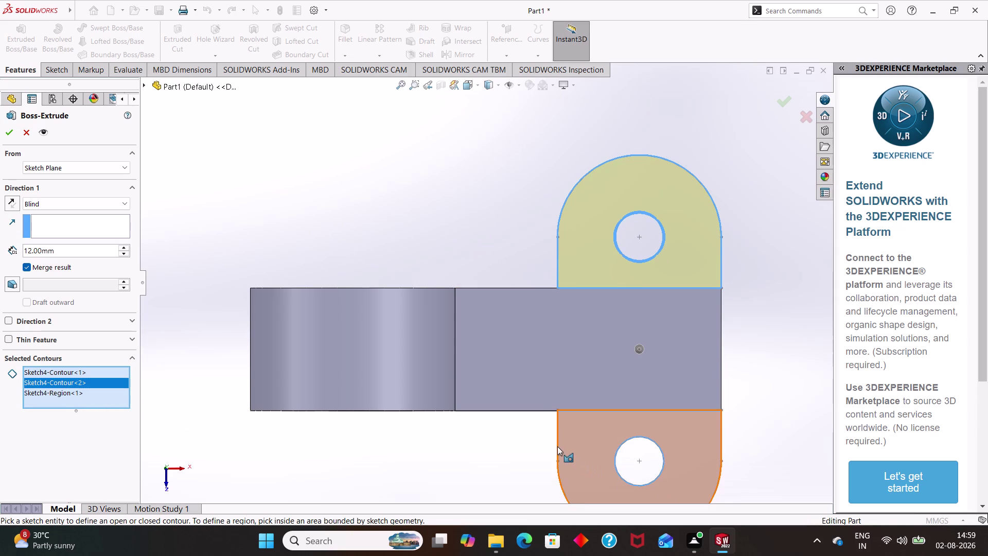
click(557, 446)
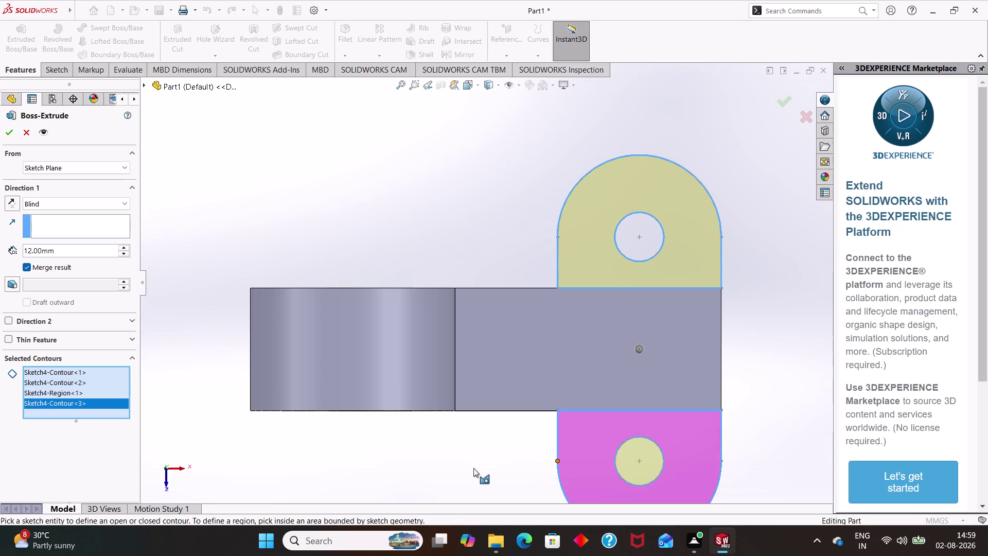
Add the lower lug's hole, reverse direction and accept the 12 mm extrusion, then undo it.
middle_drag(469, 467, 461, 379)
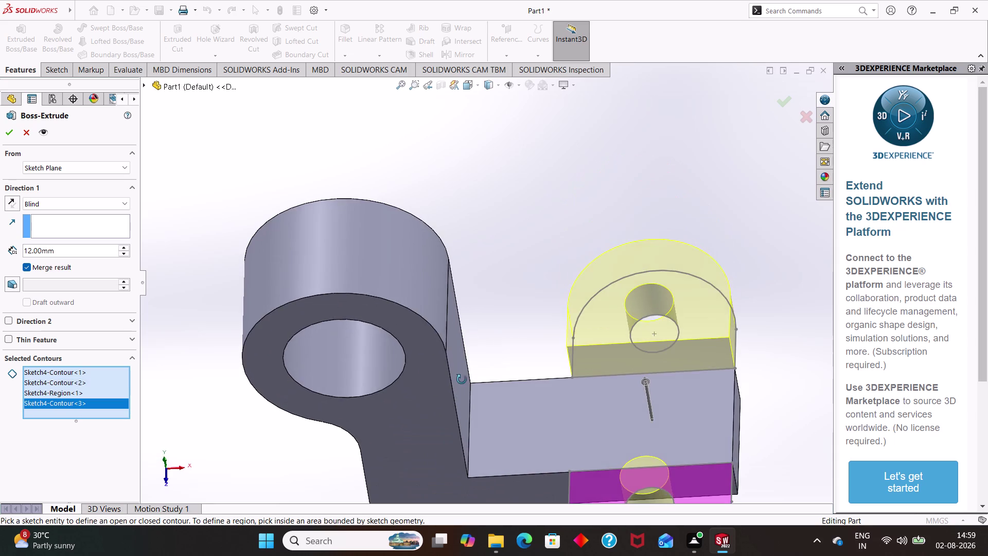
middle_drag(461, 379, 504, 436)
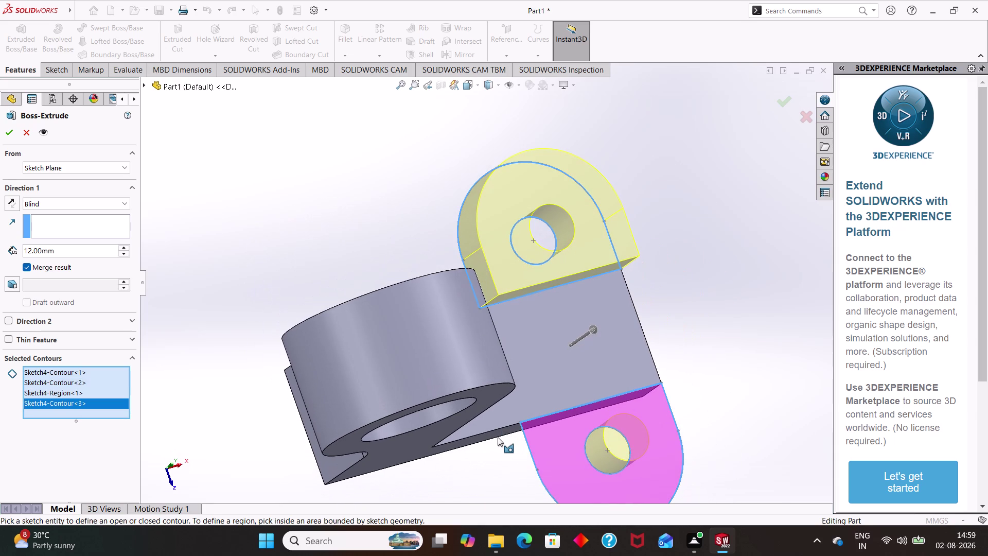
click(627, 461)
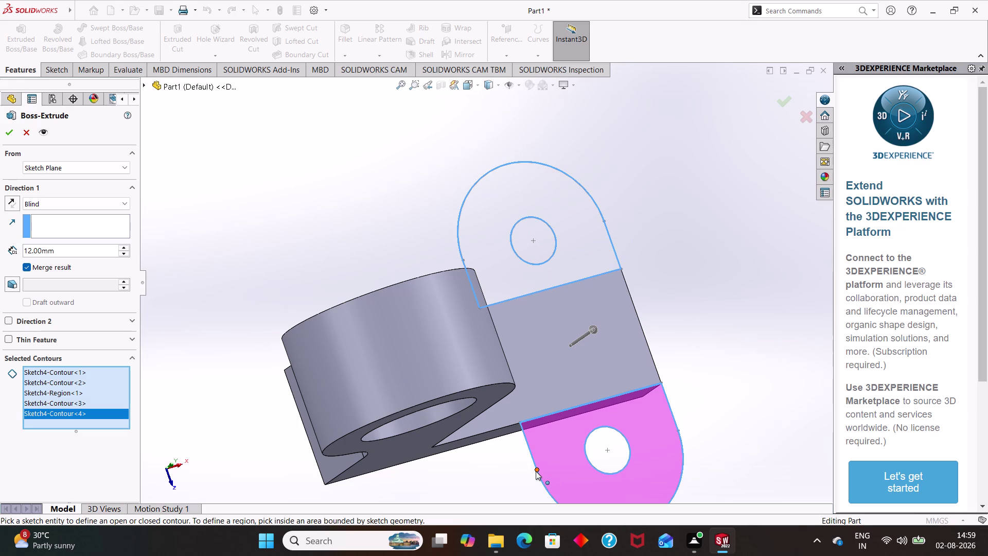
click(535, 471)
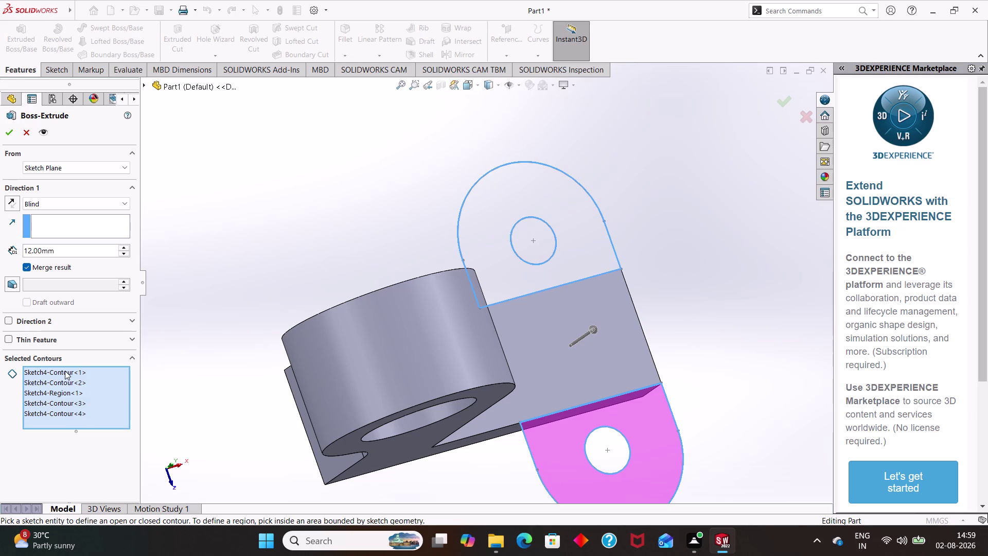
click(65, 370)
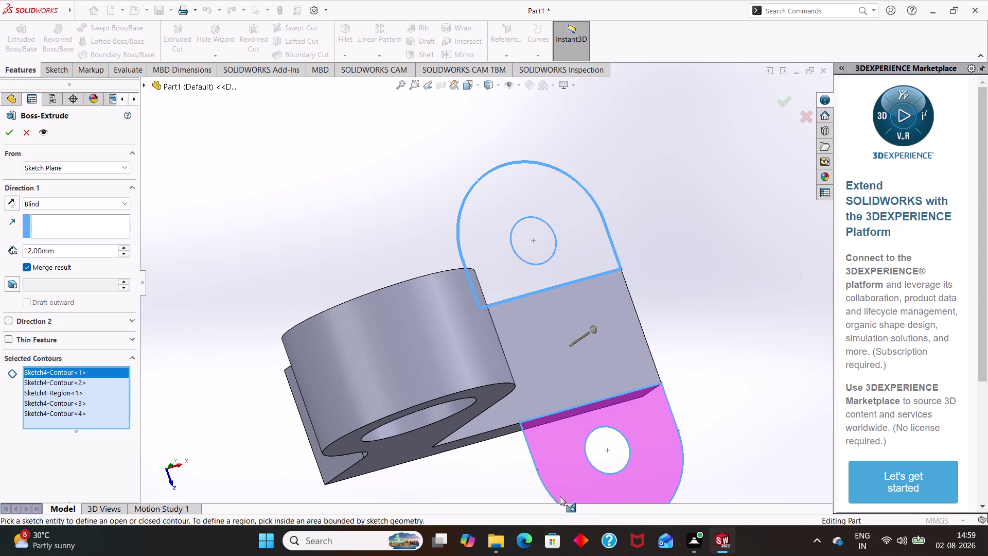
click(549, 491)
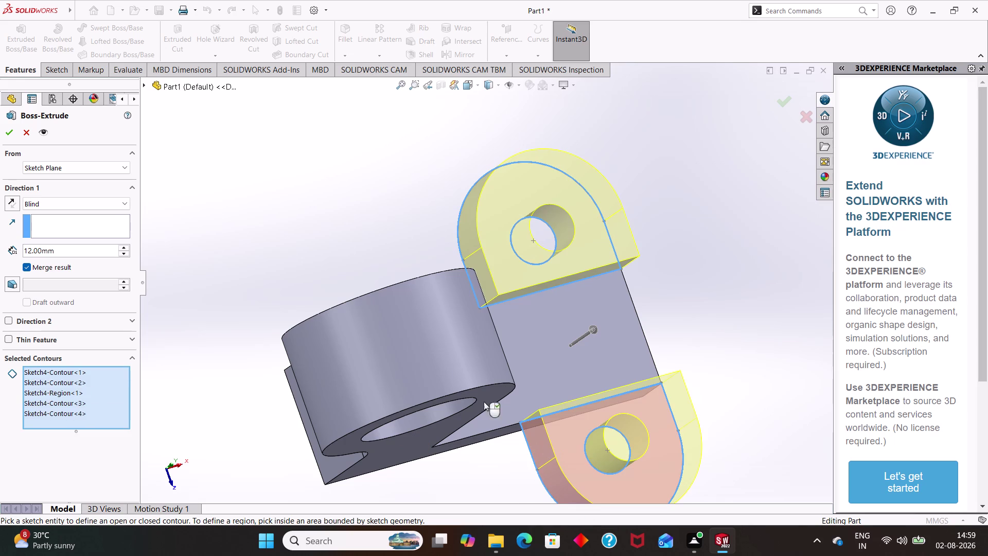
click(11, 202)
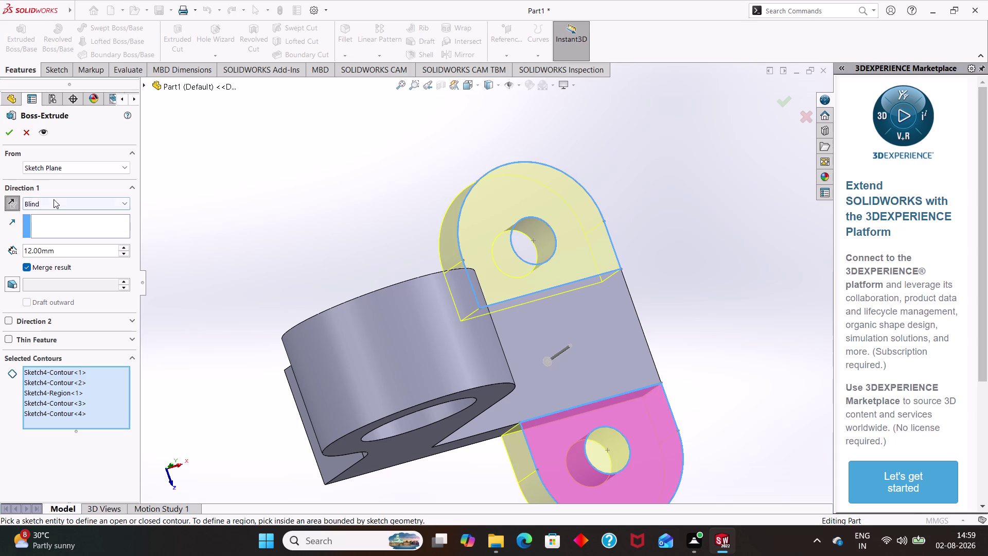
click(7, 133)
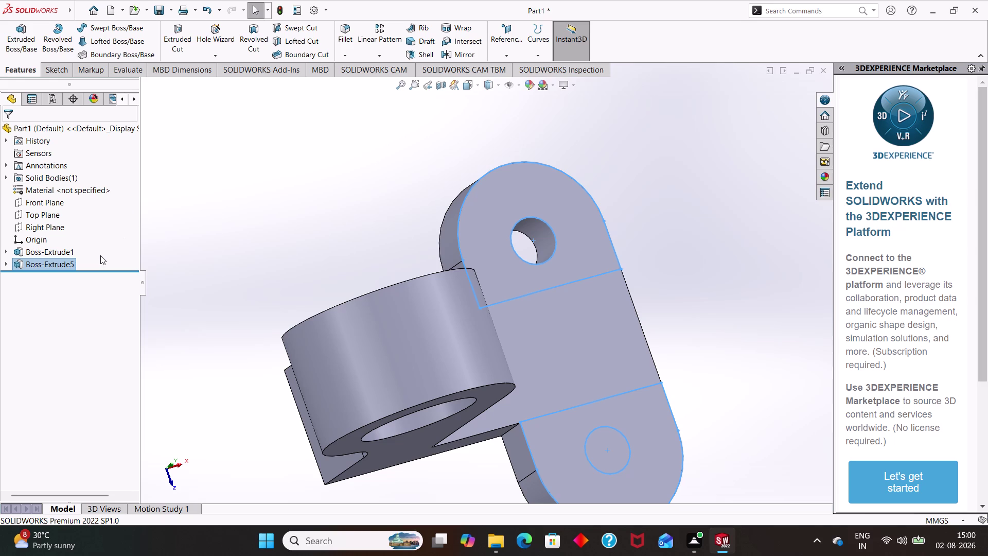
key(ctrl+z)
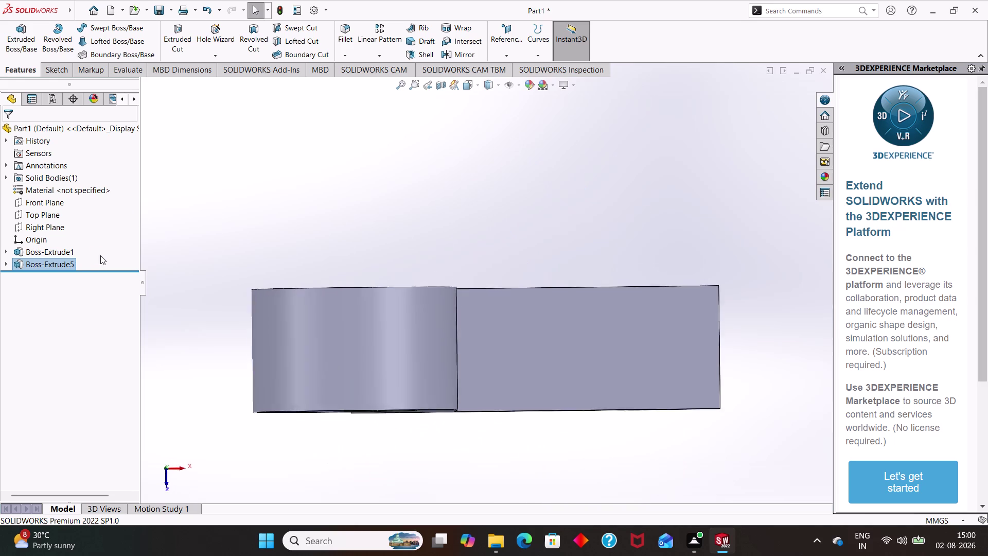
Start a new extrusion with the upper lug, its hole and the lower lug as contours.
click(10, 43)
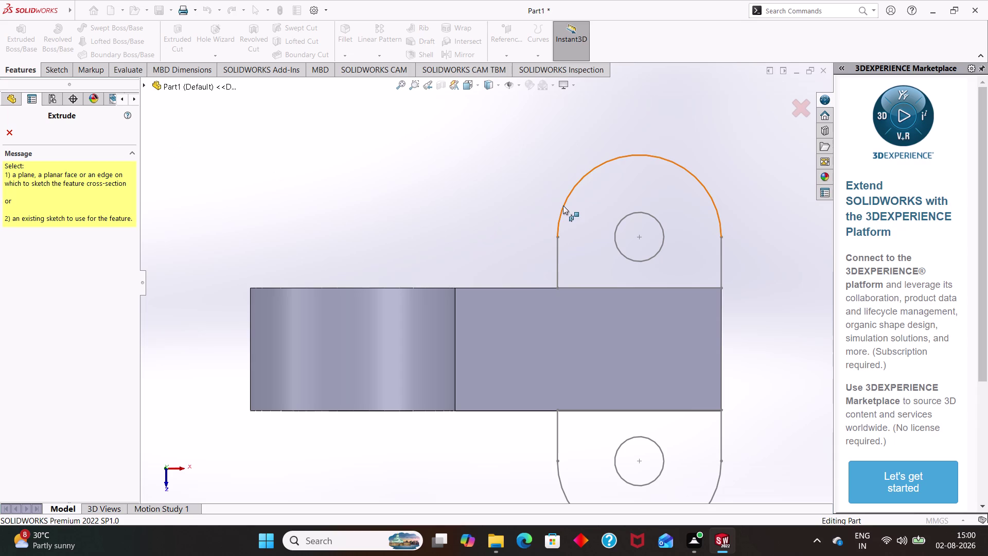
click(575, 225)
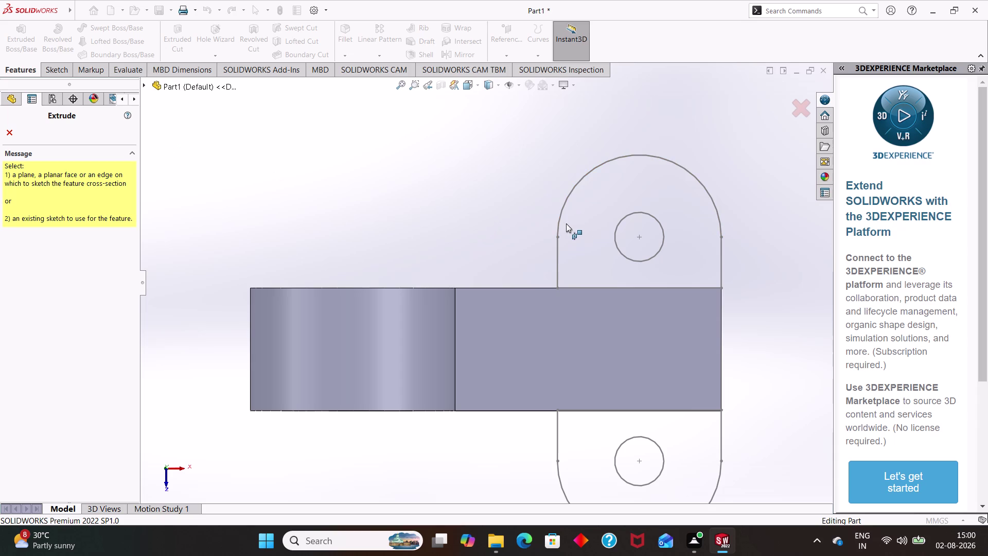
click(560, 220)
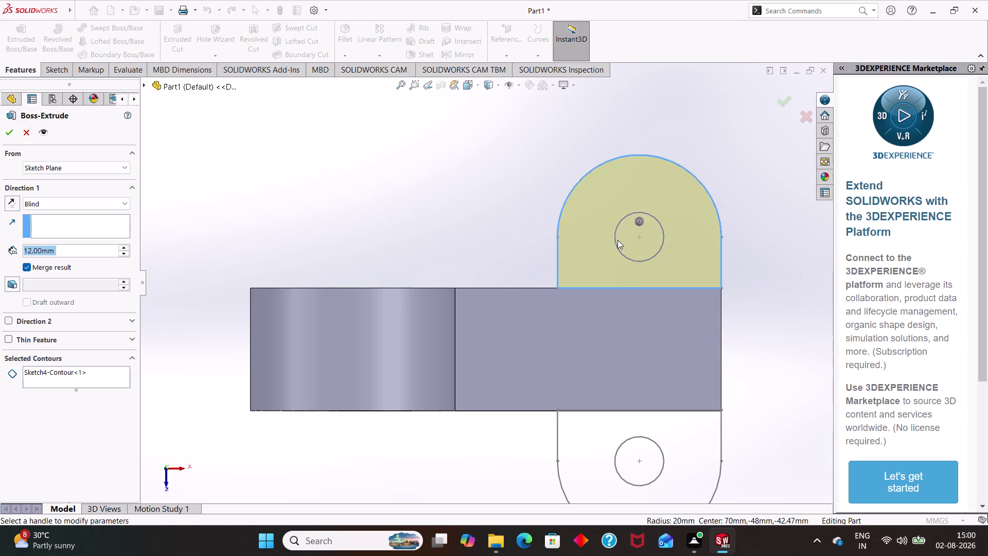
click(66, 371)
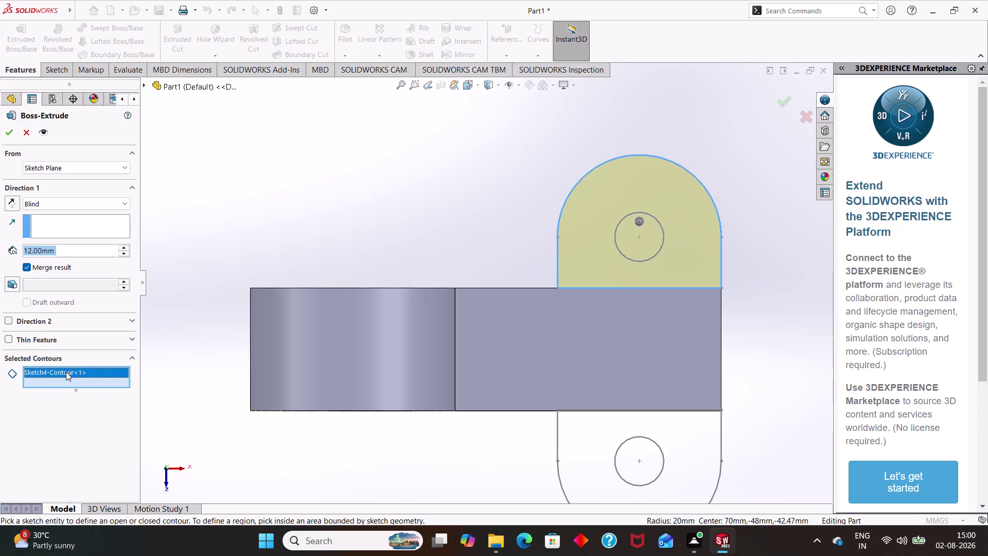
click(624, 254)
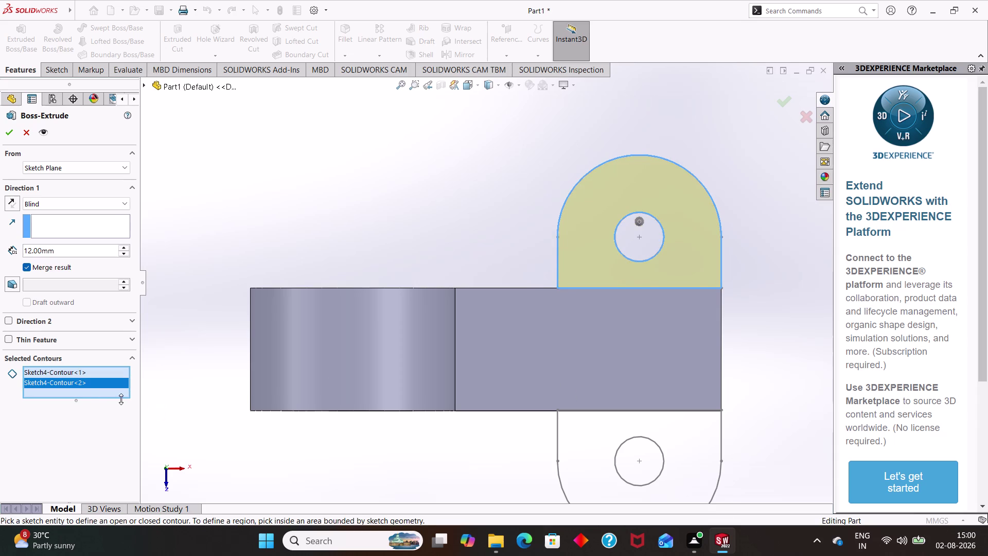
click(70, 367)
click(631, 439)
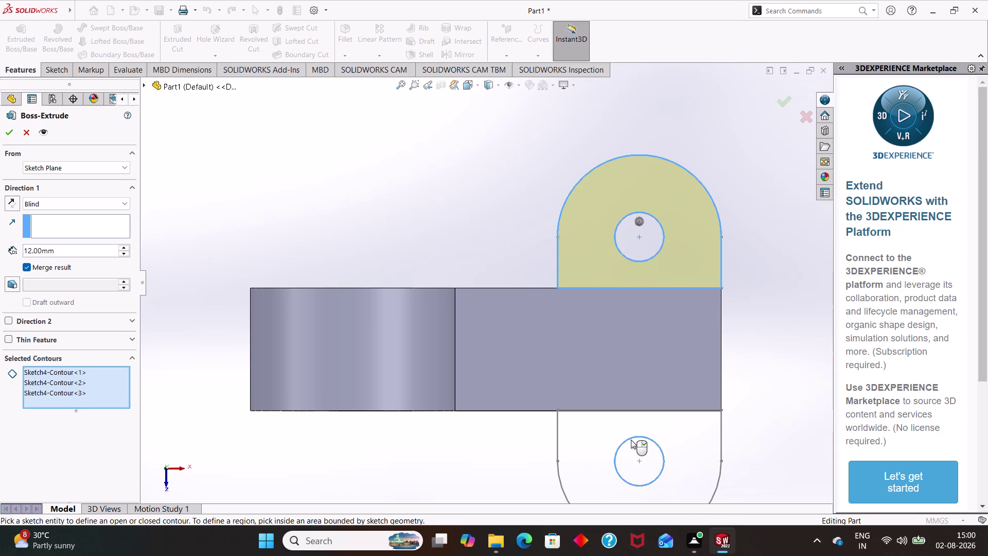
click(630, 440)
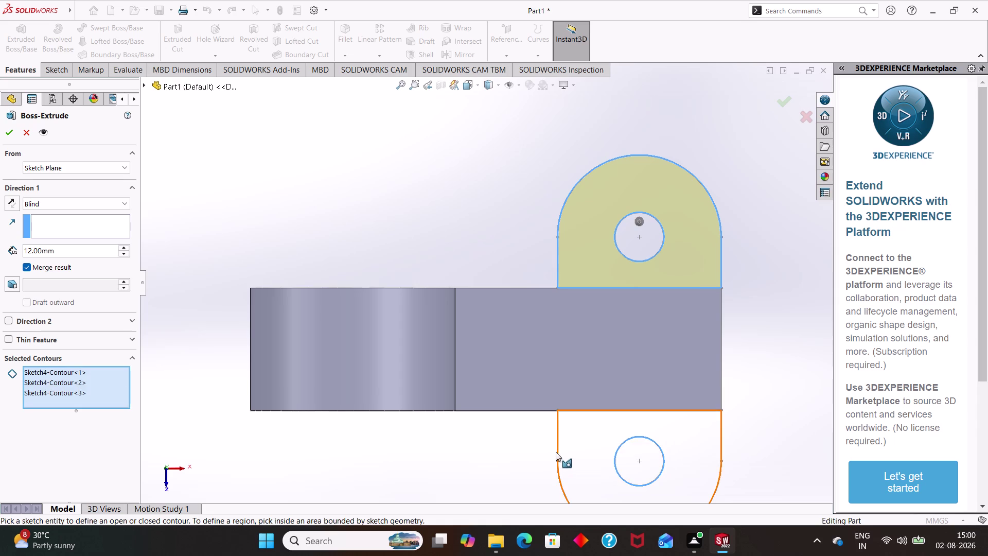
click(556, 451)
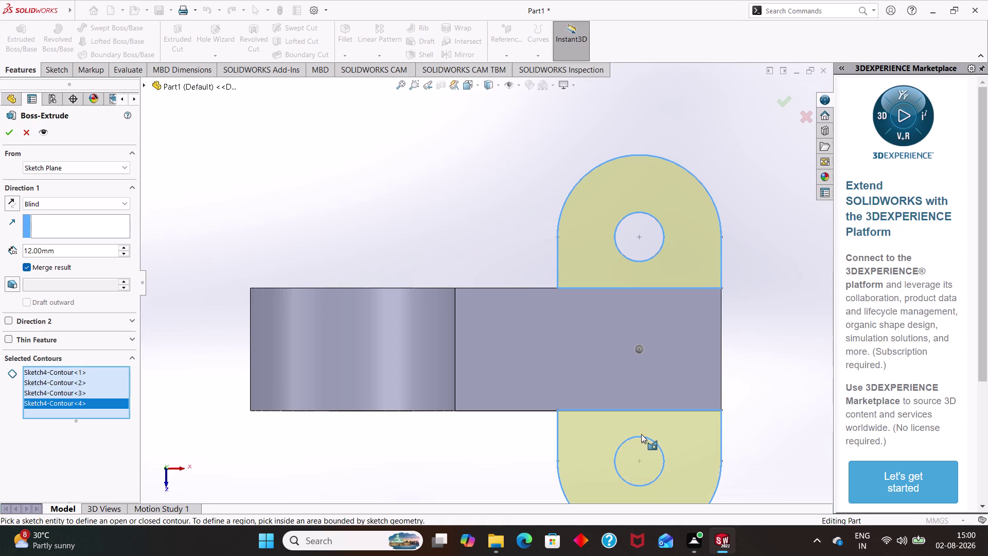
Make repeated attempts to add the lower hole contour to the Selected Contours.
click(641, 433)
click(641, 434)
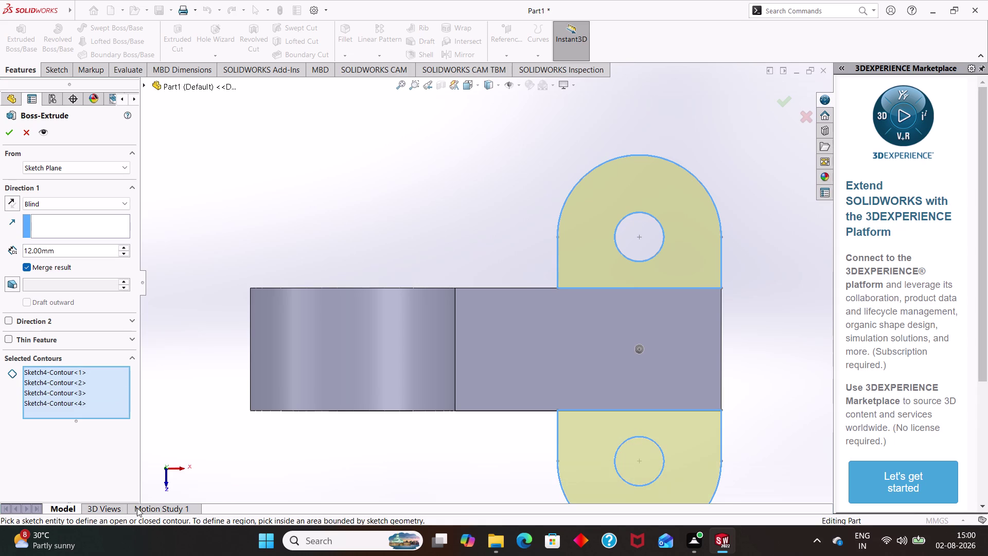
click(53, 401)
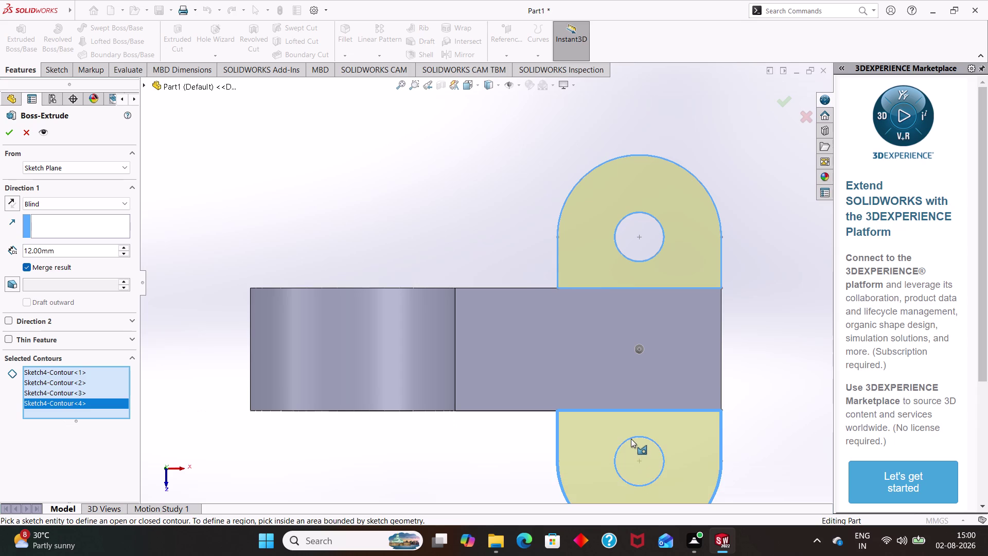
click(631, 439)
click(631, 438)
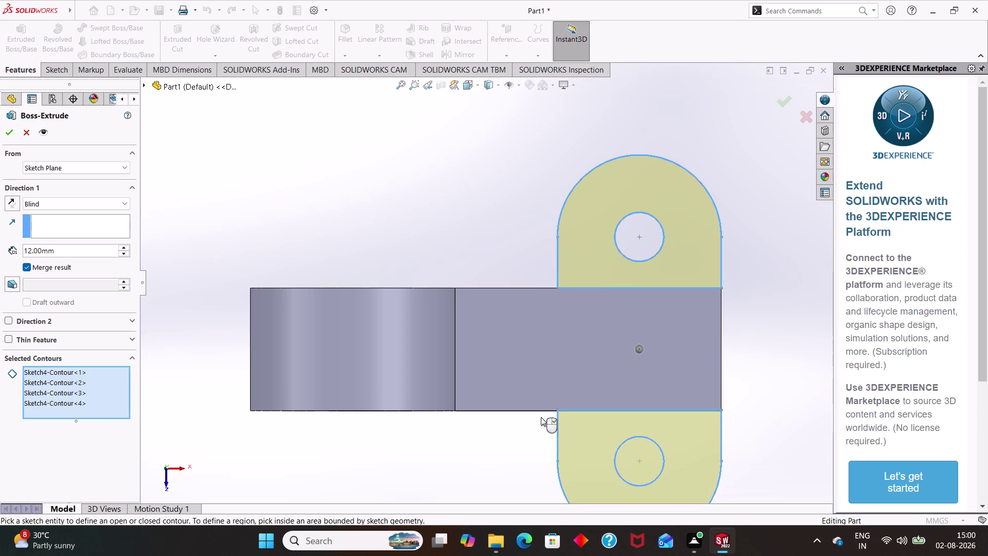
click(55, 374)
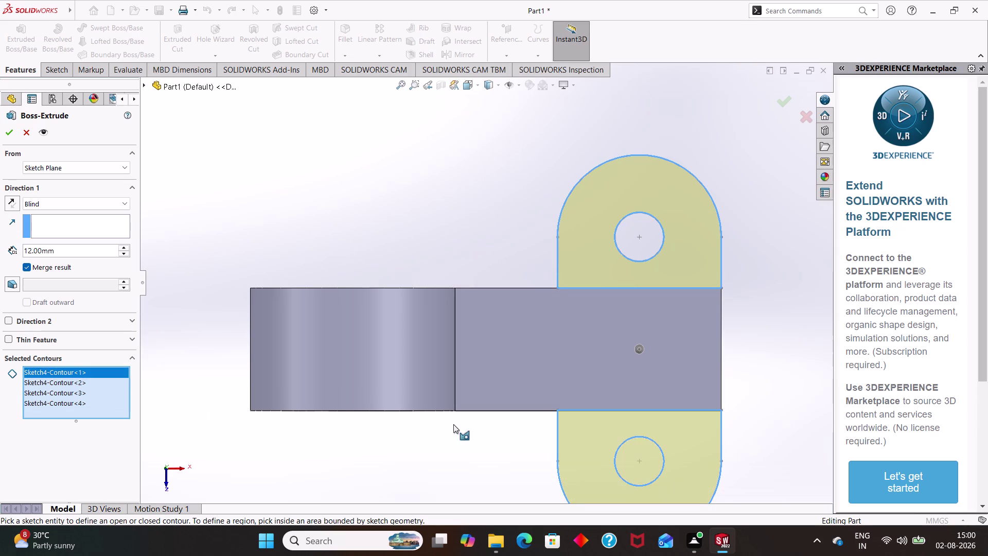
click(648, 438)
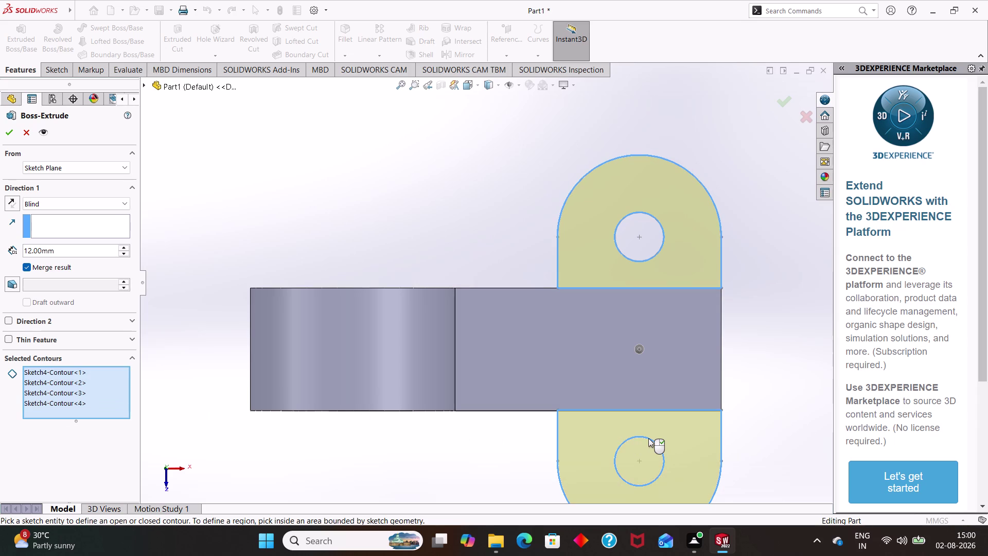
click(648, 437)
click(67, 389)
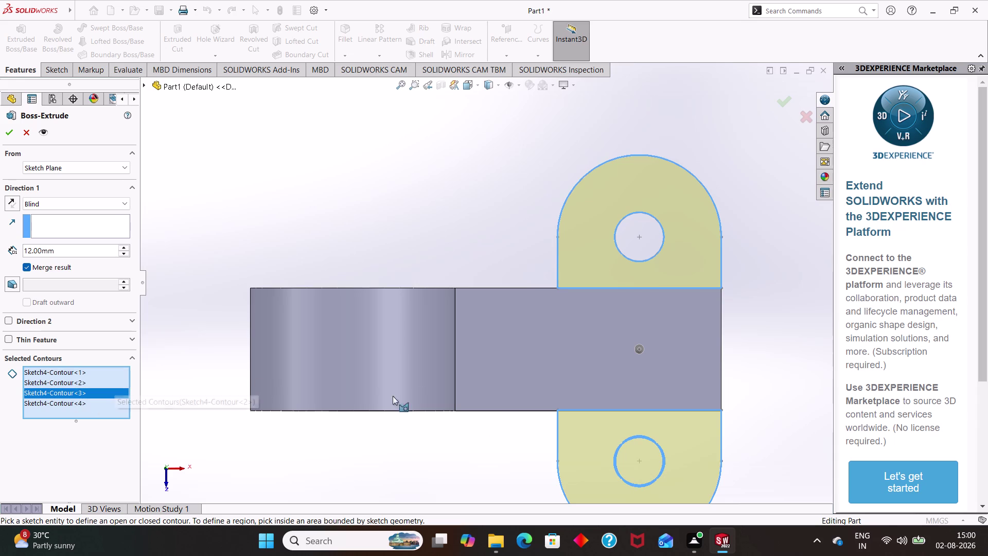
click(643, 436)
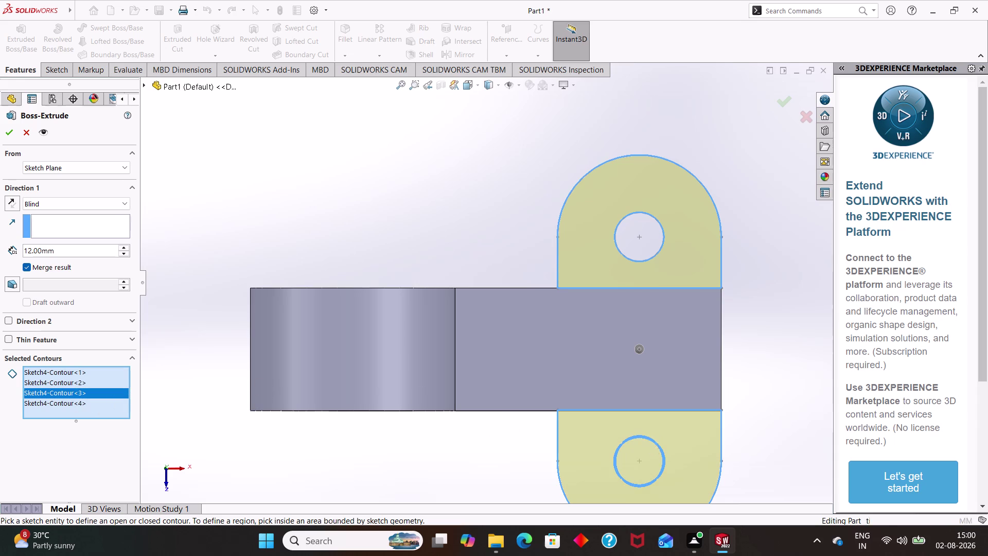
click(75, 382)
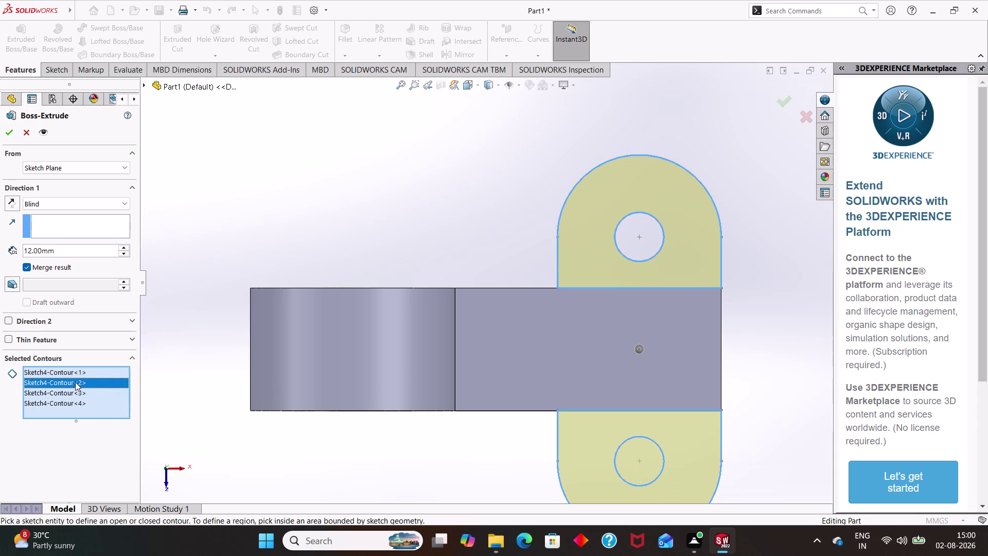
click(643, 436)
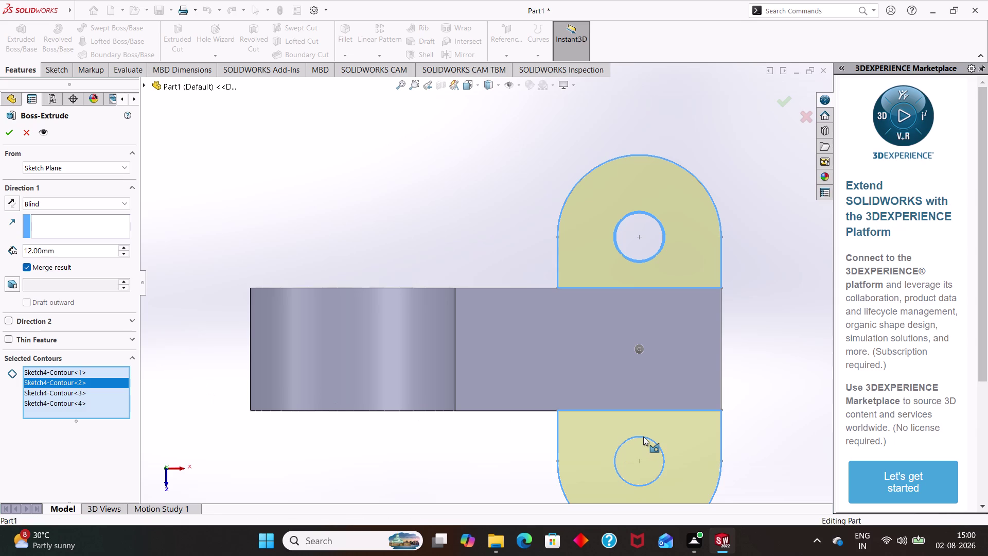
double_click(643, 437)
click(643, 436)
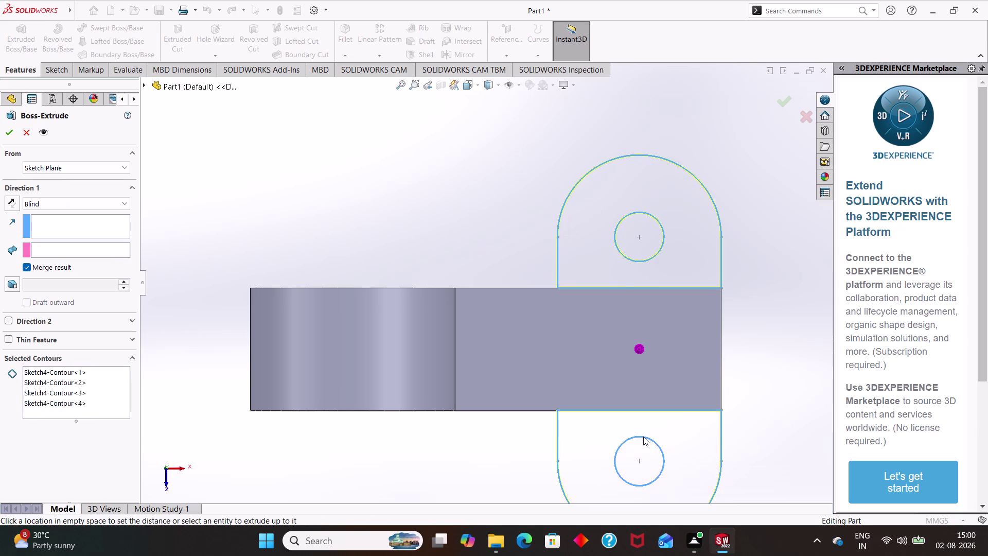
click(599, 439)
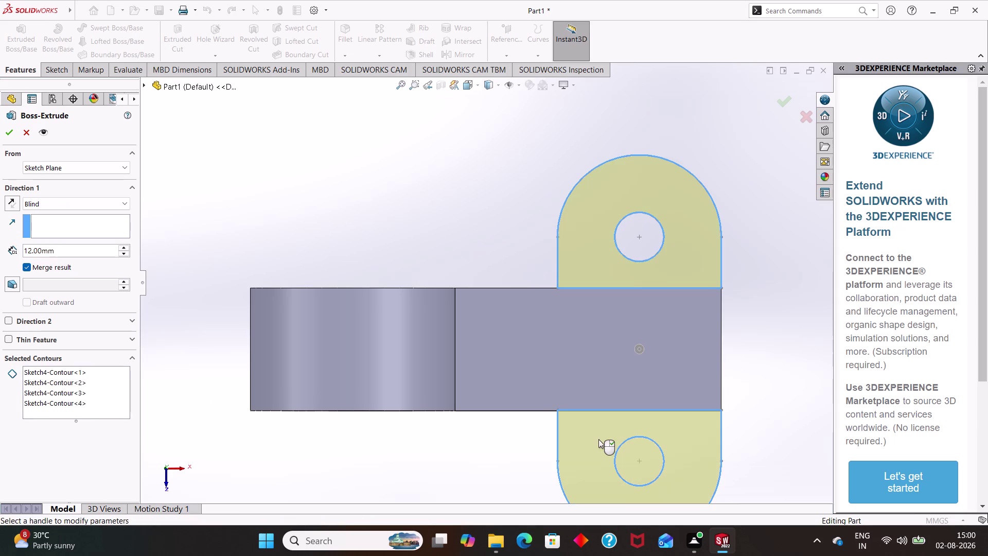
key(ctrl+z)
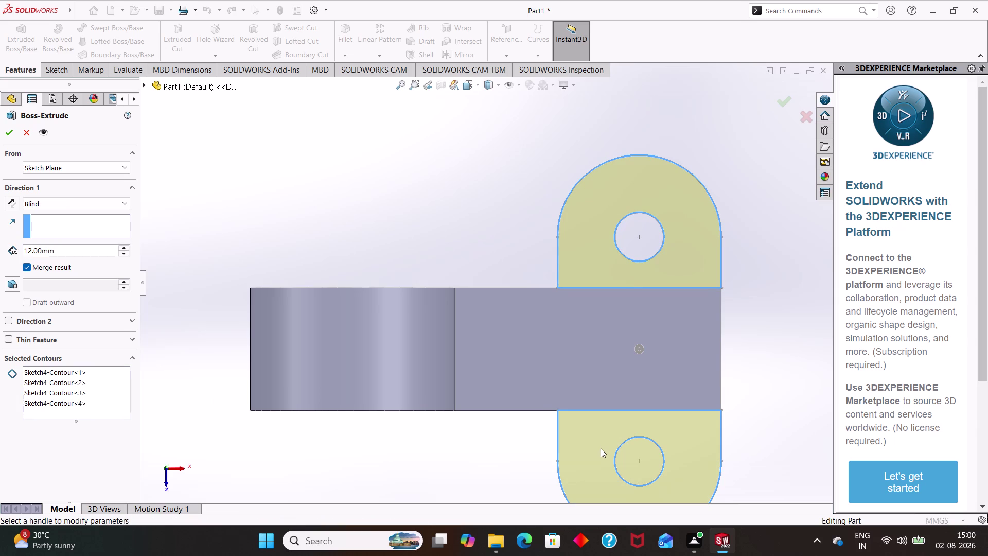
double_click(601, 448)
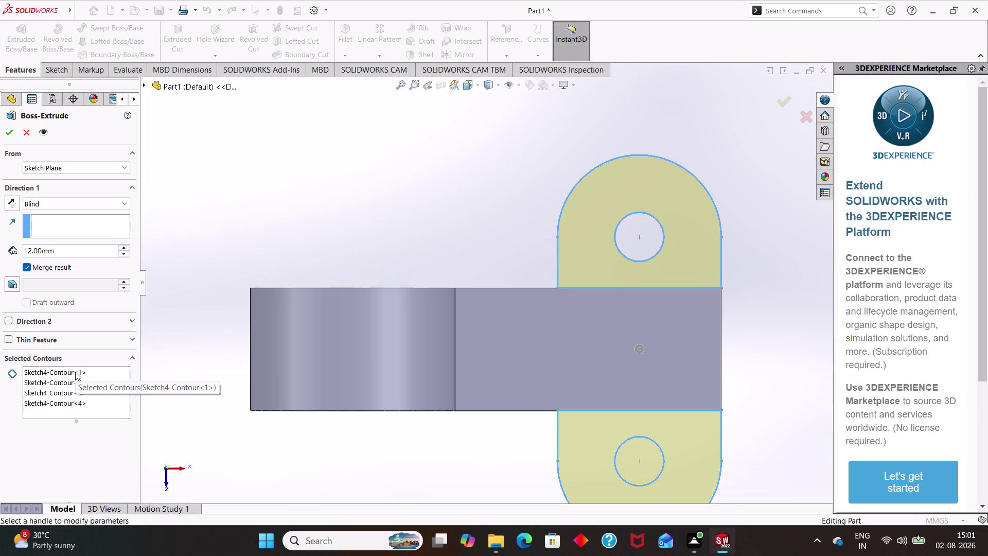
Try adding the lower hole region once more, then cancel the lug extrusion.
click(66, 379)
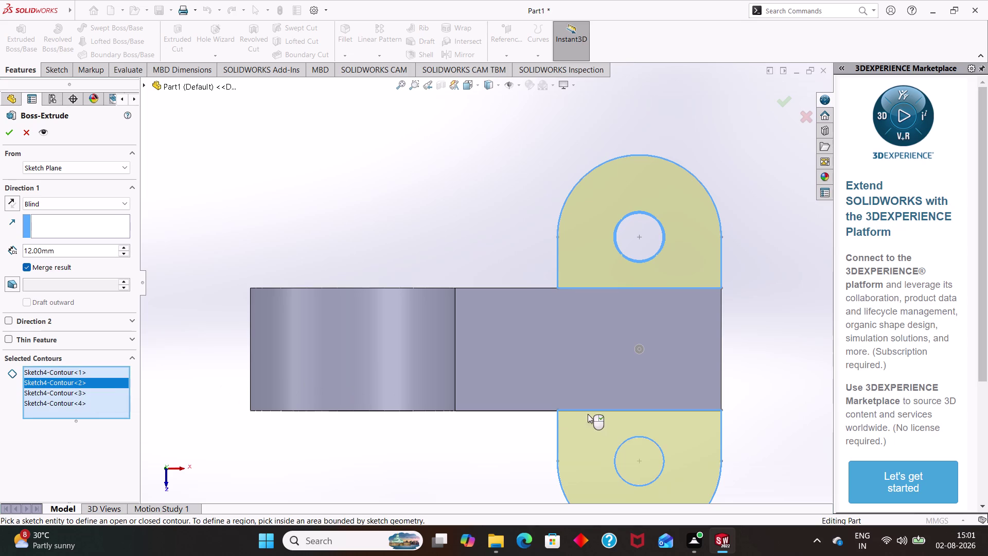
click(632, 438)
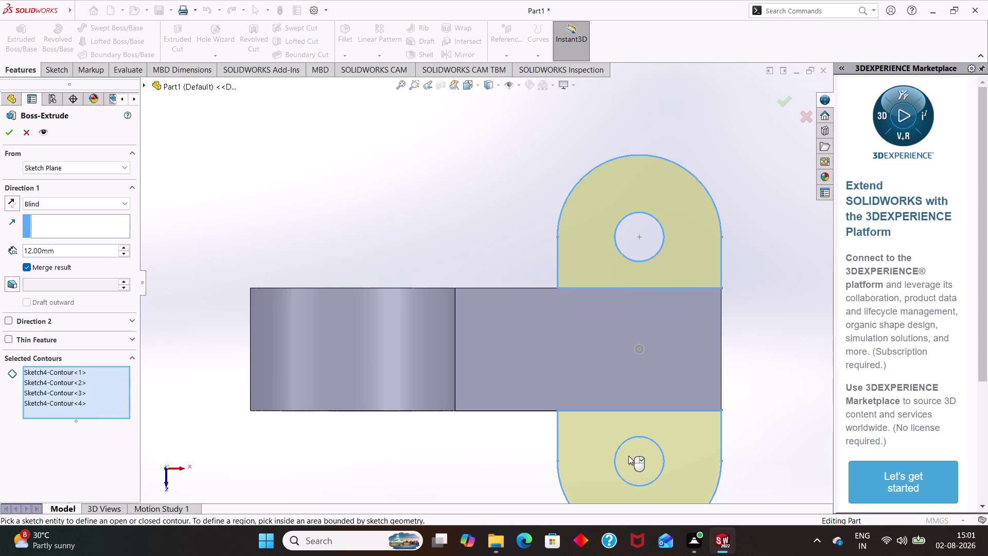
click(635, 460)
click(635, 460)
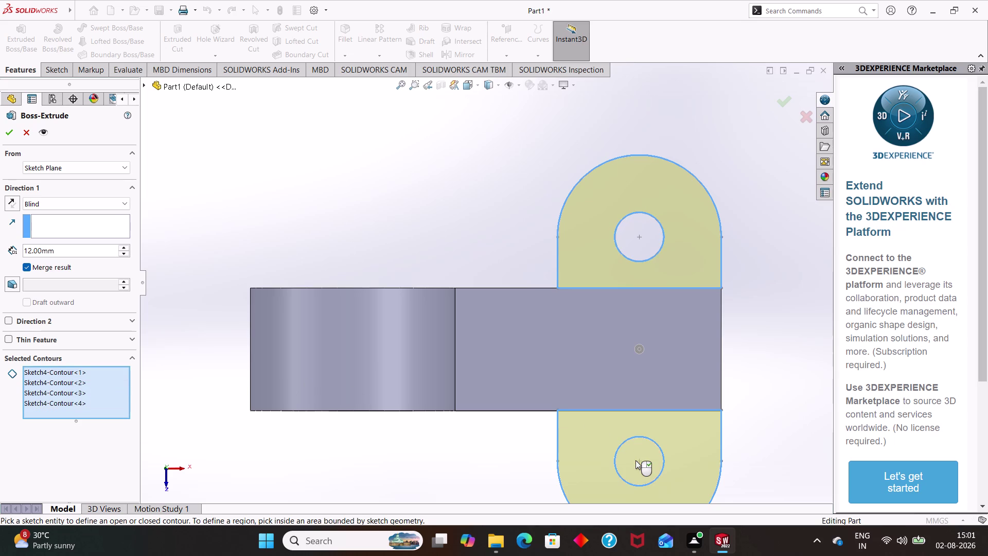
click(635, 460)
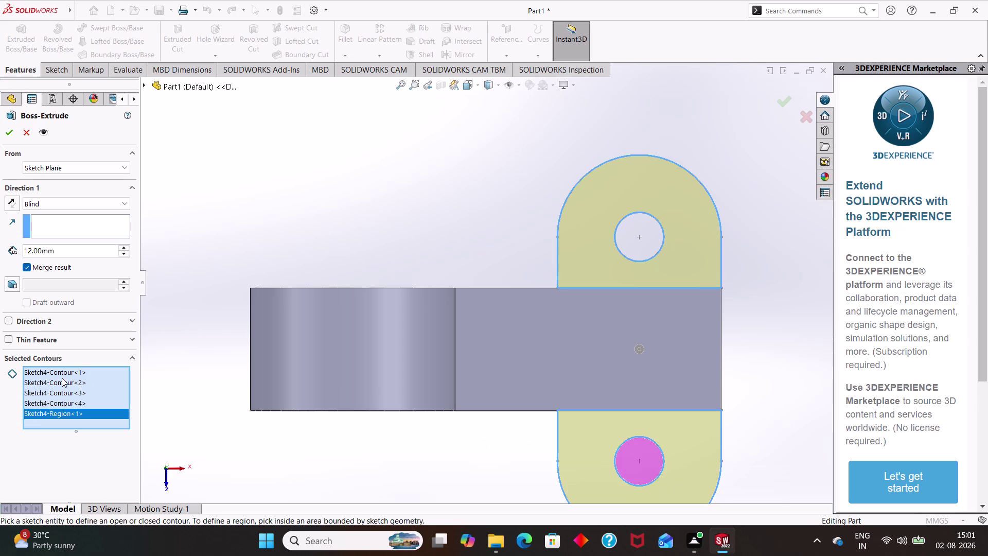
click(64, 394)
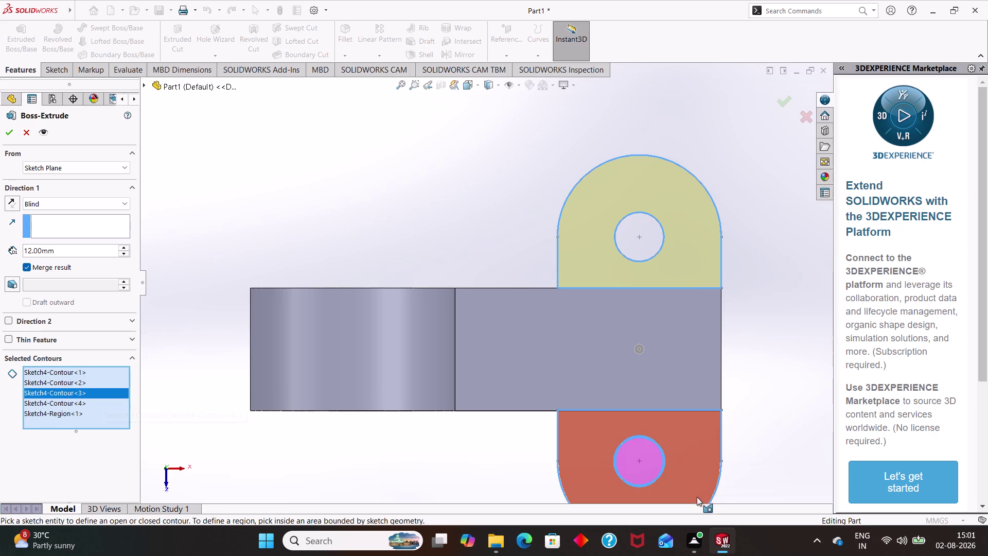
click(663, 465)
click(664, 465)
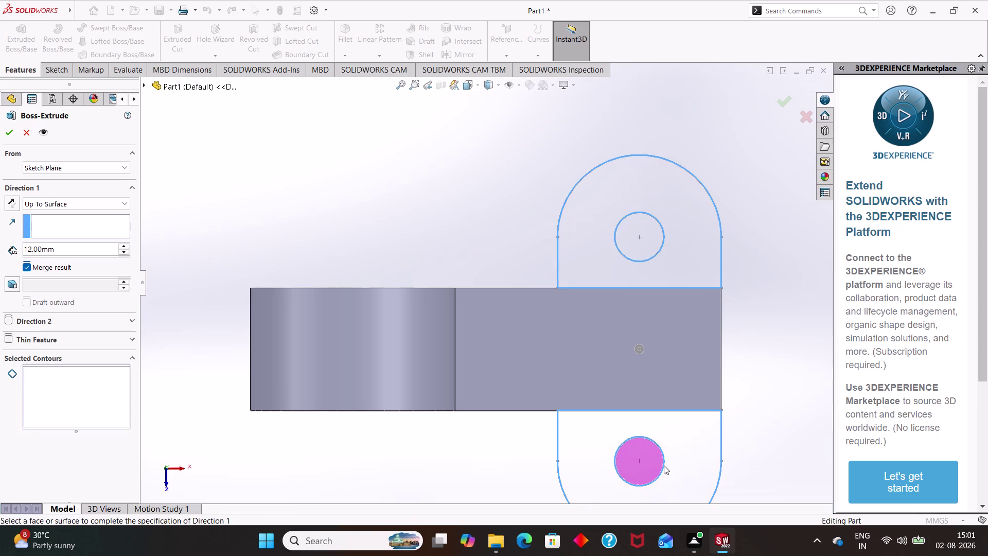
click(663, 465)
click(663, 465)
click(663, 465)
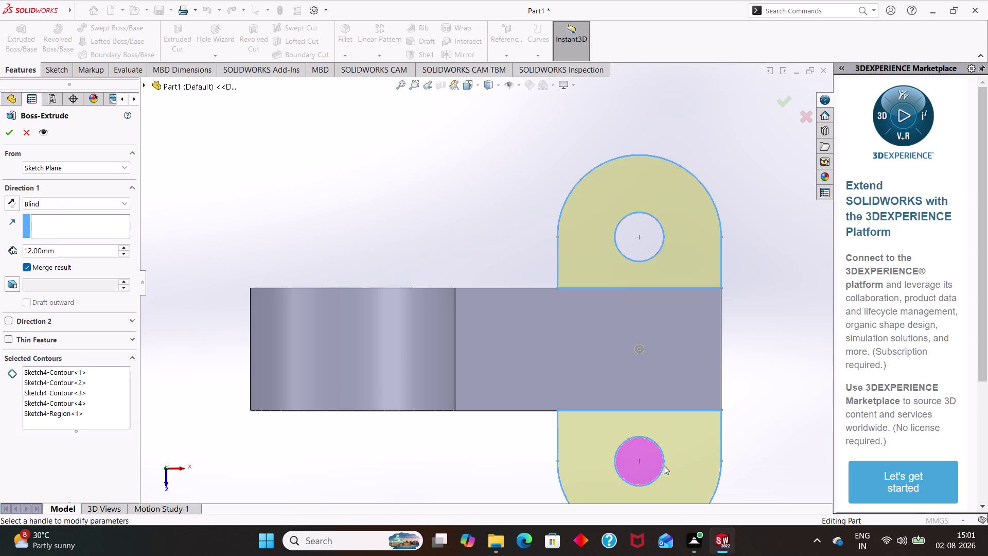
click(663, 465)
click(28, 136)
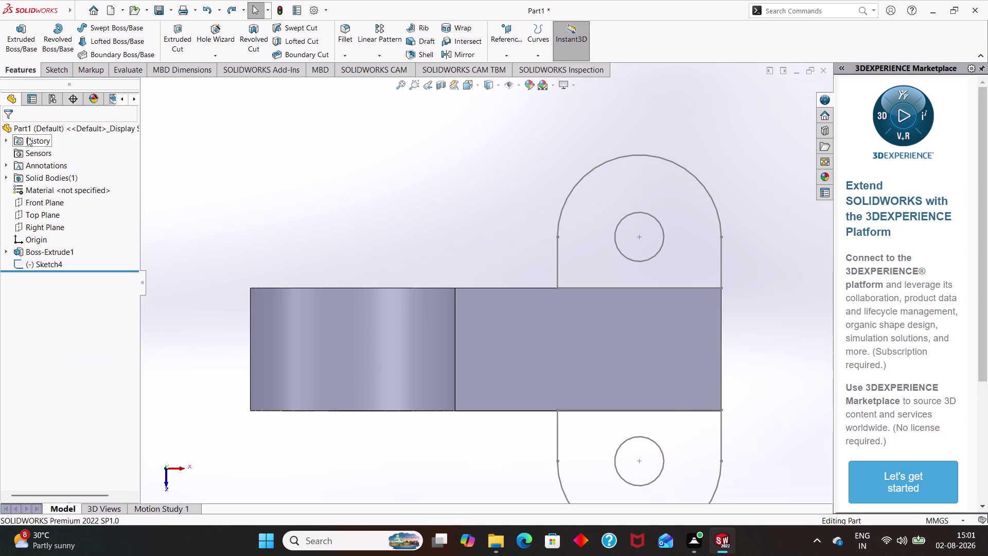
Start a Sketch4 boss extrusion using the lower and upper lug outlines and their hole circles.
click(14, 42)
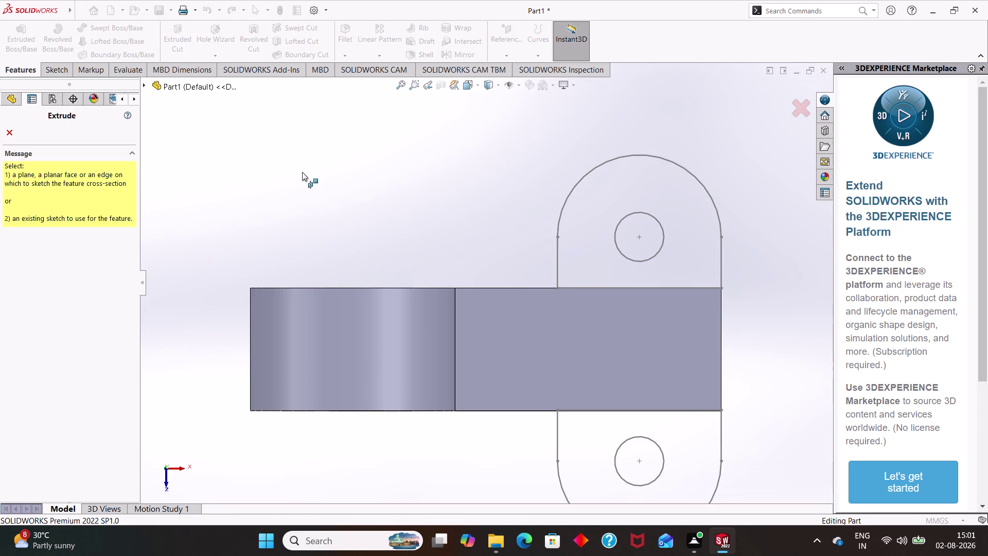
click(563, 487)
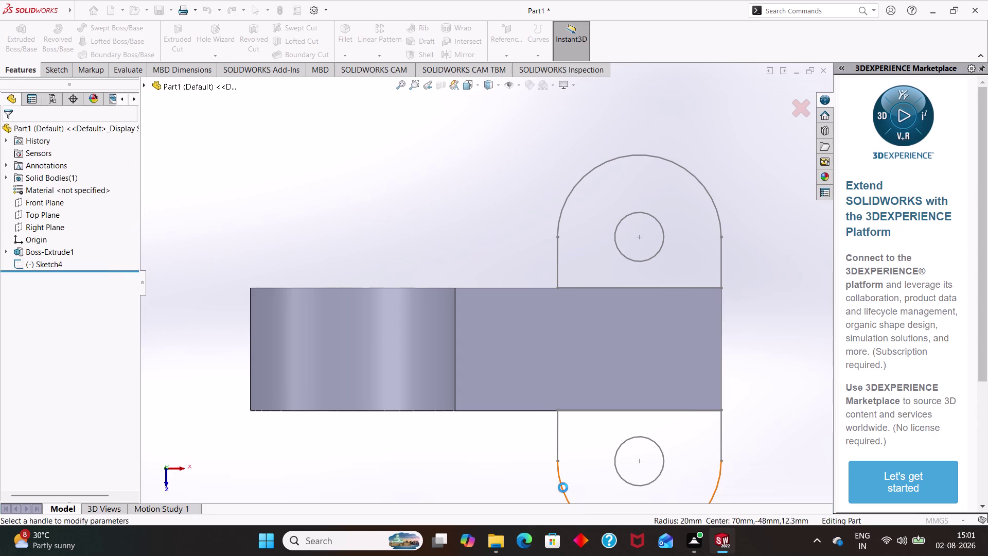
click(581, 177)
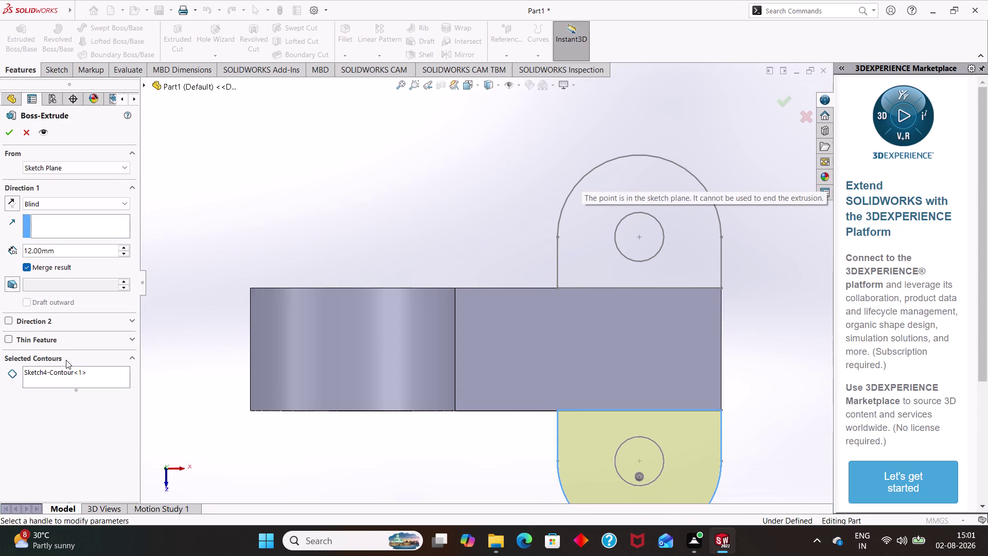
click(59, 374)
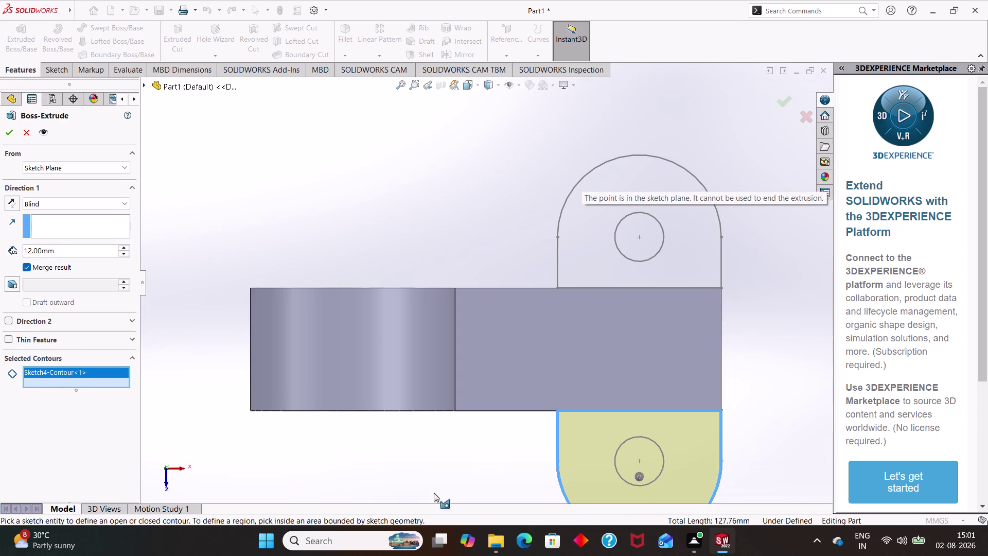
click(616, 467)
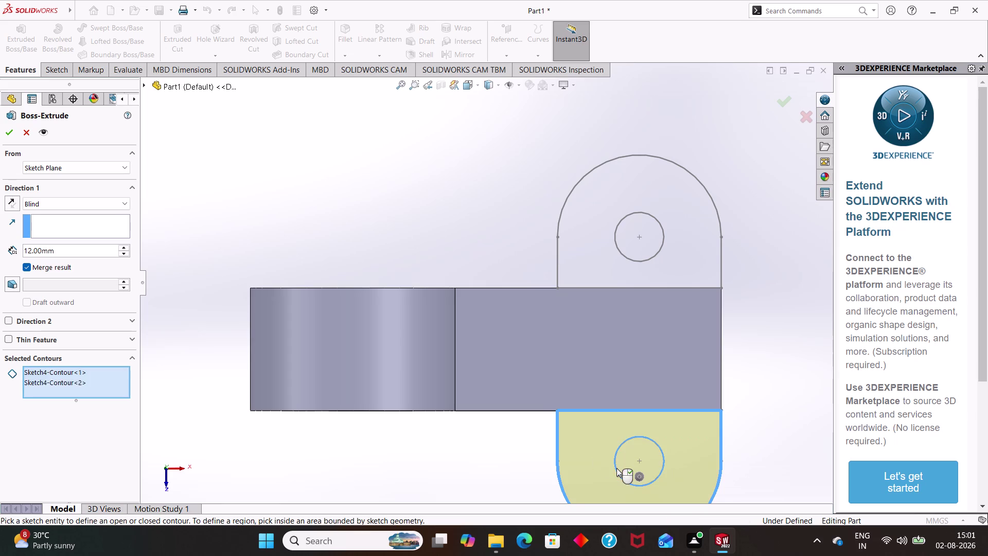
click(69, 370)
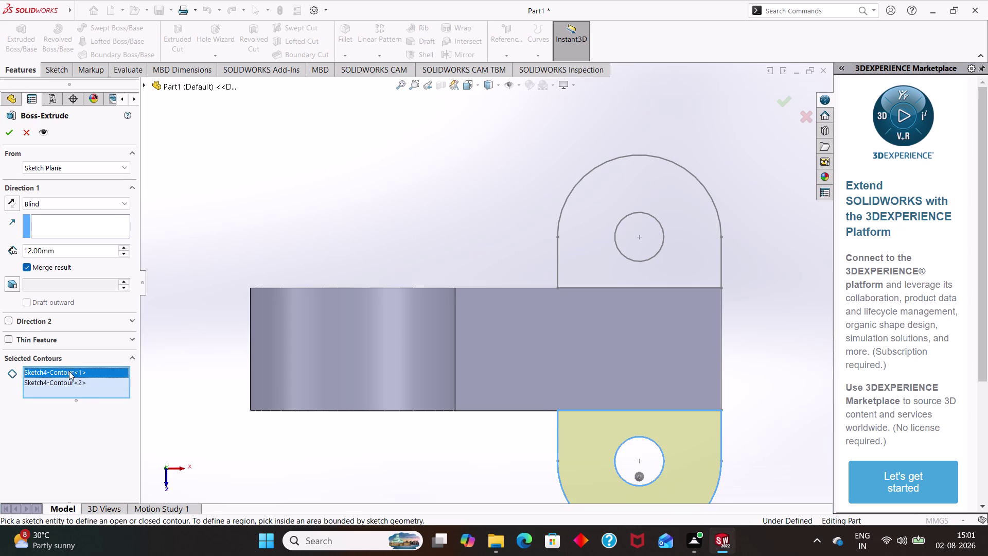
click(71, 391)
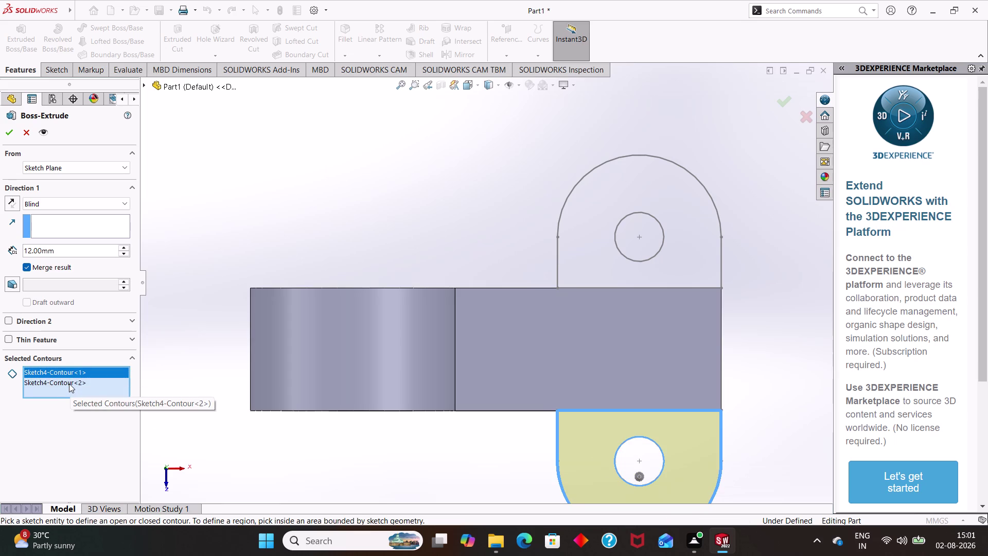
click(69, 381)
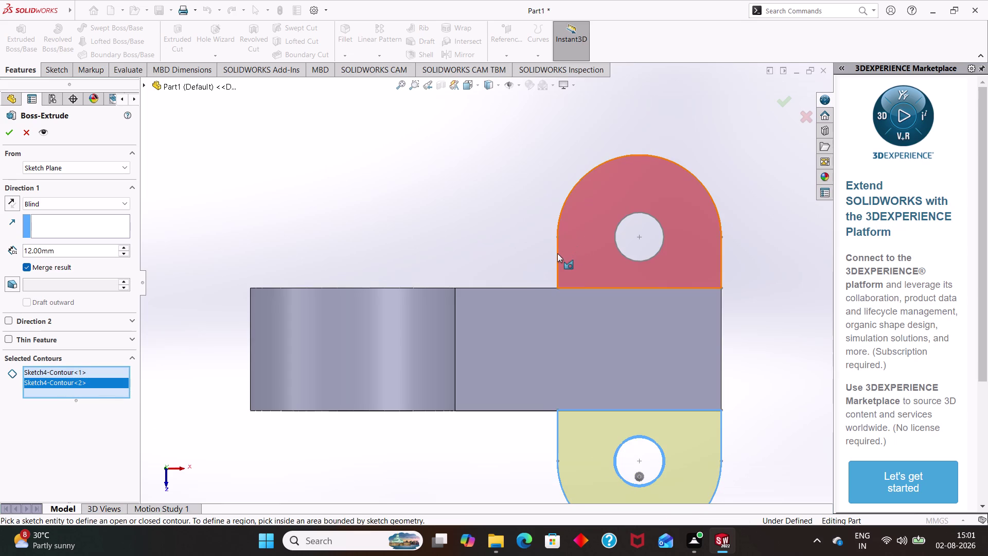
click(556, 254)
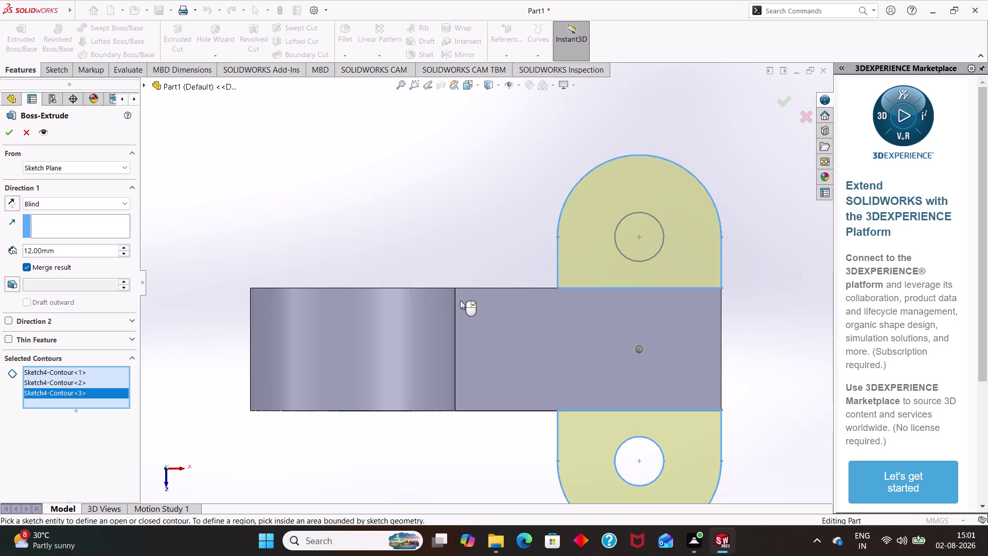
click(622, 254)
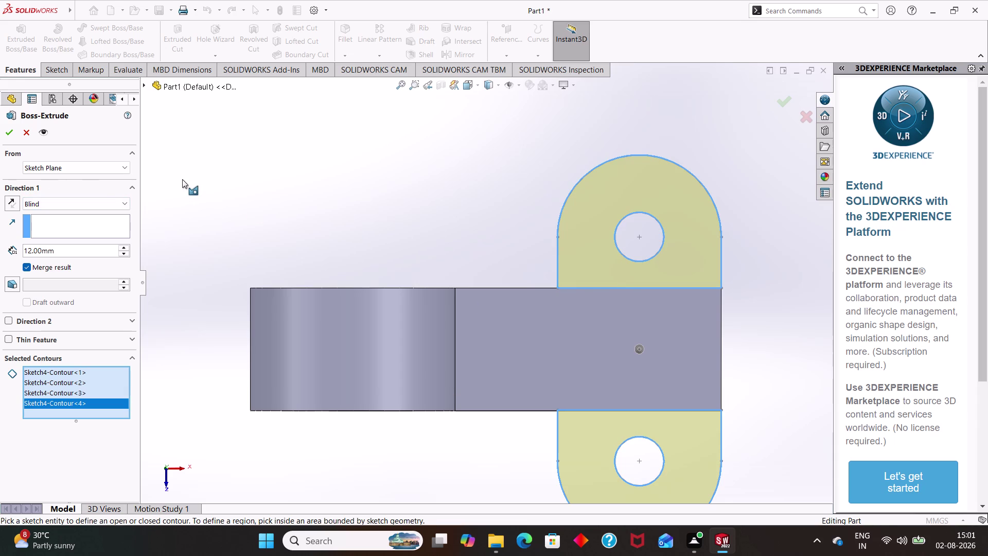
middle_drag(182, 179, 169, 292)
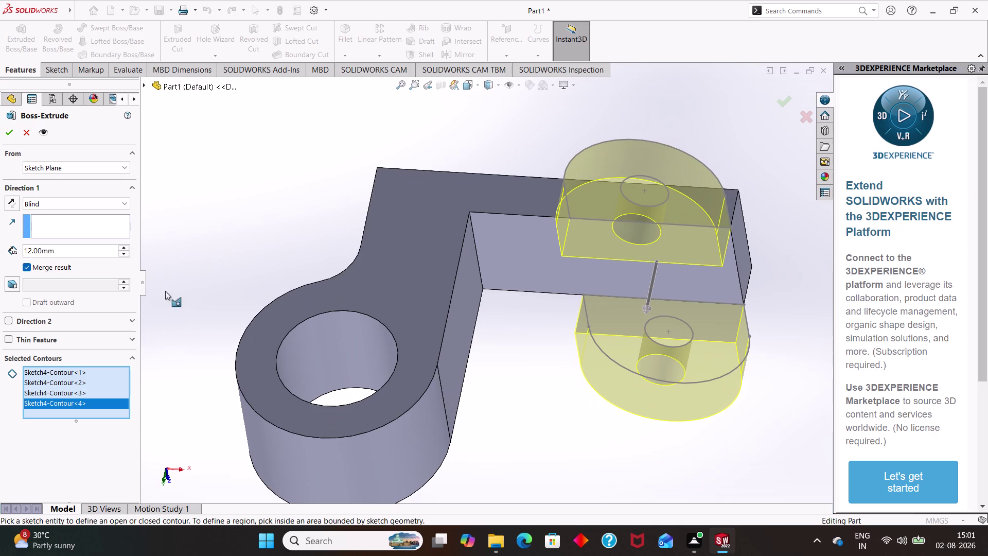
Accept the 12 mm holed-lug extrusion as Boss-Extrude6, then orbit and zoom to inspect it.
click(9, 197)
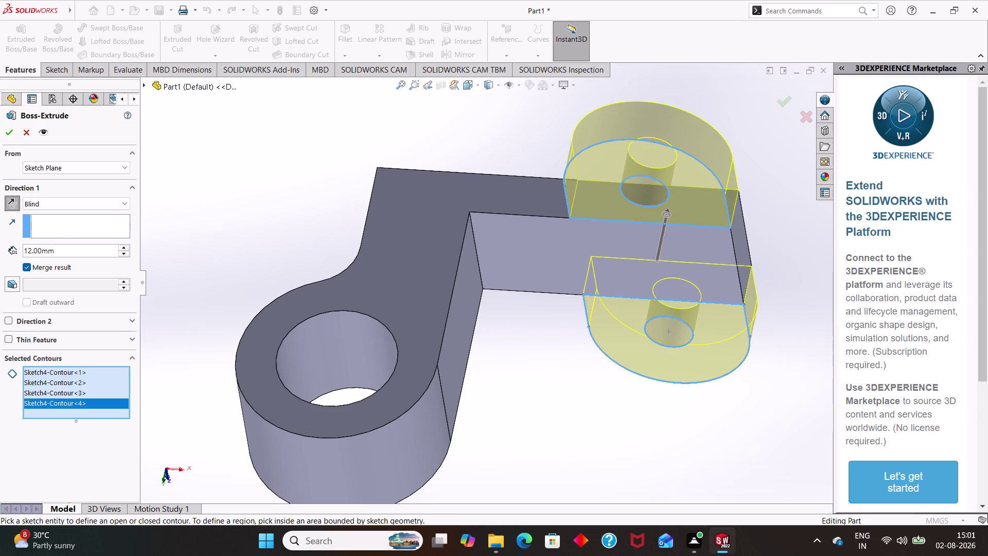
click(10, 128)
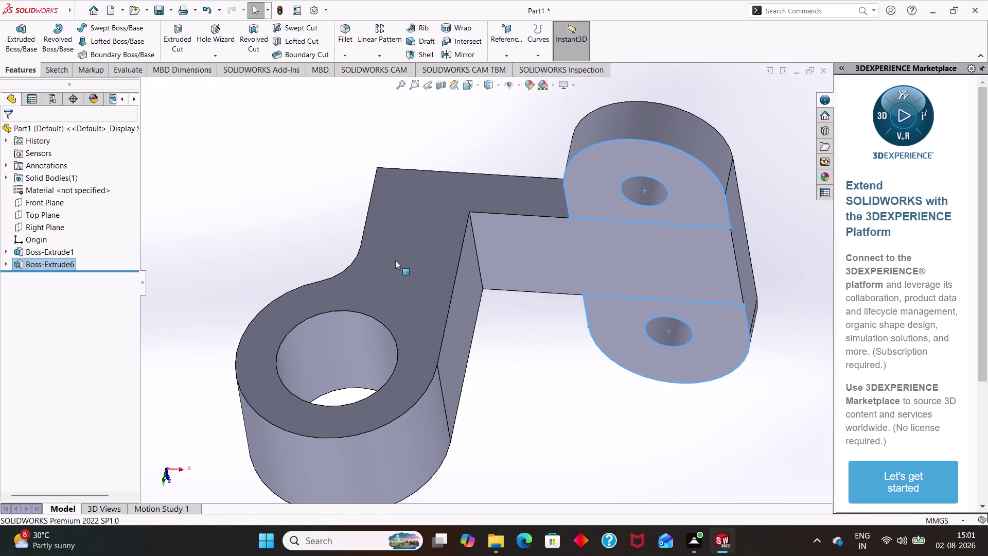
middle_drag(361, 283, 374, 128)
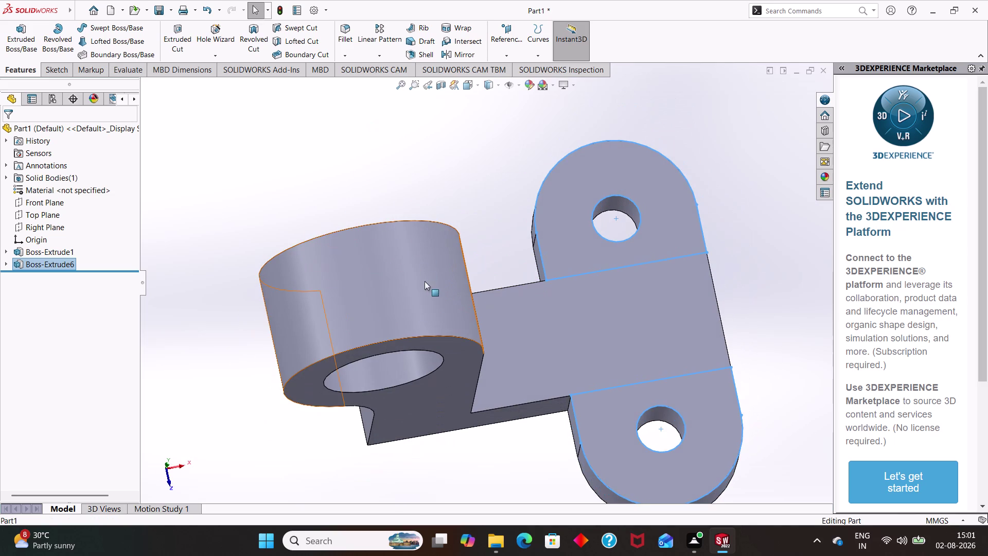
middle_drag(425, 299, 422, 228)
scroll(down, 3)
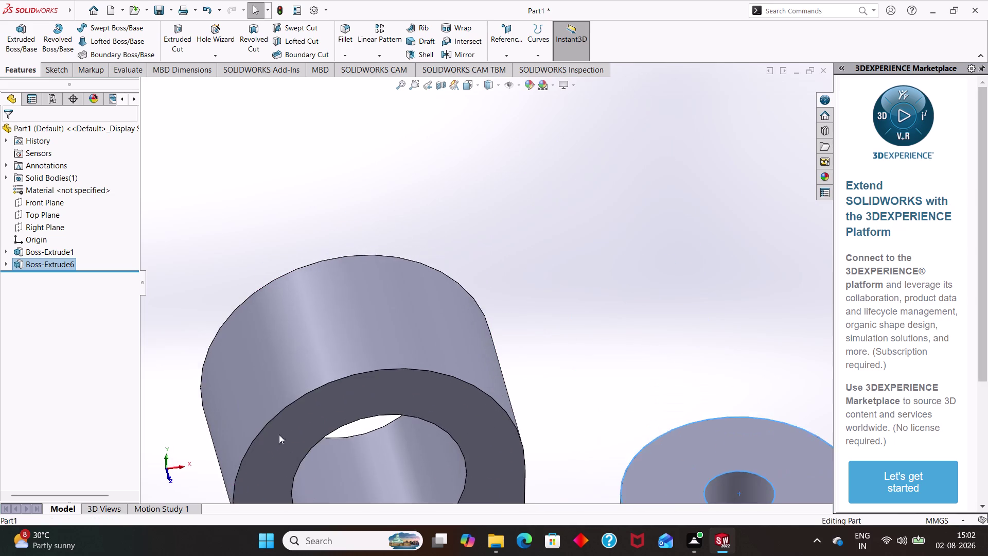
scroll(down, 3)
scroll(up, 3)
scroll(up, 3)
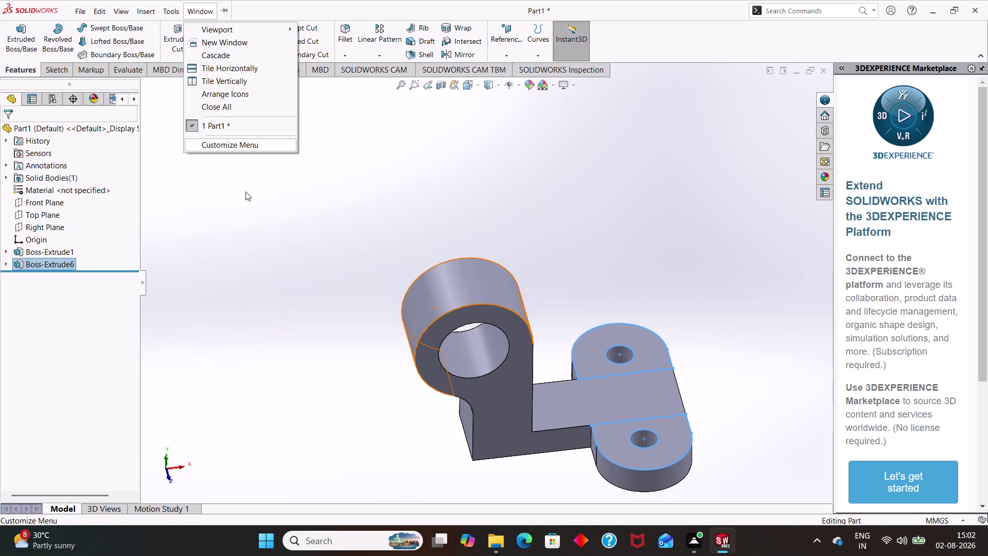
Select the Top Plane and orbit the bracket to view it from above.
click(242, 223)
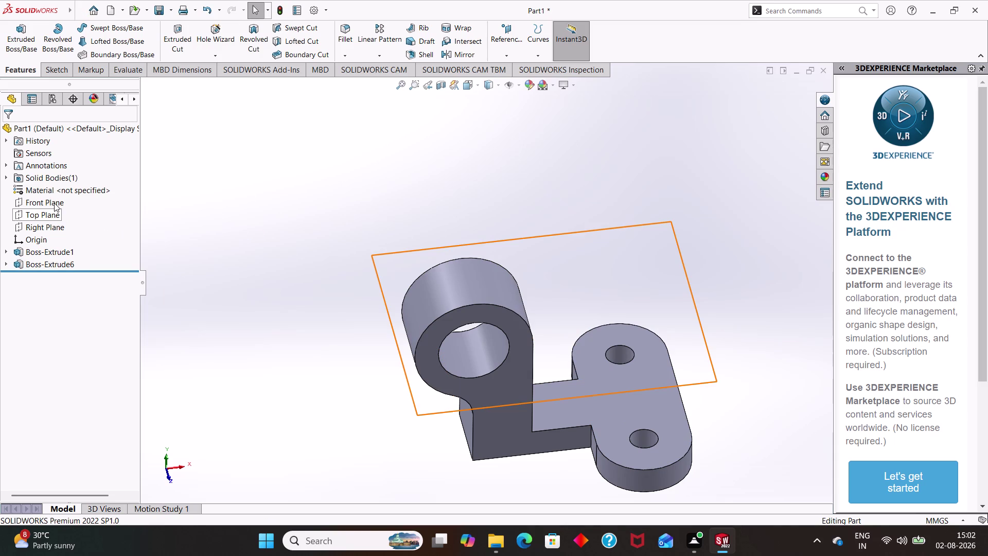
click(54, 202)
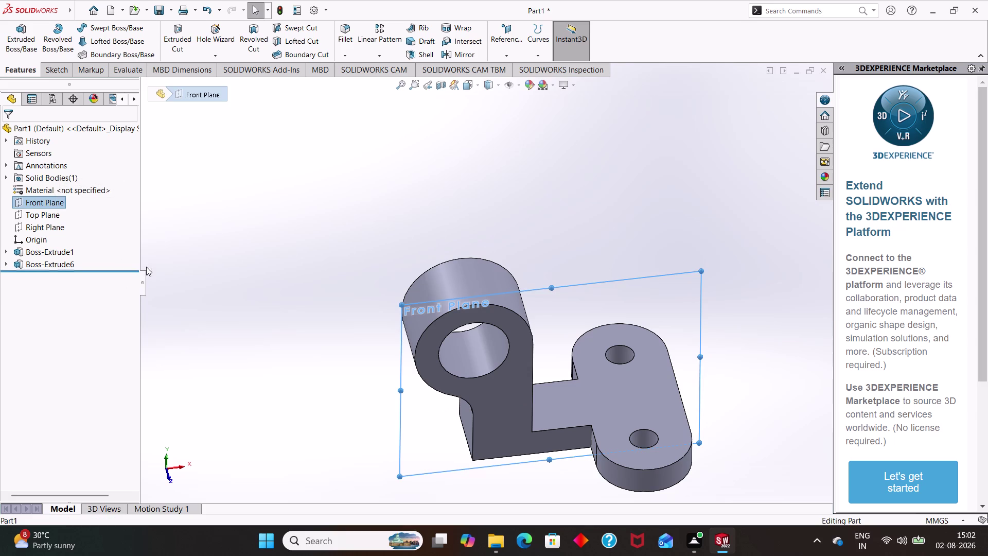
middle_drag(185, 264, 190, 308)
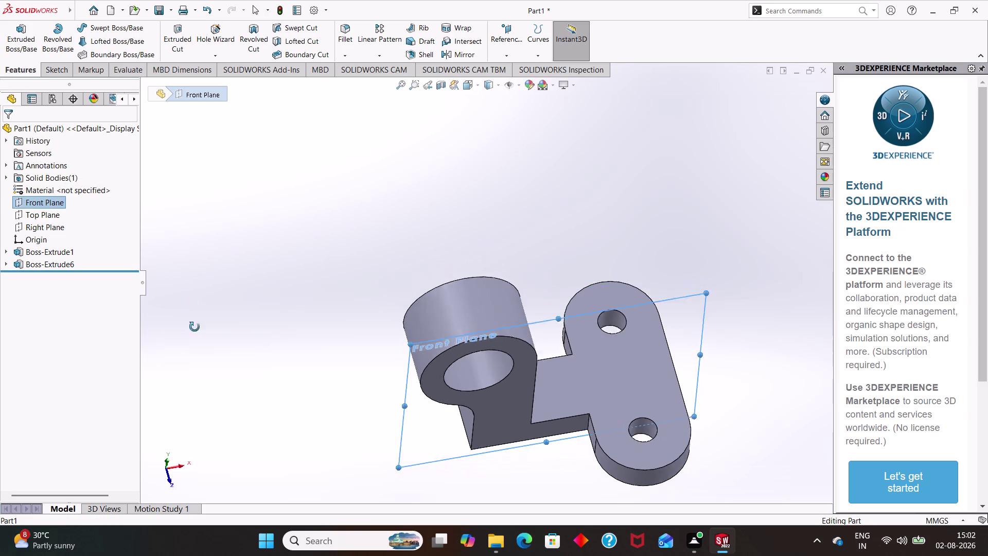
middle_drag(190, 308, 142, 305)
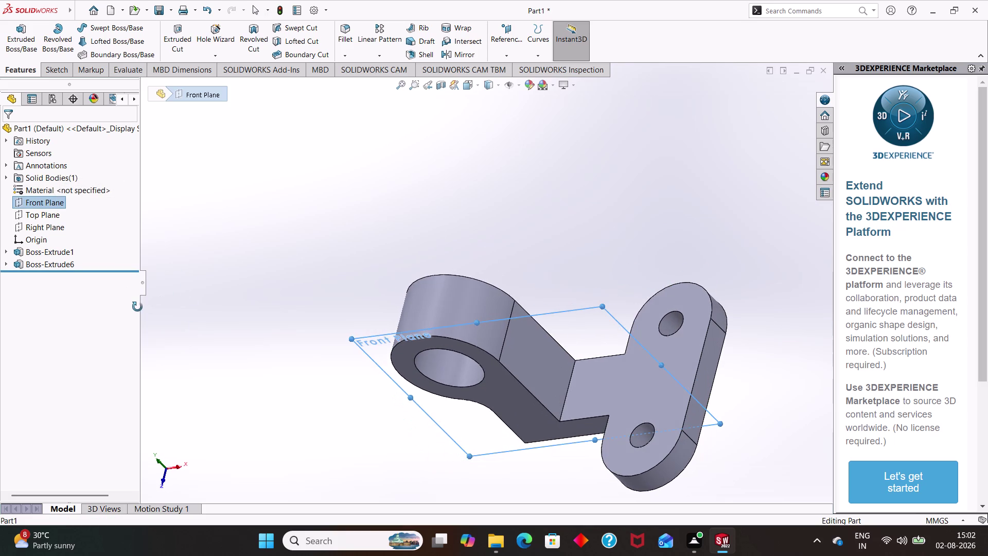
middle_drag(142, 305, 137, 308)
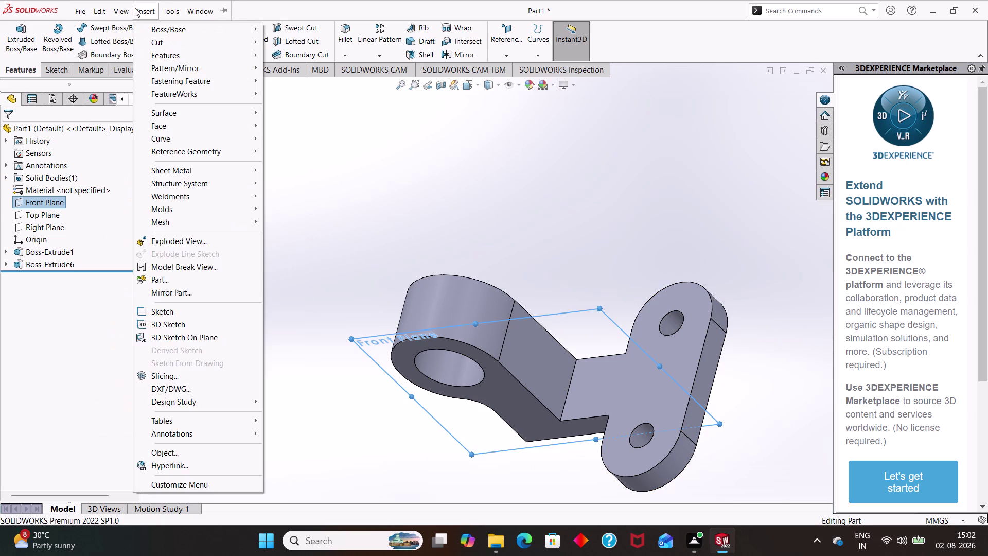
Create Plane6 offset 15 mm from the Front Plane on the flipped side.
click(141, 11)
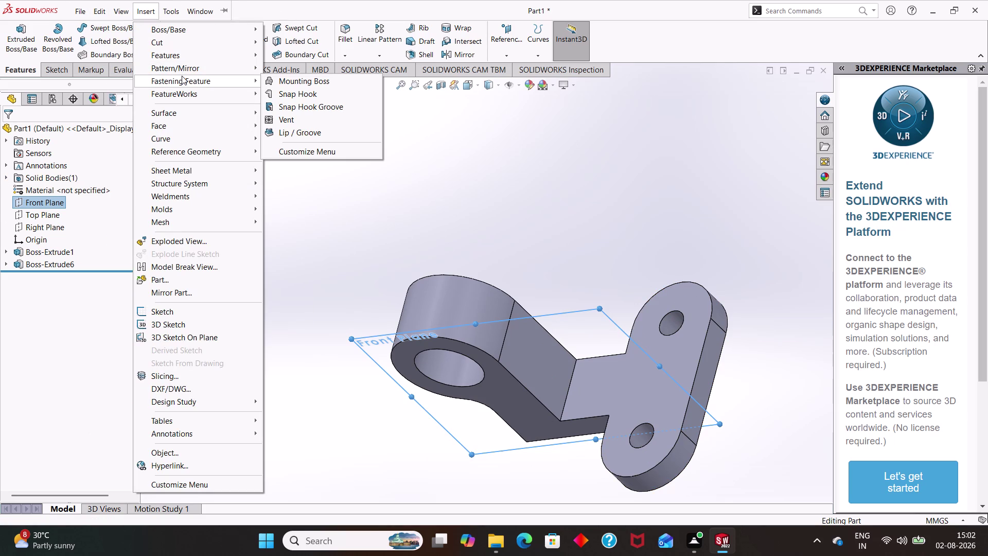
click(198, 148)
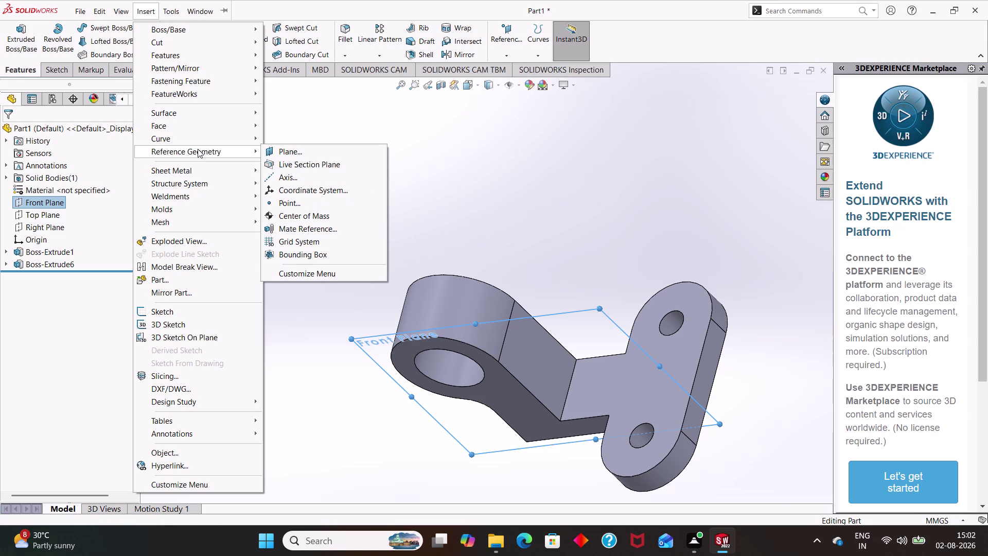
click(280, 151)
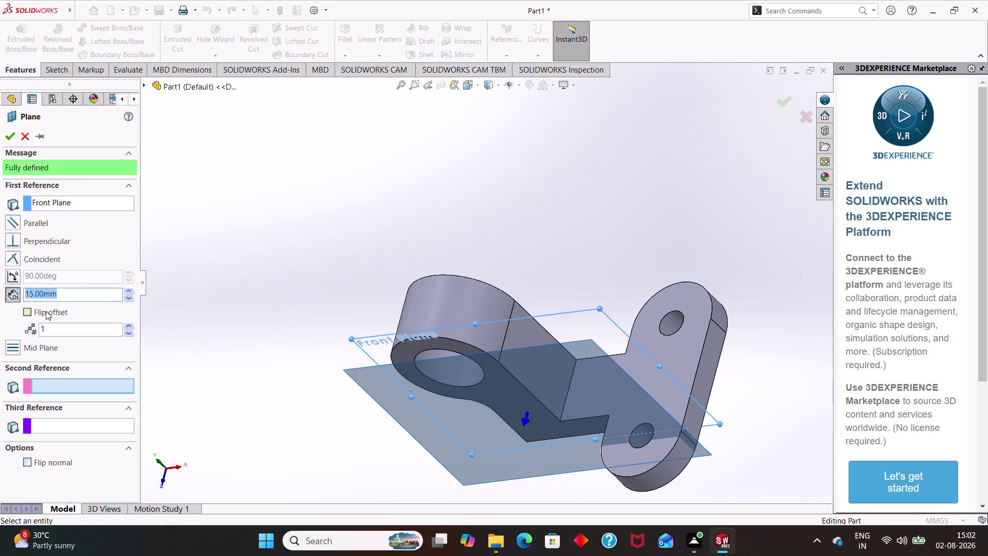
click(29, 315)
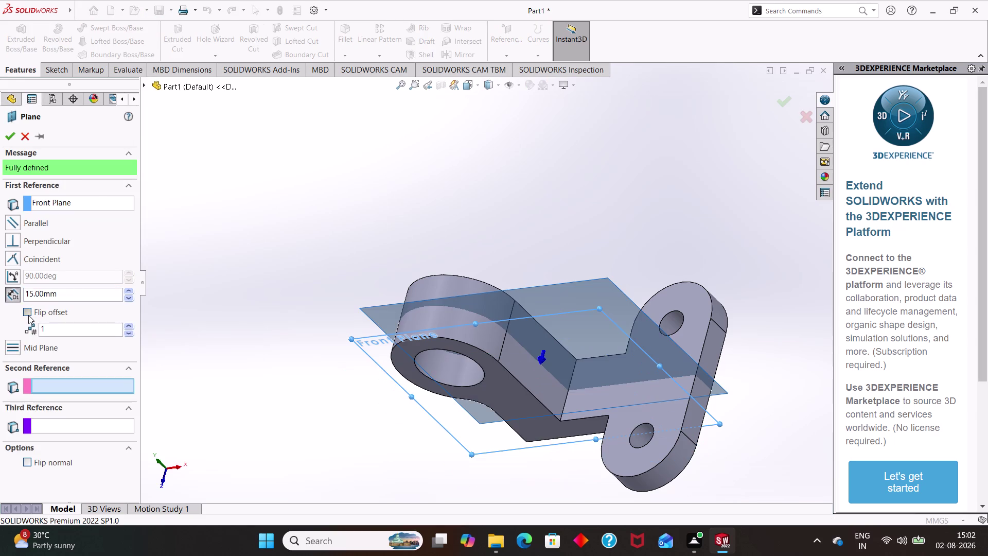
click(5, 128)
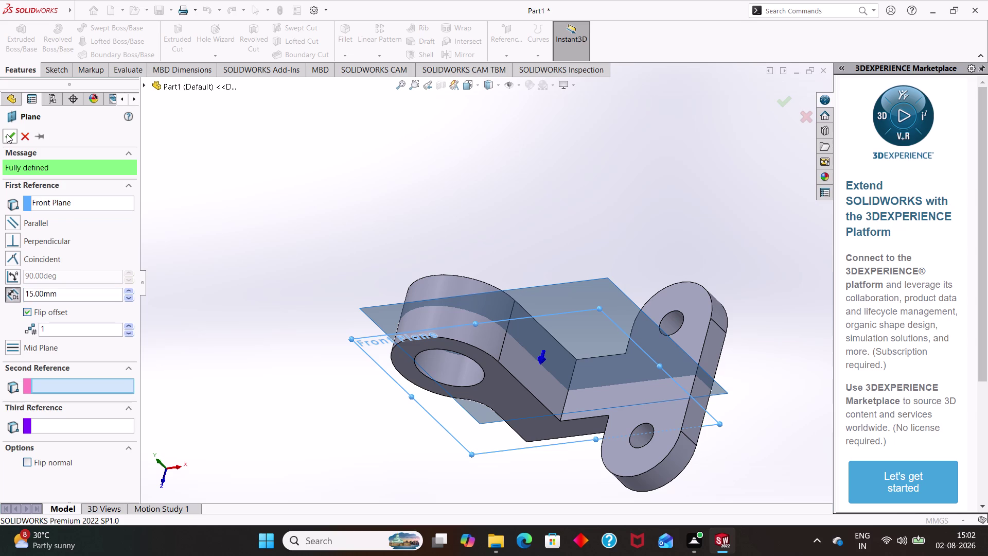
click(7, 133)
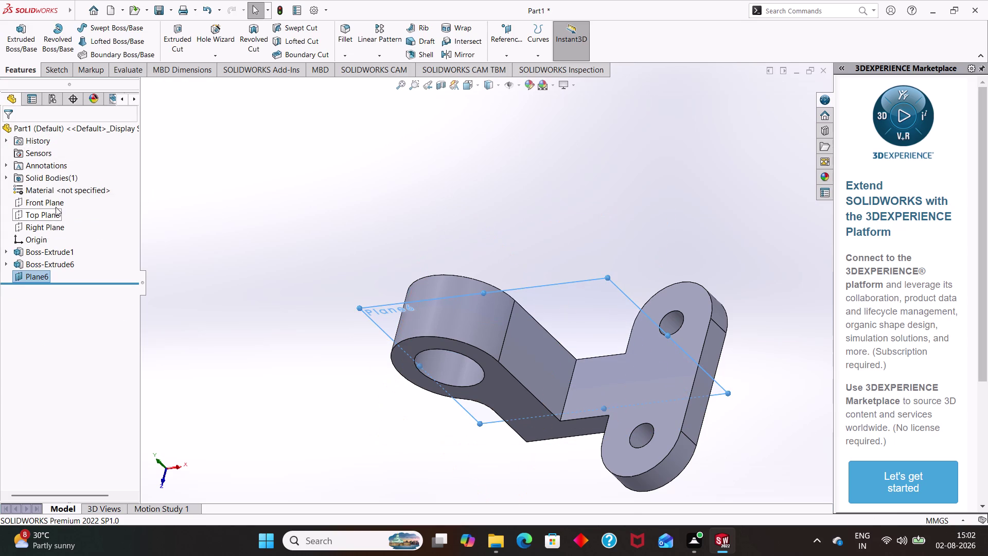
click(41, 280)
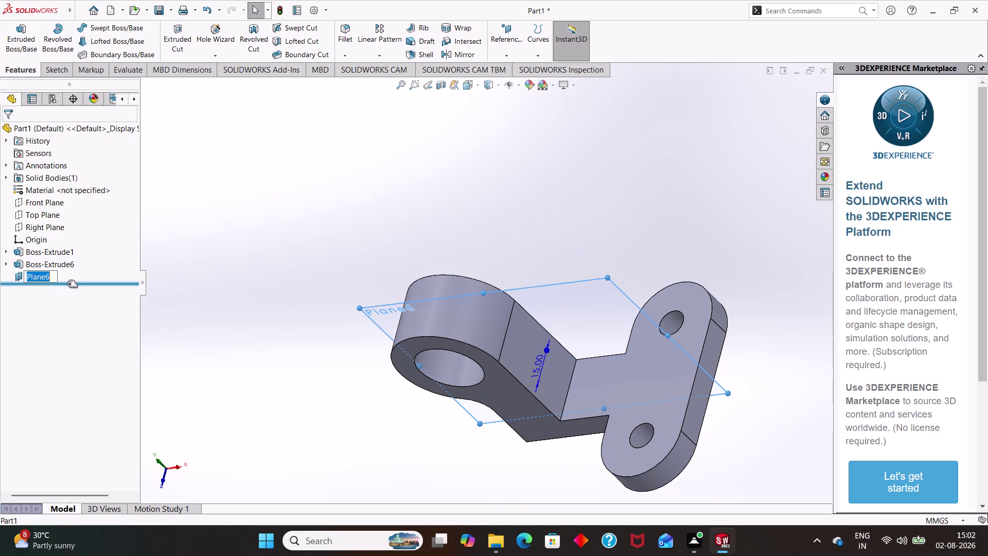
drag(68, 282, 44, 283)
drag(45, 283, 68, 276)
click(68, 277)
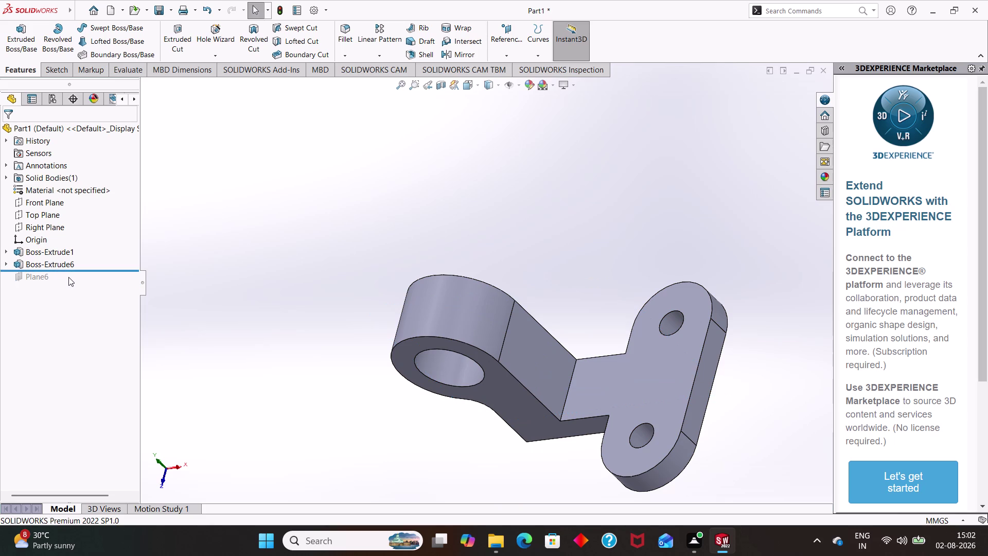
click(43, 276)
triple_click(43, 276)
click(3, 268)
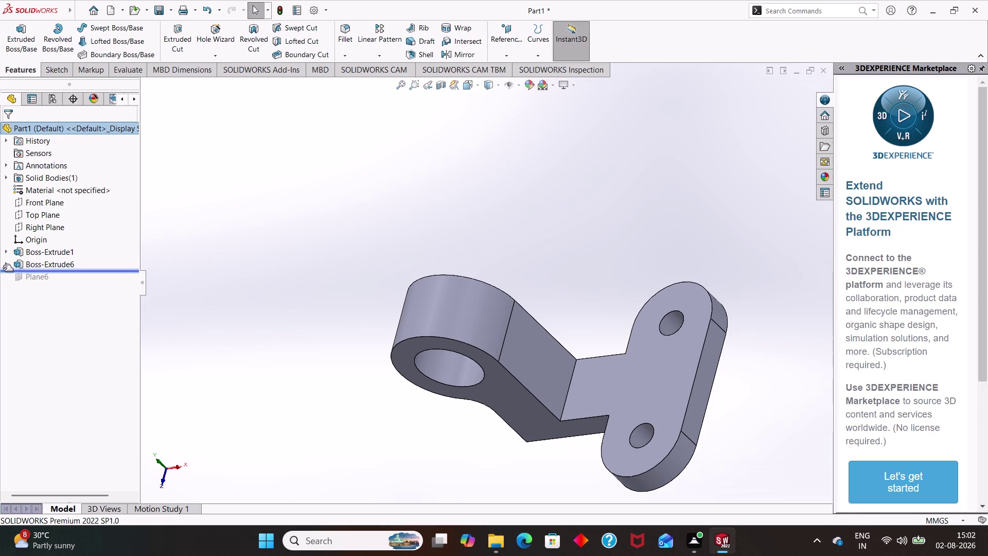
click(3, 268)
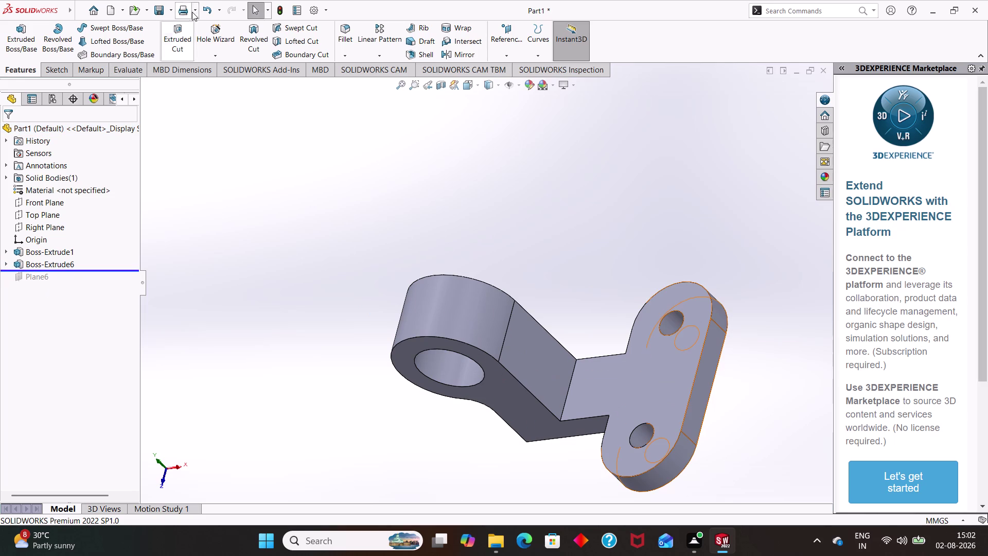
click(208, 11)
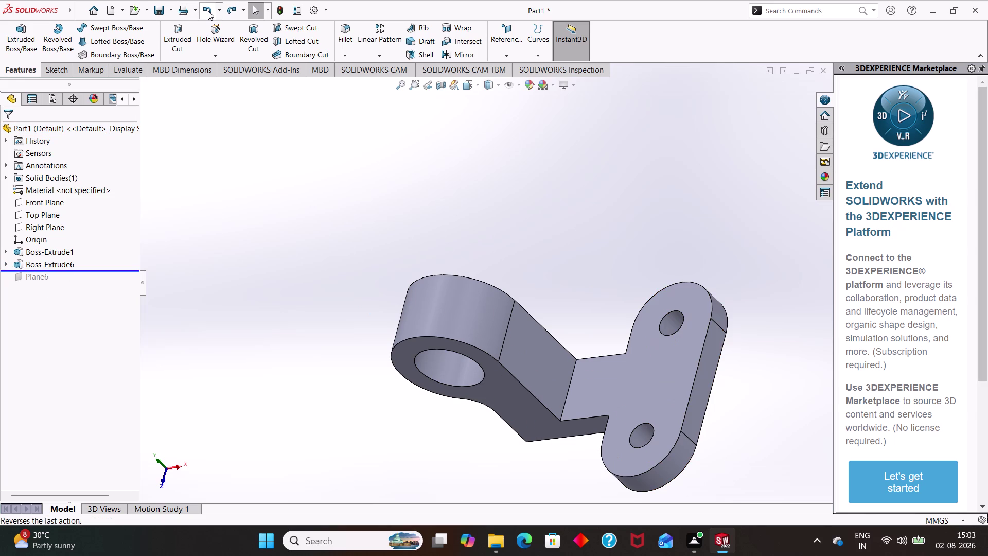
click(201, 8)
key(ctrl+z)
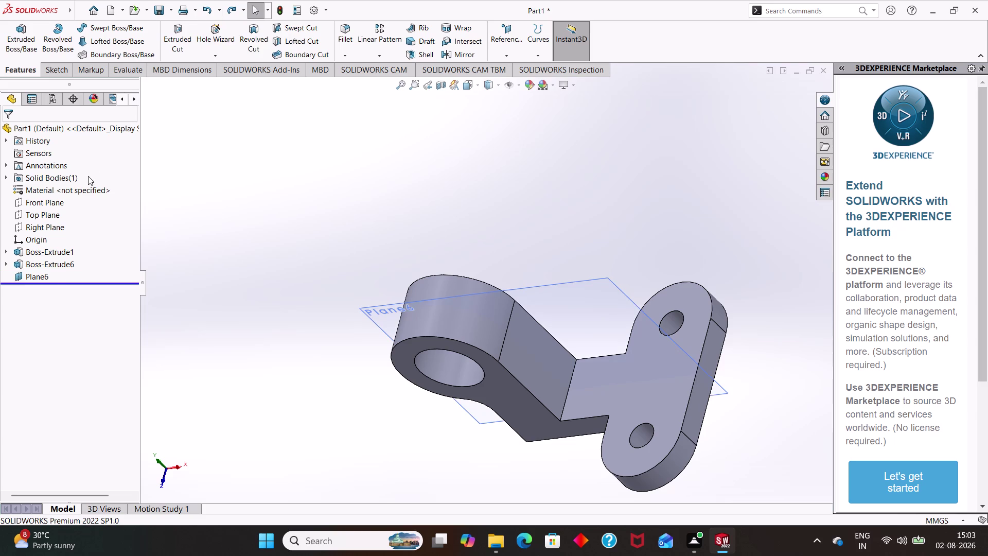
drag(41, 279, 46, 275)
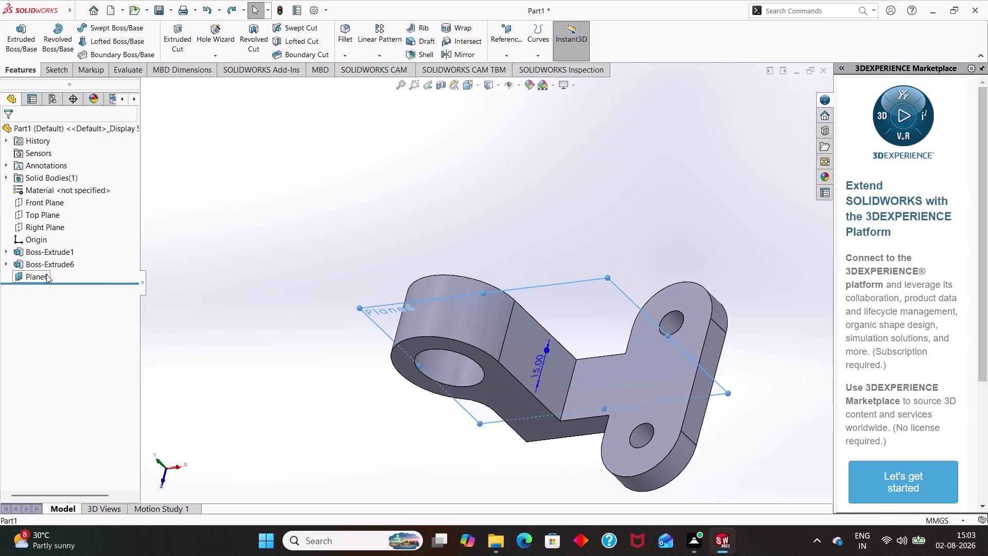
click(50, 268)
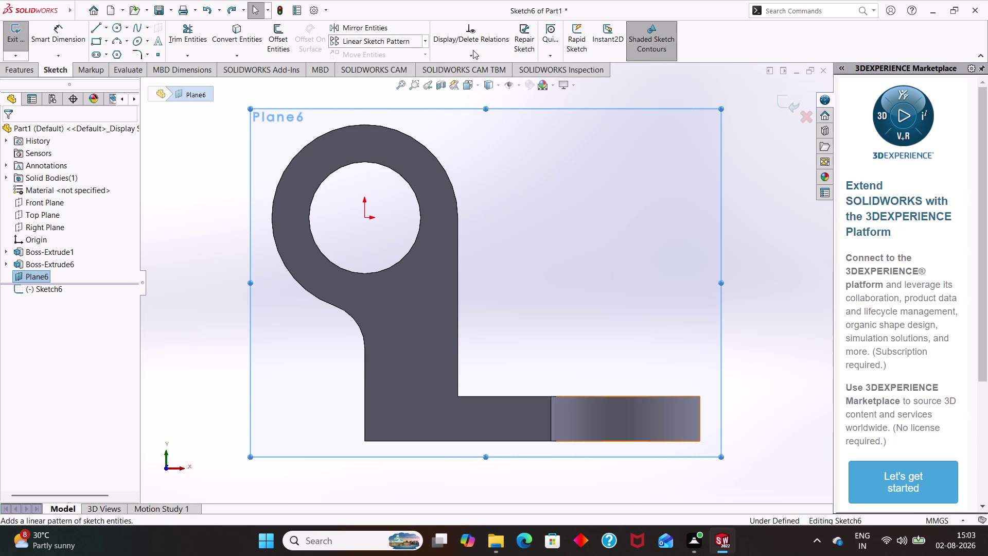
Open a sketch on Plane6 and exit it without keeping anything.
click(30, 63)
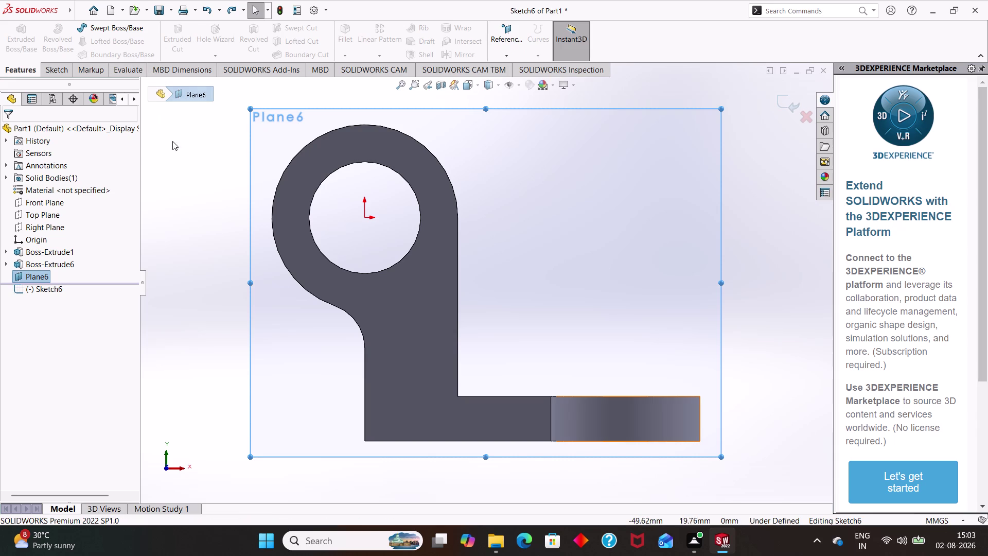
click(23, 68)
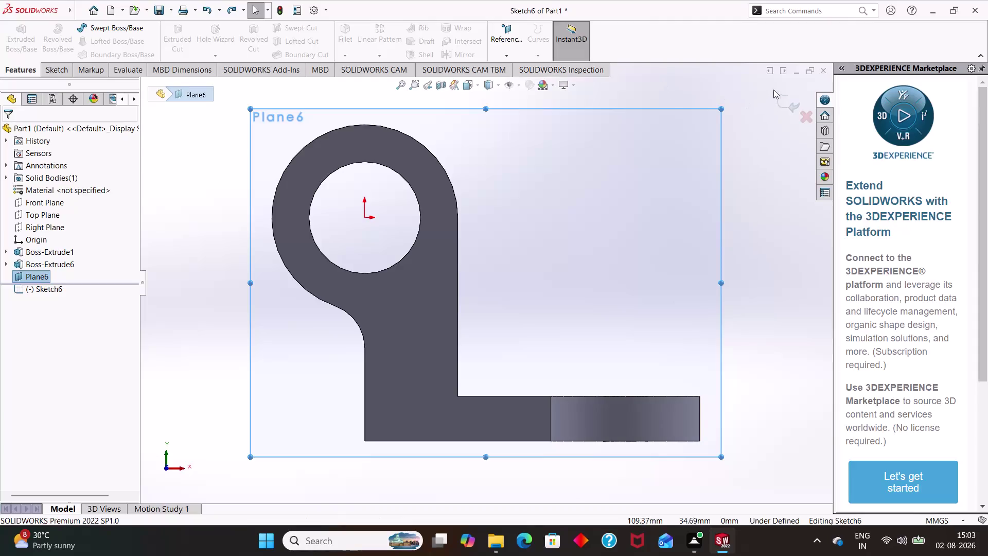
click(781, 101)
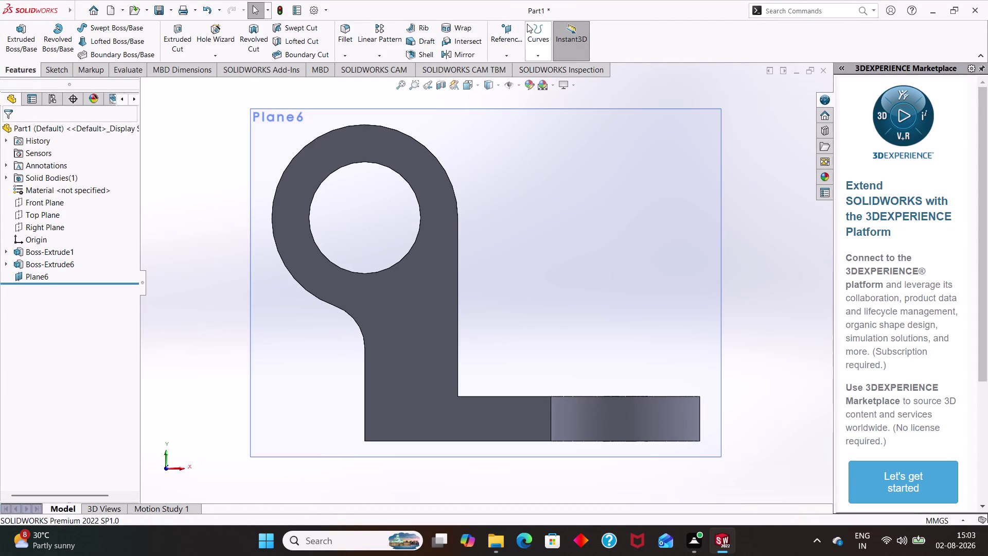
click(419, 26)
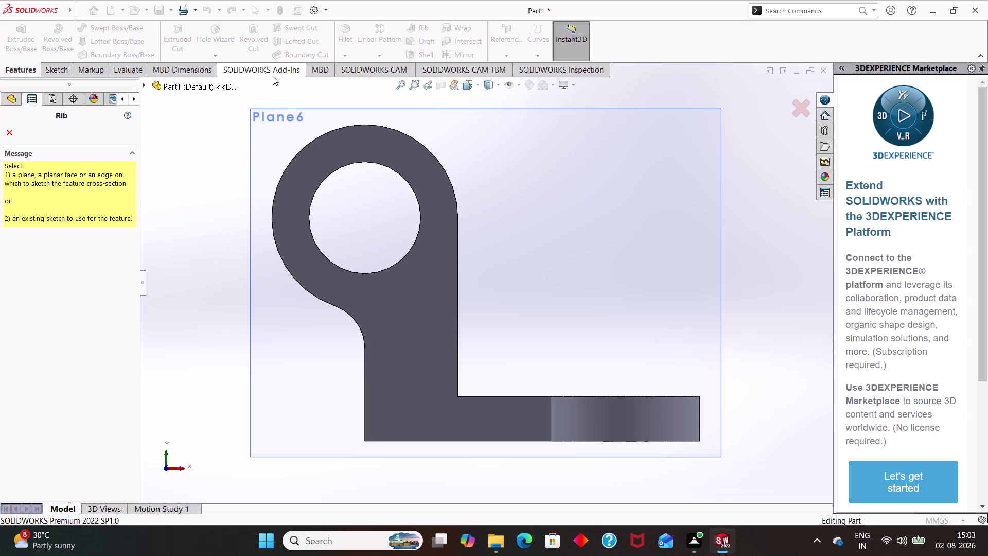
Cancel the rib, check the display style and view orientation menus, and return to isometric.
key(ctrl+z)
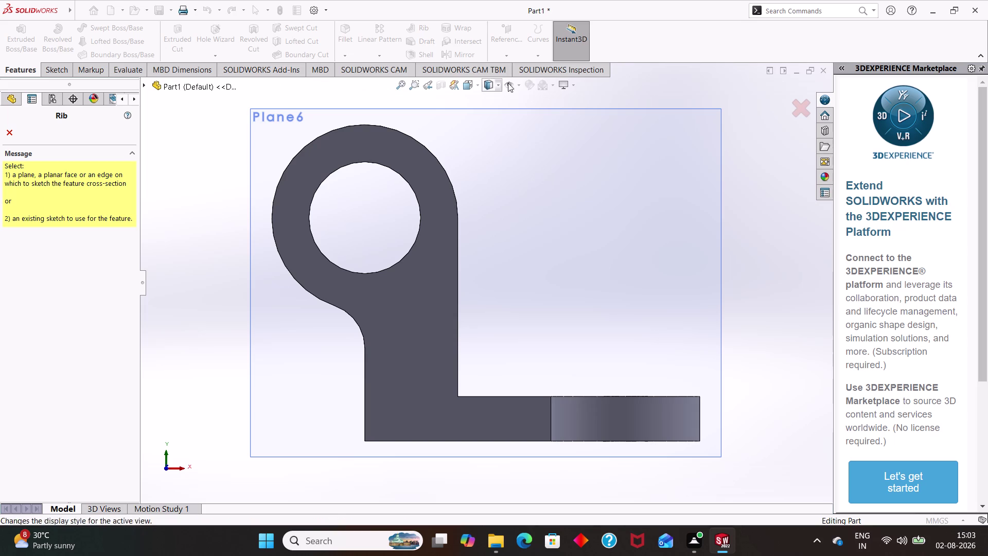
click(510, 84)
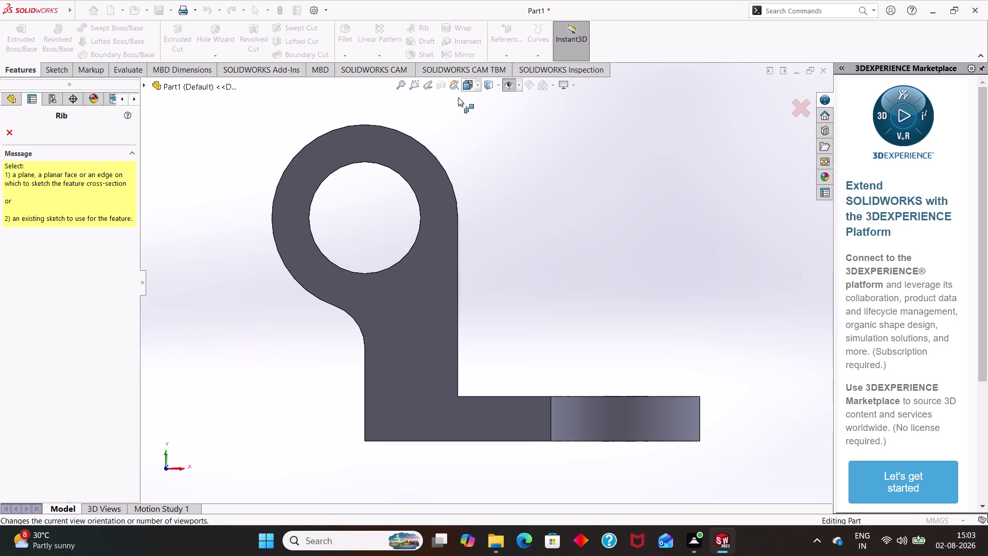
click(7, 133)
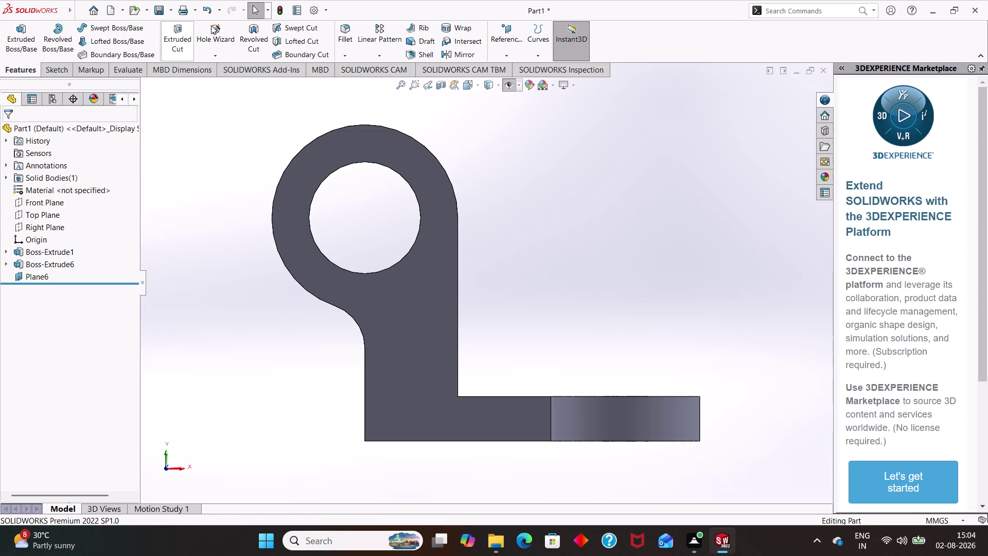
click(205, 3)
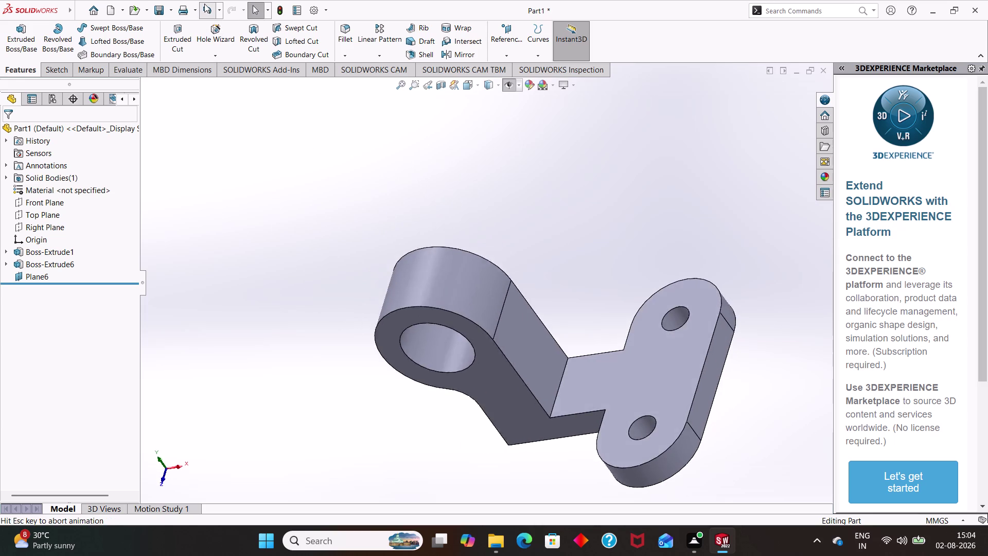
Step back and forth through undo/redo history, abandoning a started hole feature.
click(204, 3)
click(204, 4)
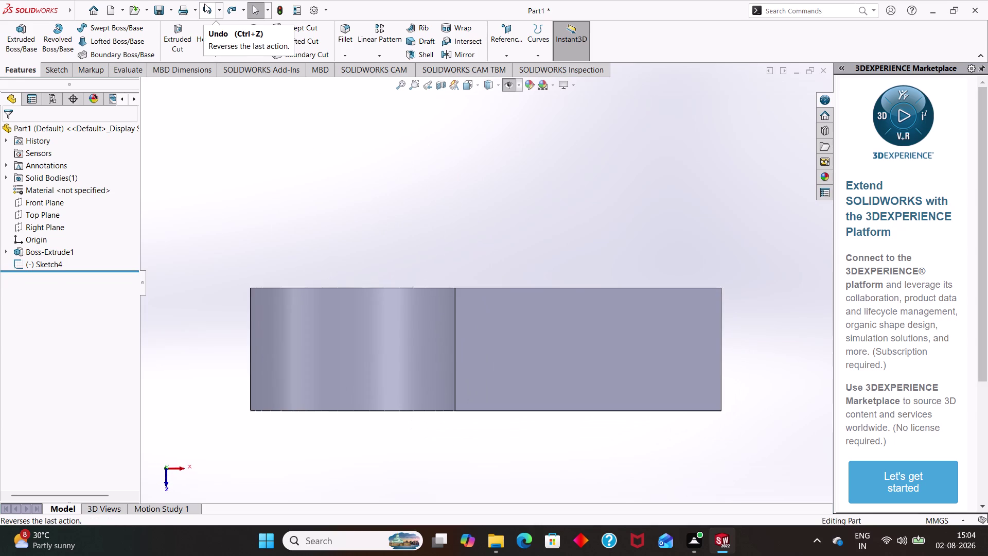
click(205, 3)
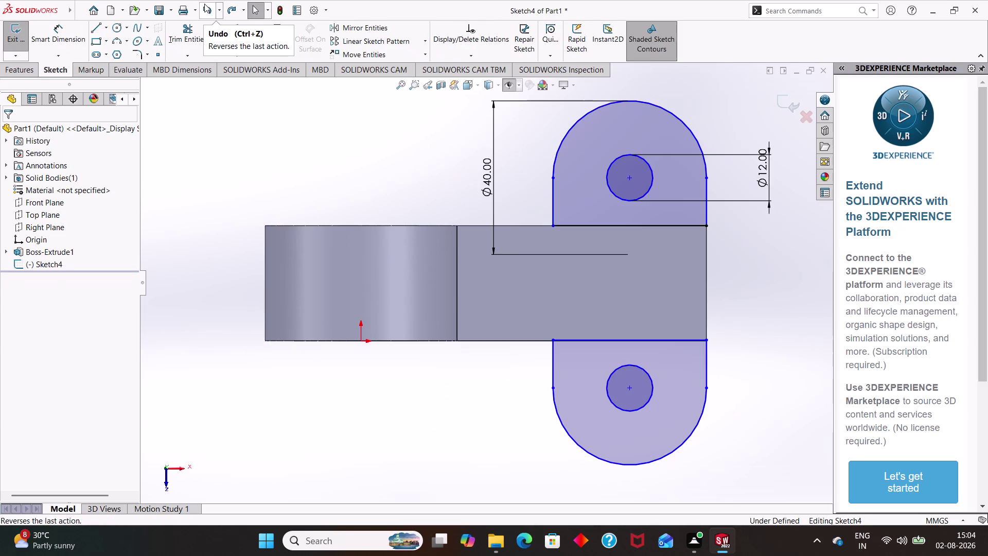
click(235, 8)
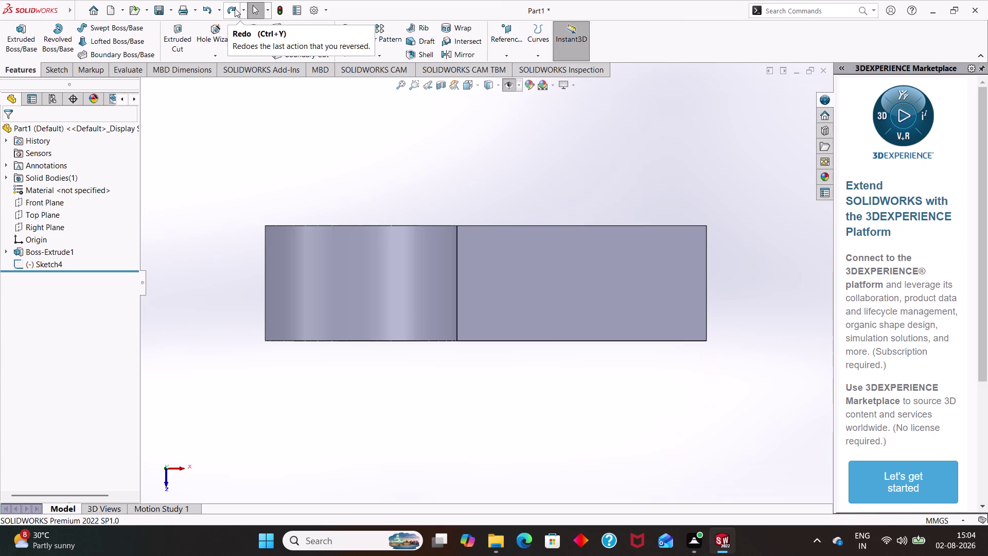
click(234, 8)
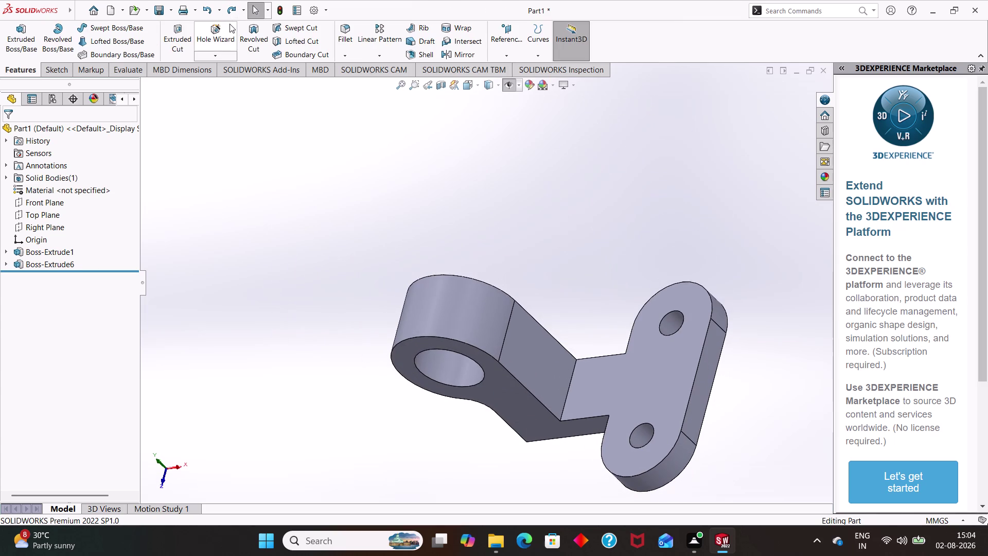
click(229, 23)
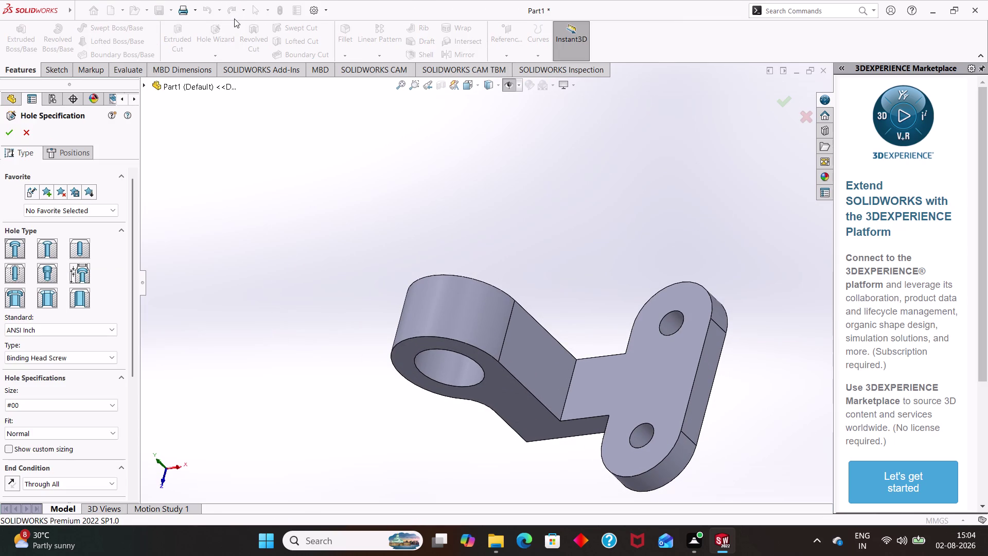
key(ctrl+z)
key(ctrl+z)
Redo and undo Plane6, leaving it removed, and select the Front Plane.
click(23, 129)
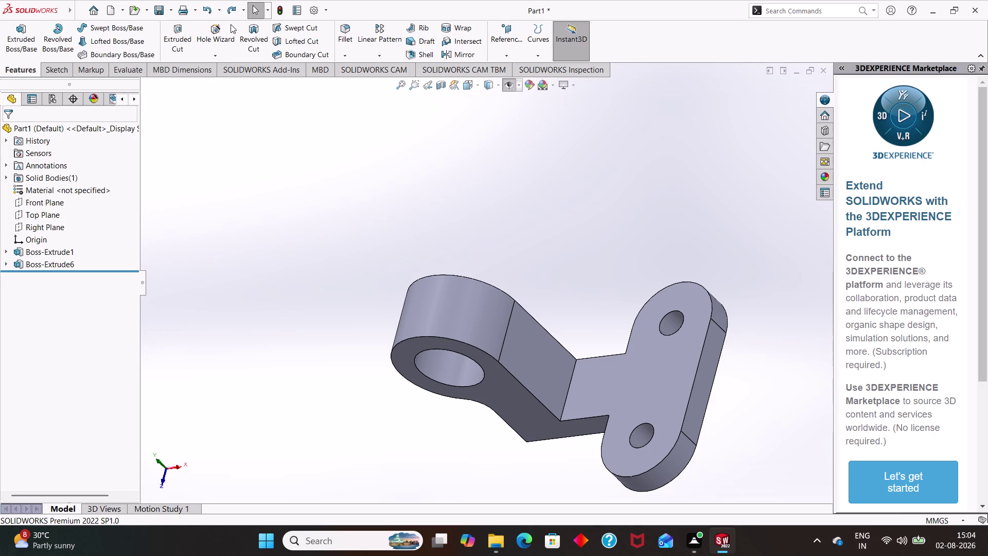
click(229, 11)
click(229, 11)
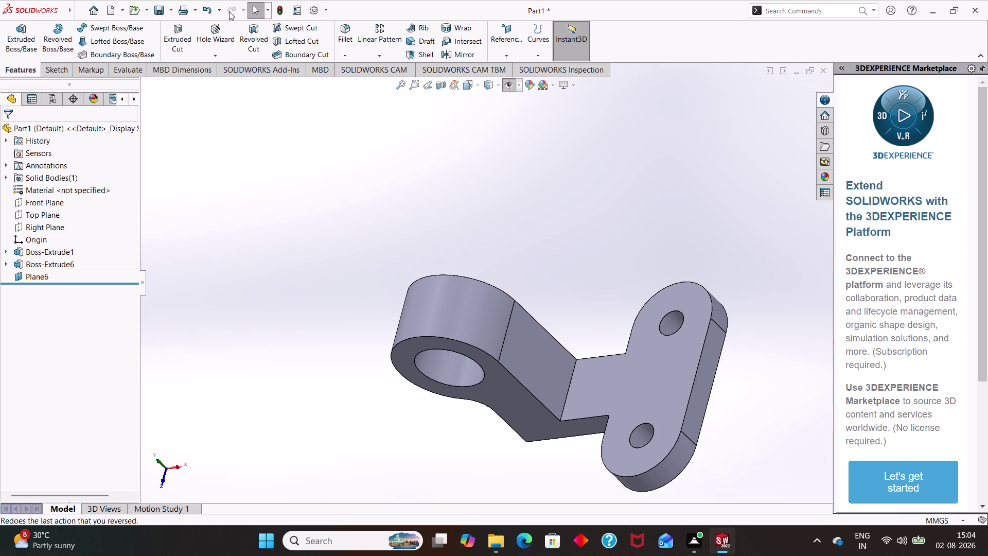
key(ctrl+z)
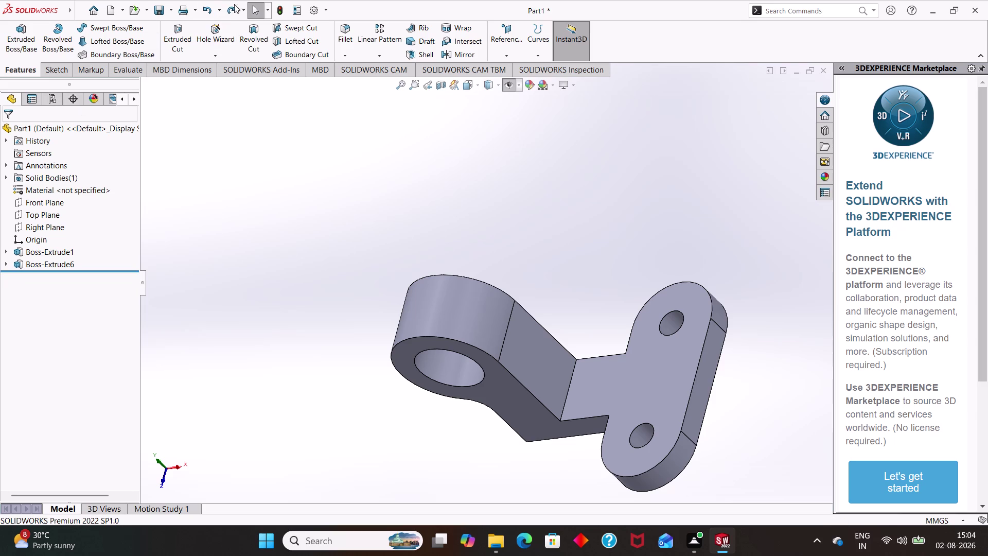
click(232, 8)
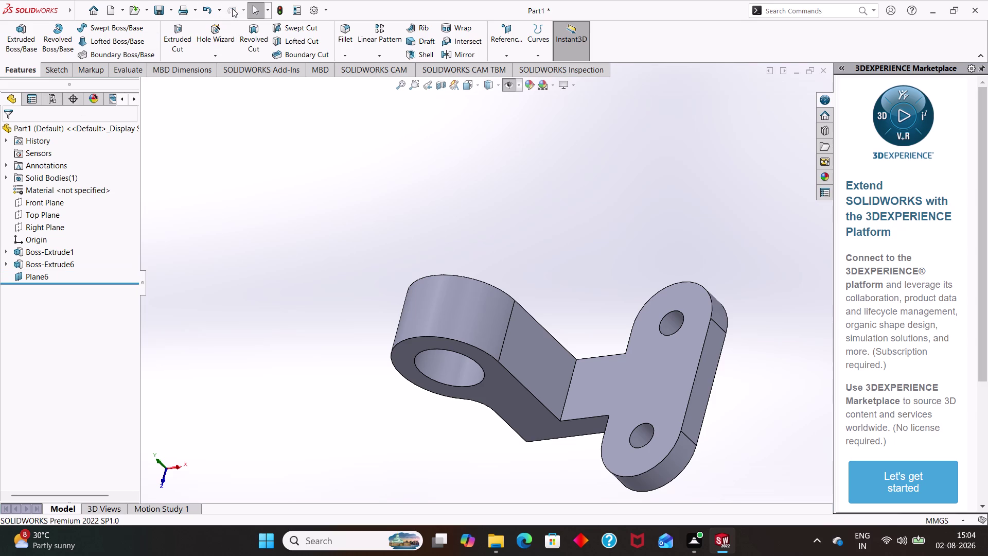
click(202, 10)
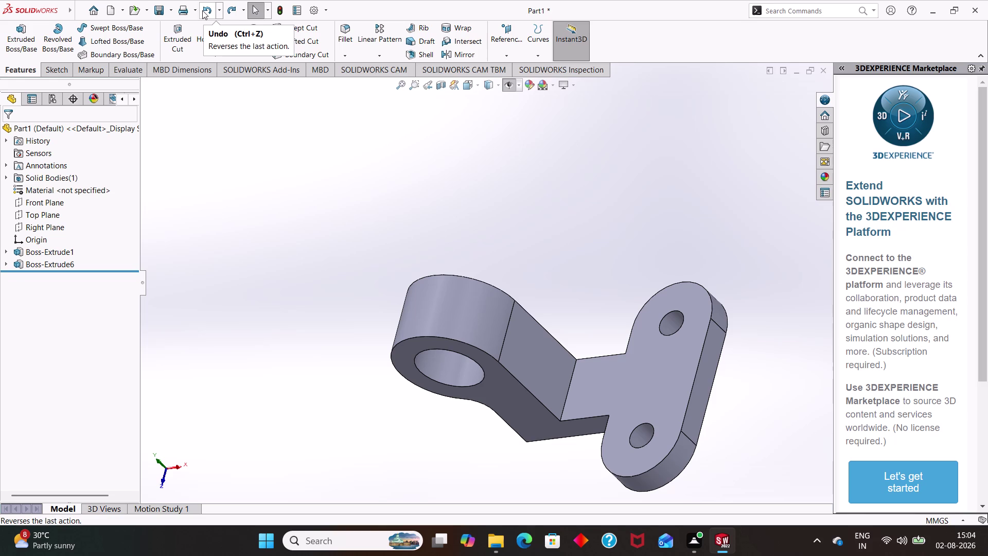
click(56, 205)
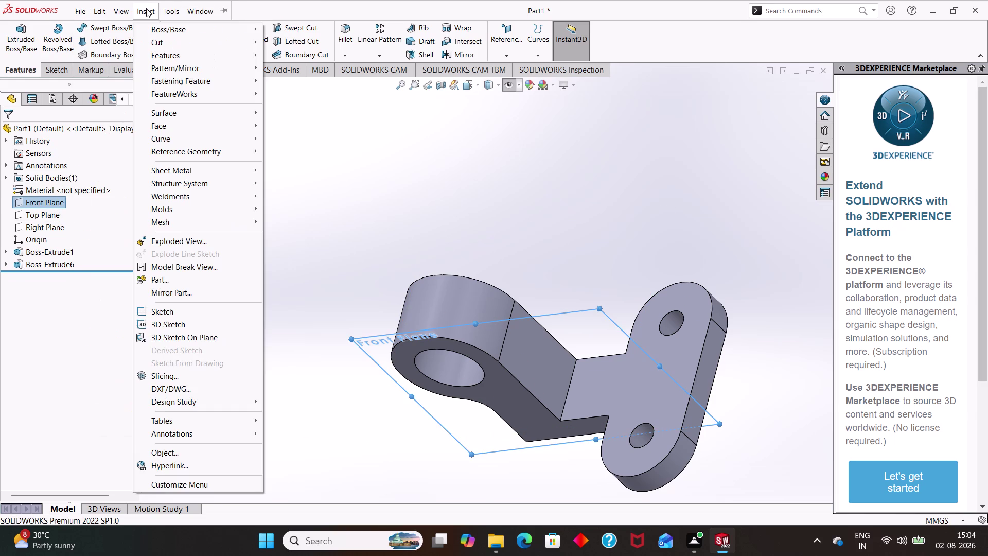
Create Plane7 offset 15 mm from the Front Plane on the flipped side.
click(146, 8)
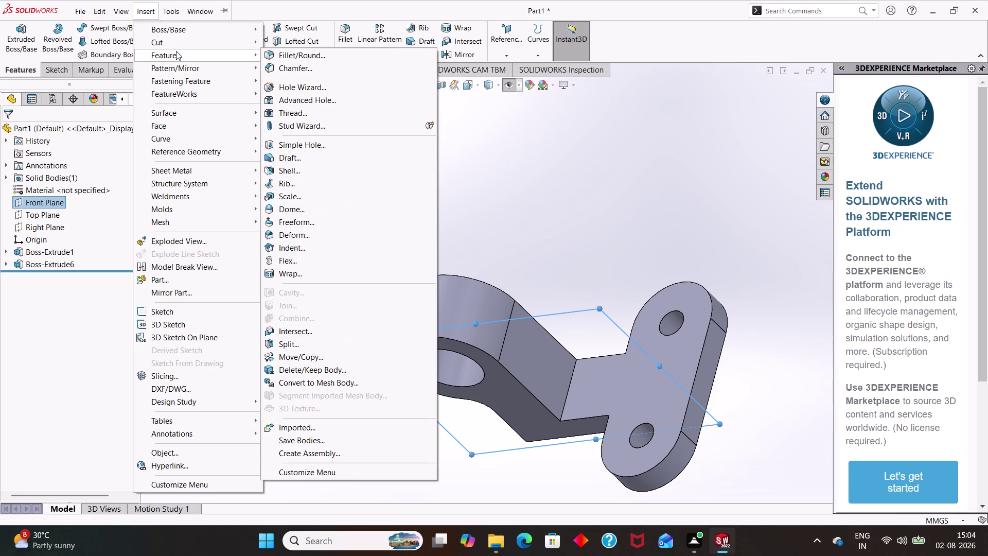
click(204, 149)
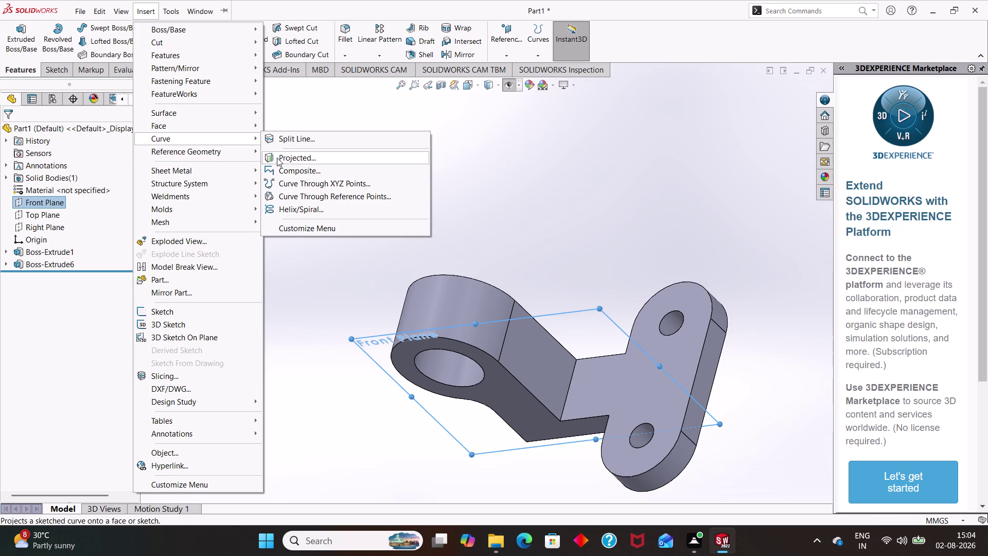
click(220, 153)
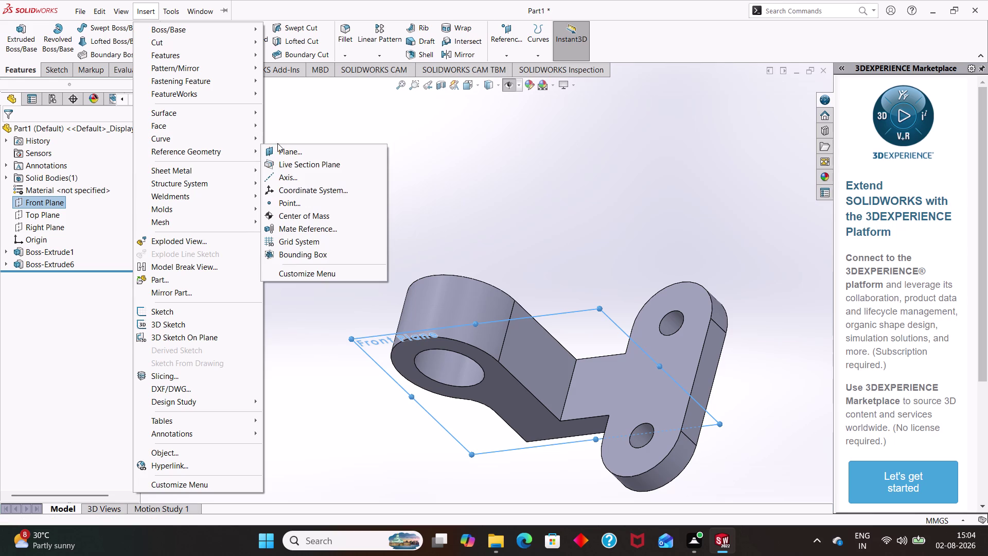
click(287, 152)
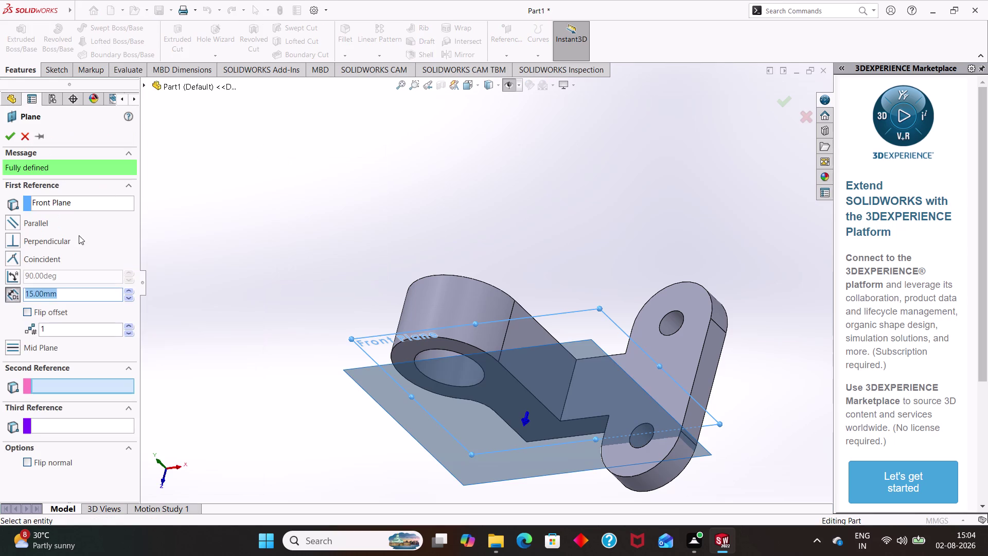
click(23, 308)
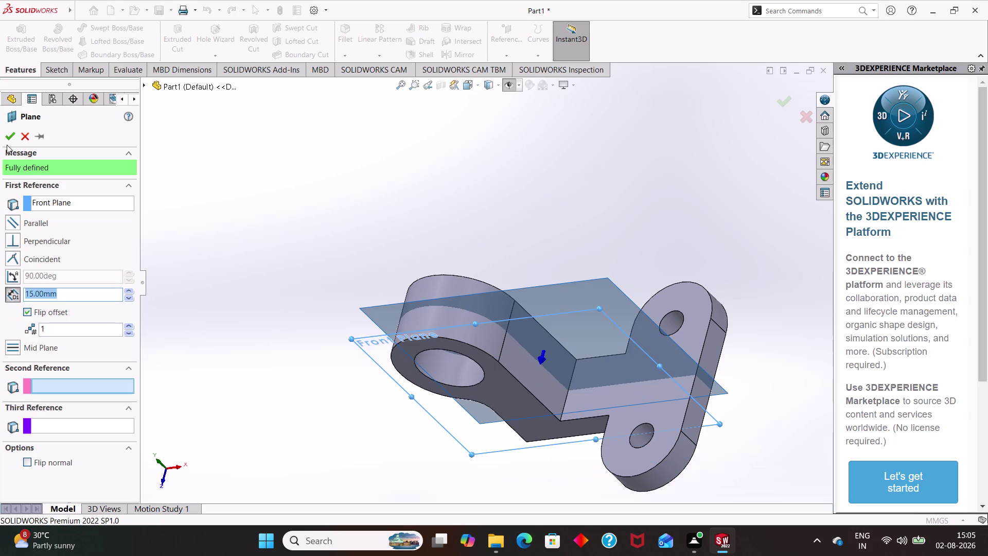
click(3, 137)
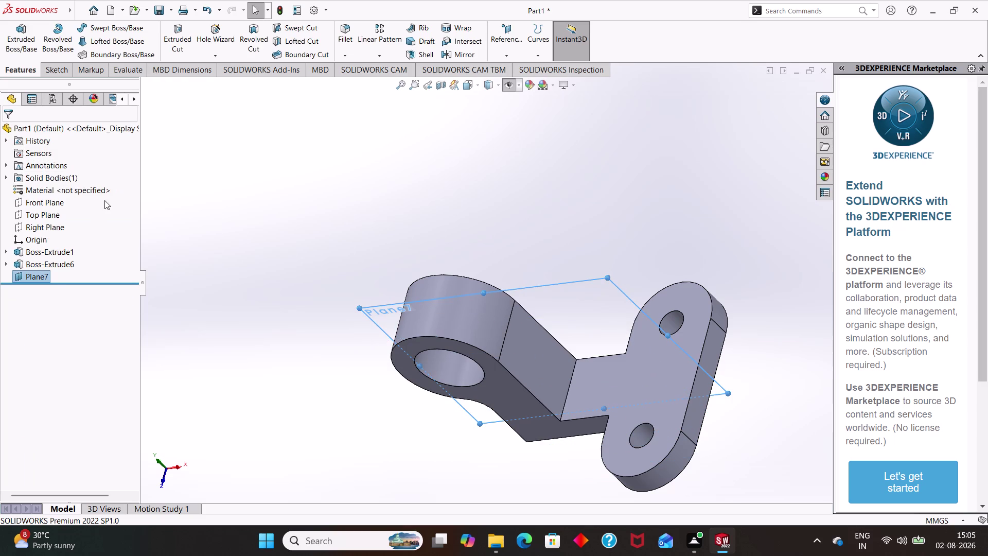
Try renaming Plane7, then open Sketch7 on it.
click(39, 276)
click(74, 283)
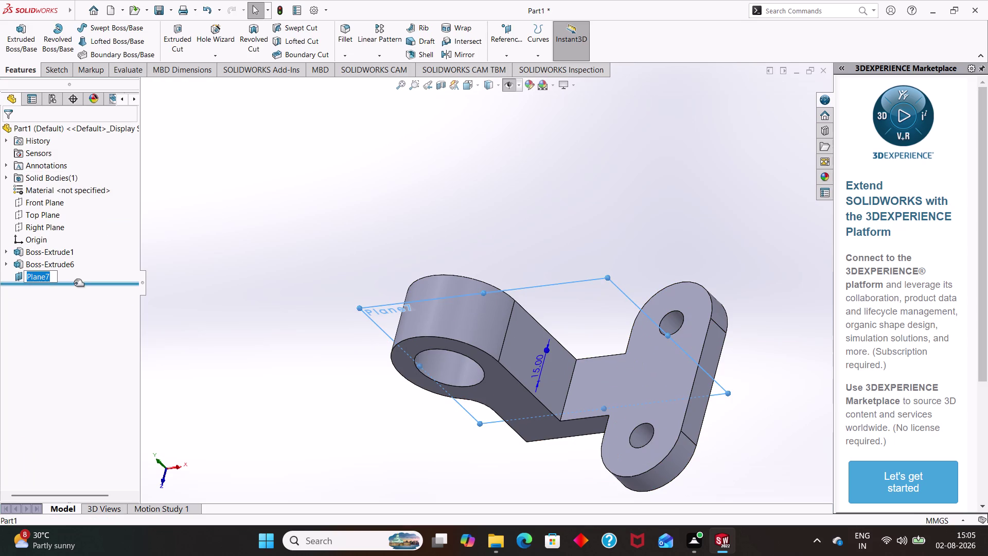
click(71, 279)
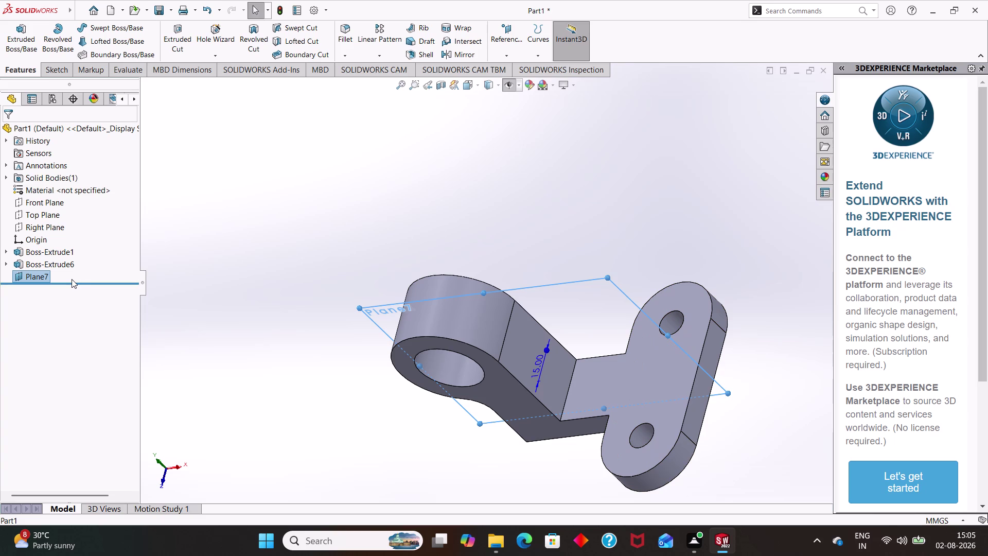
click(40, 280)
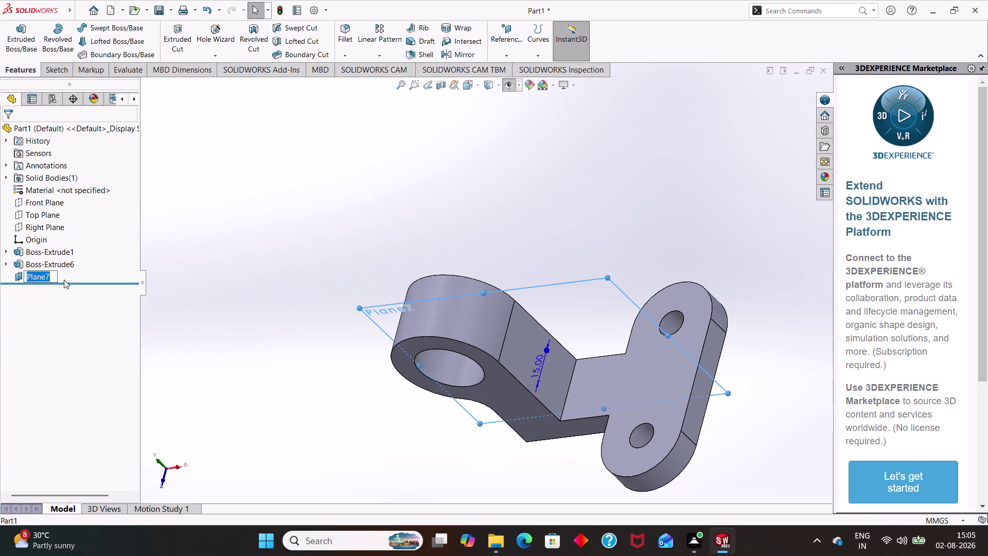
drag(64, 275, 70, 263)
click(70, 263)
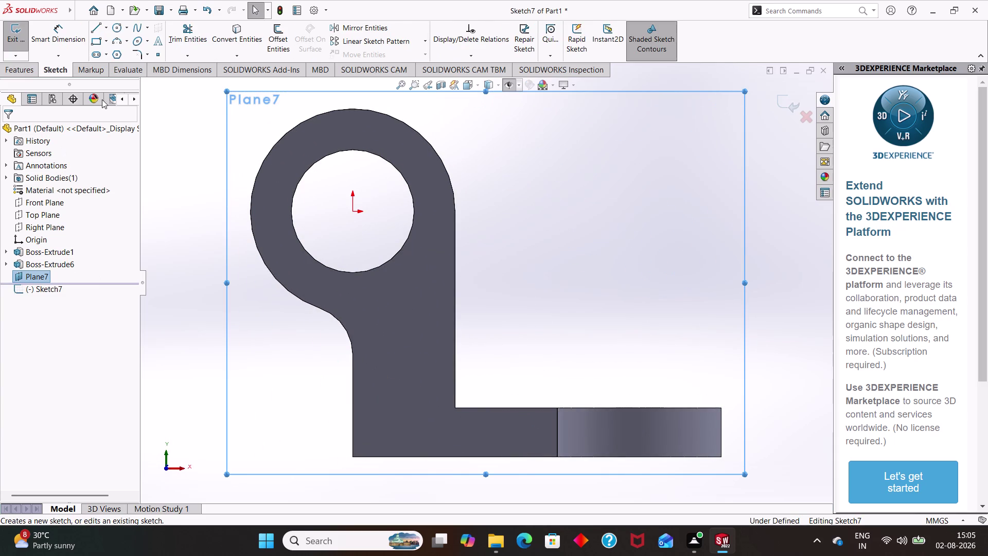
click(95, 31)
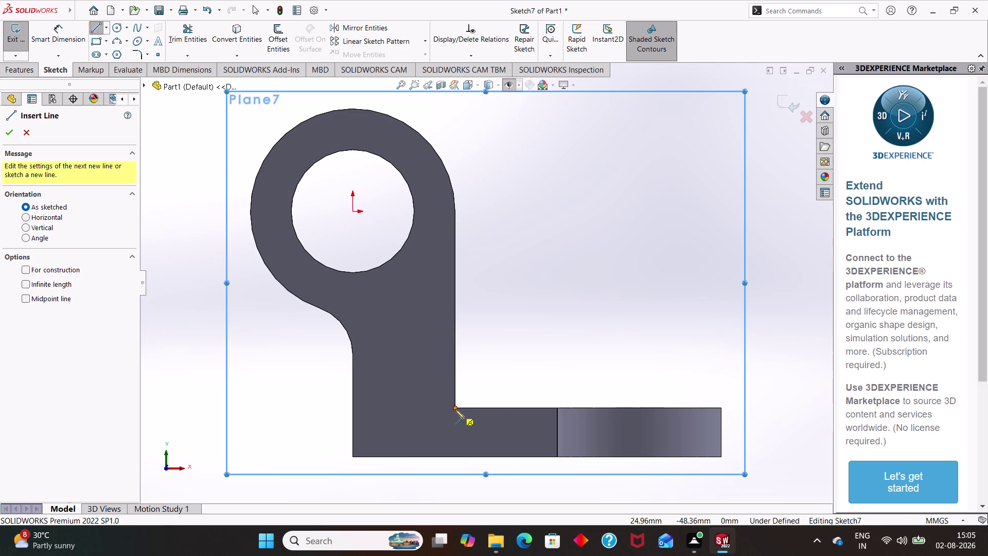
Draw a vertical line from the L's inner corner up to the boss edge.
drag(455, 409, 452, 240)
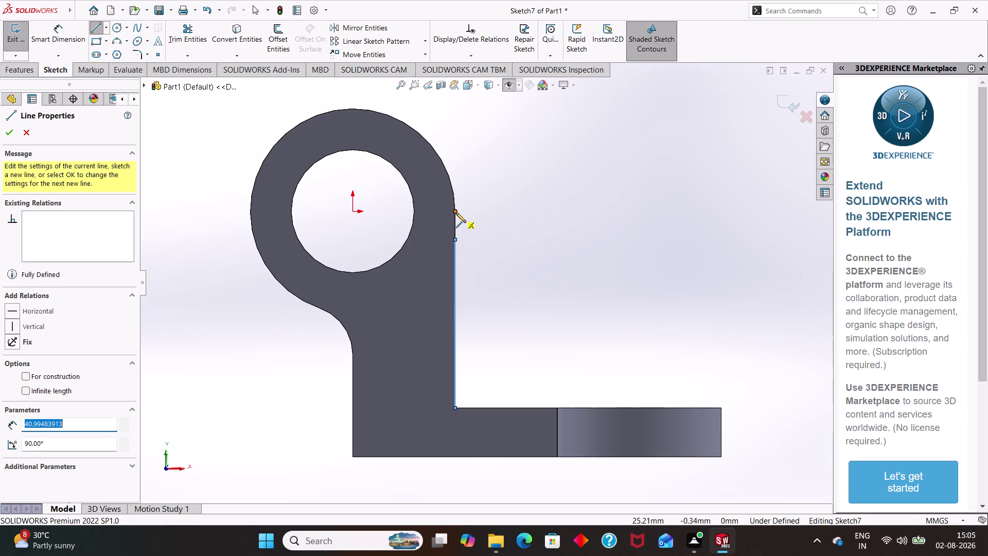
click(455, 212)
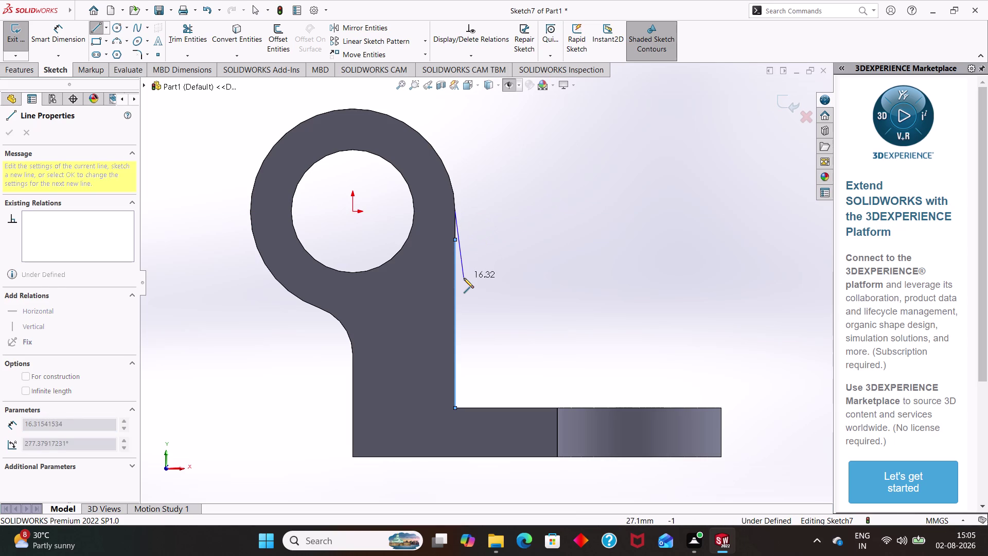
key(ctrl+z)
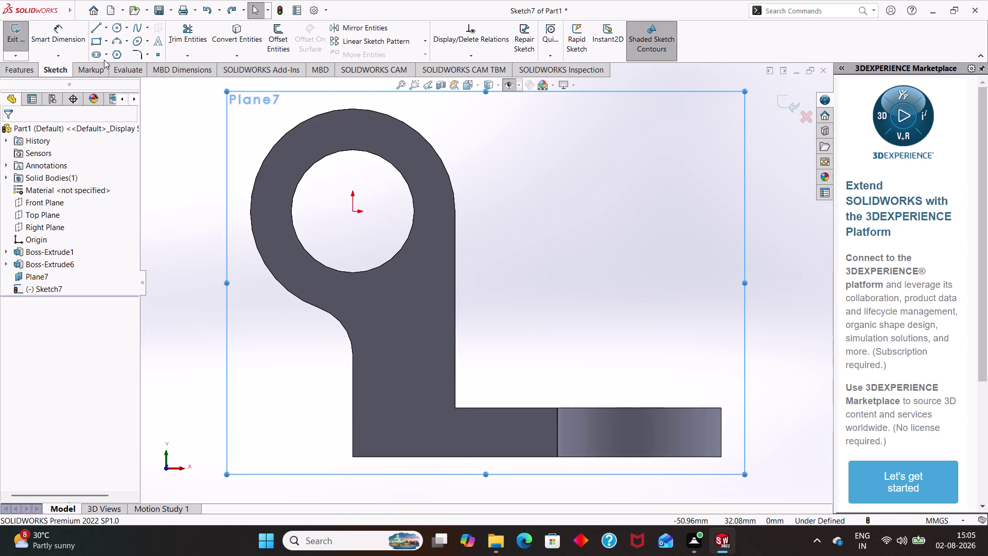
click(91, 32)
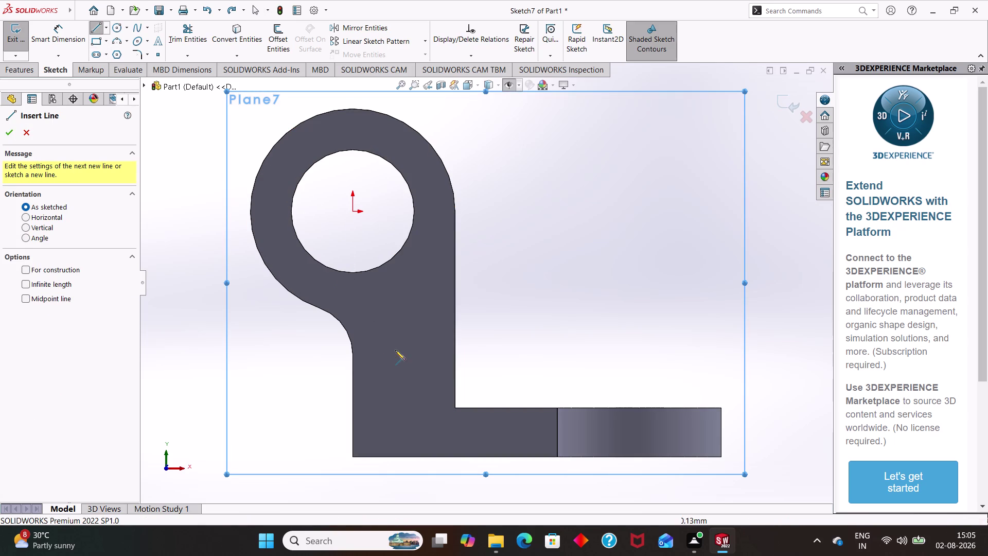
click(454, 409)
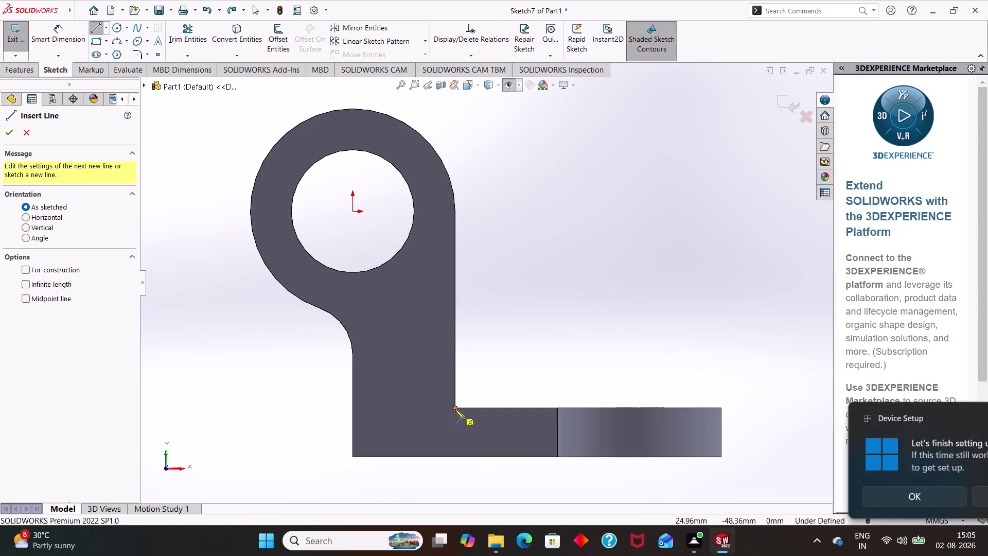
click(455, 211)
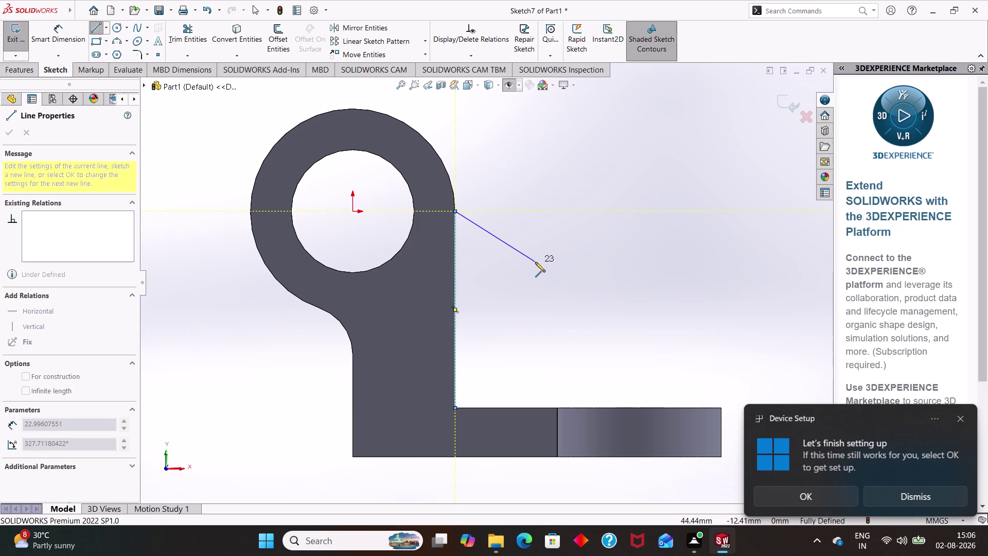
key(Escape)
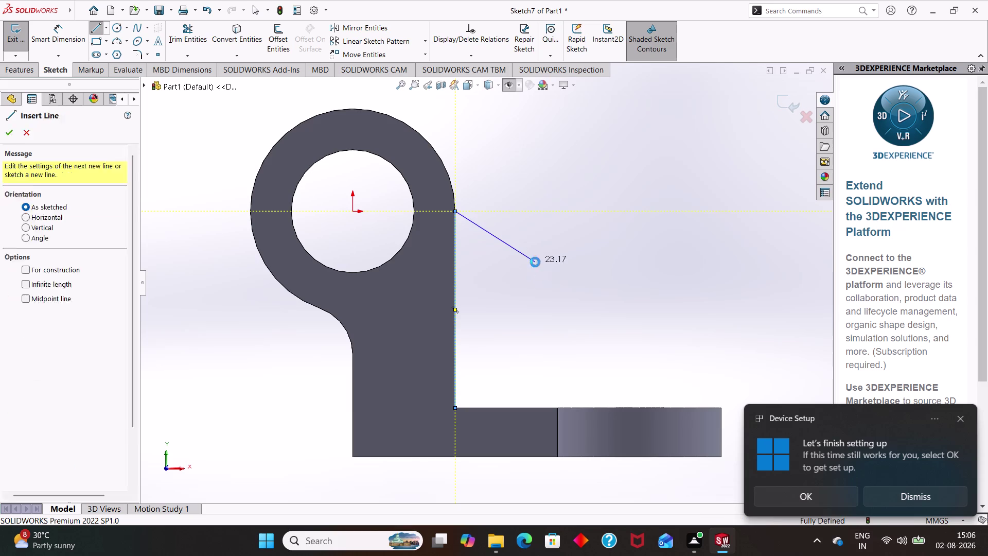
Add a tangent R25 arc of about 44° along the boss's rounded edge.
click(119, 41)
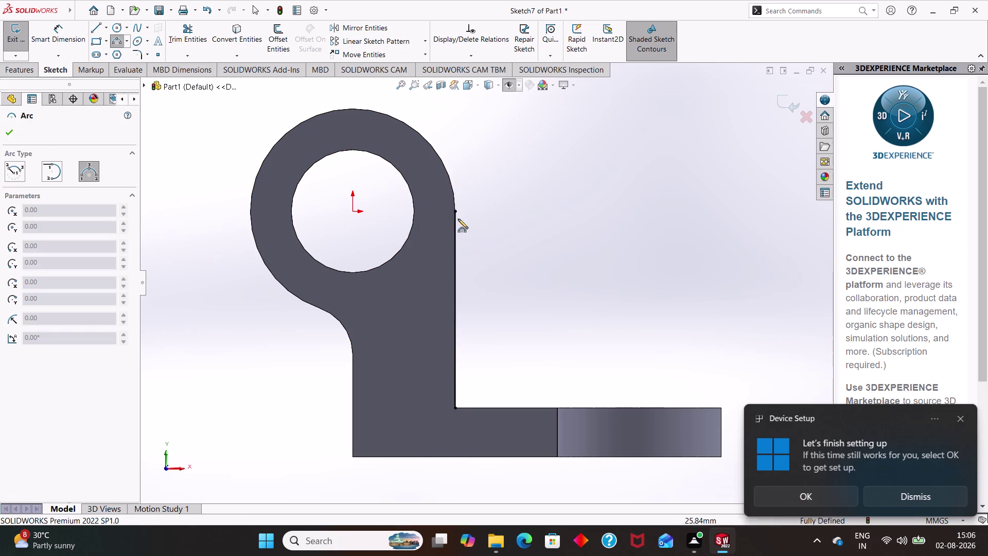
drag(456, 211, 446, 175)
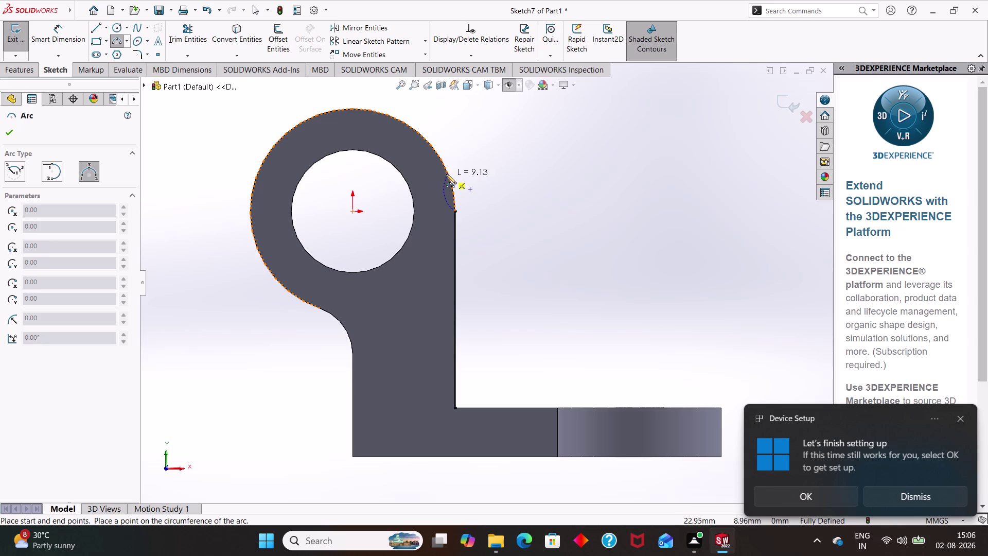
drag(447, 175, 439, 155)
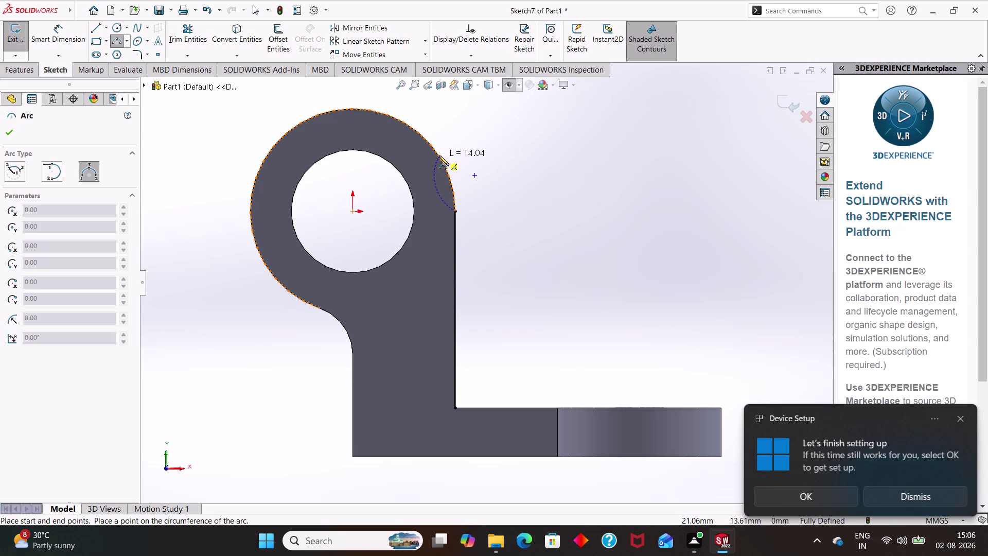
drag(439, 156, 429, 140)
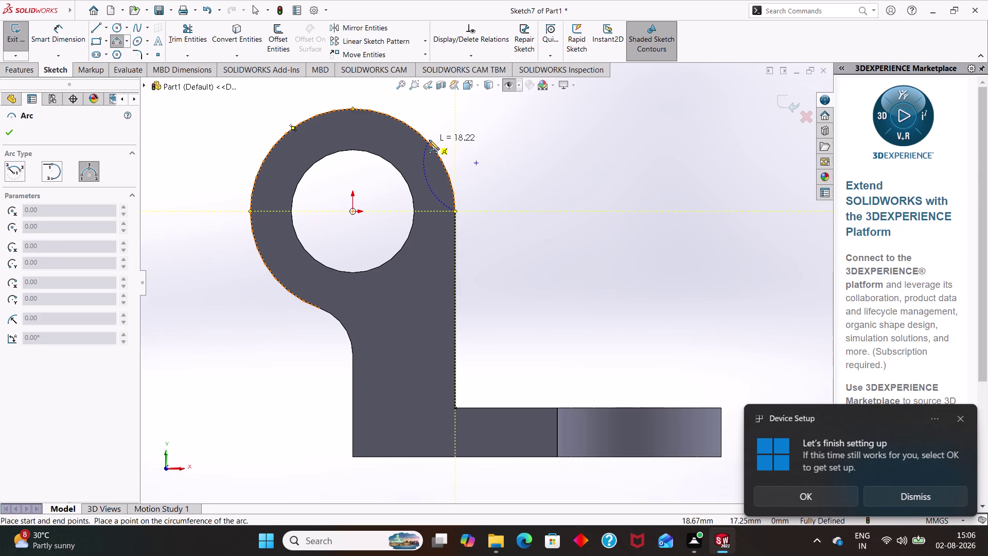
drag(429, 140, 427, 139)
drag(427, 139, 430, 140)
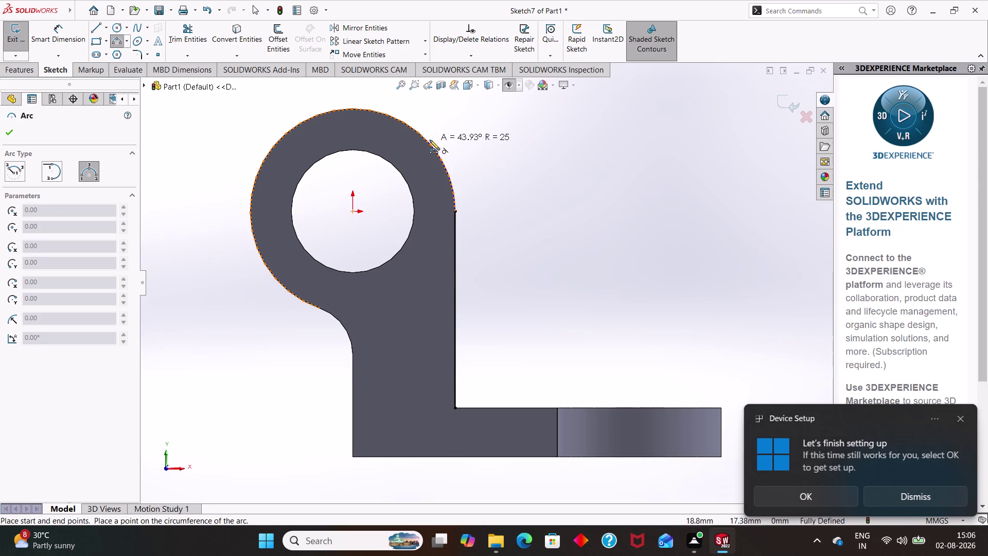
drag(430, 140, 432, 142)
drag(432, 142, 431, 145)
drag(431, 144, 481, 139)
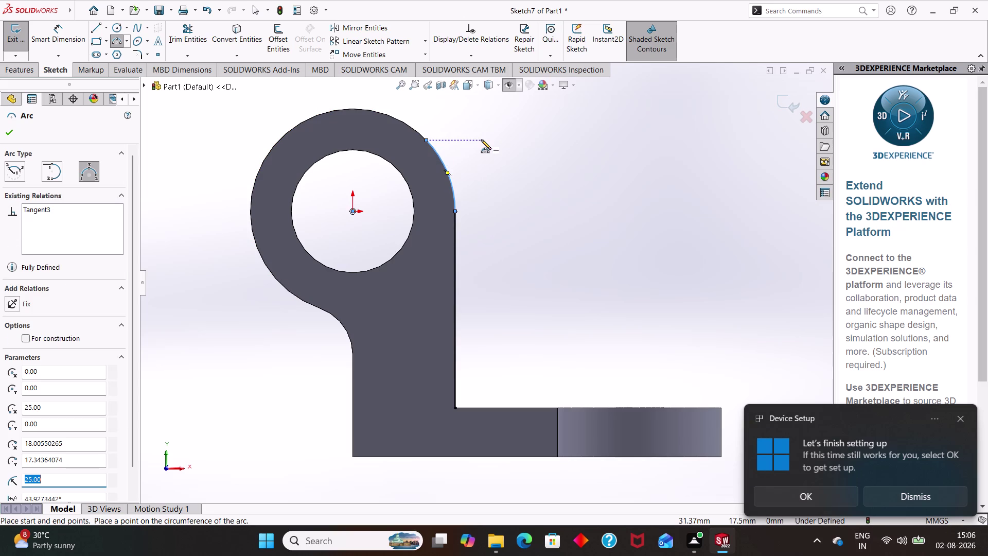
key(Escape)
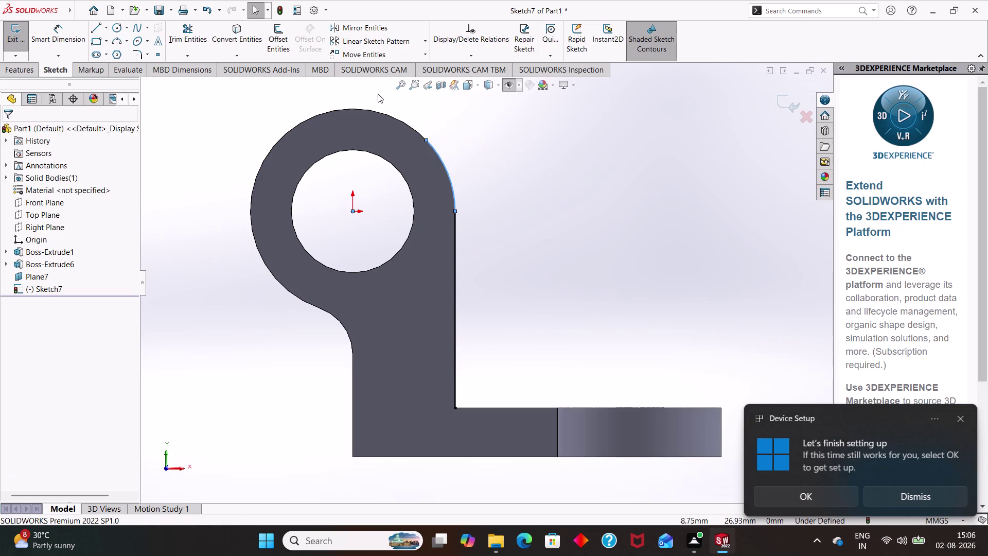
Draw a 97 mm sloped line from the boss arc's end to the base's far corner.
drag(99, 31, 393, 127)
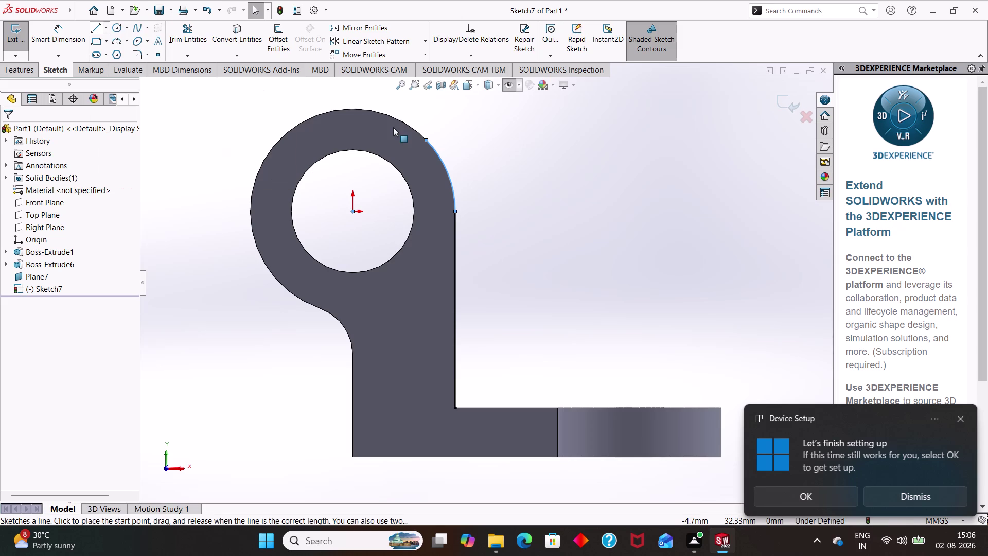
click(426, 139)
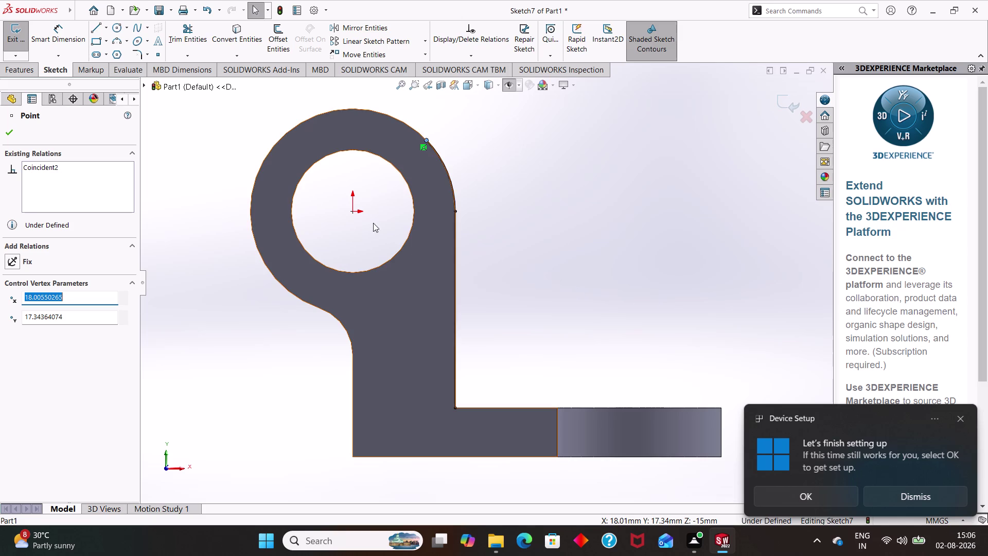
click(93, 30)
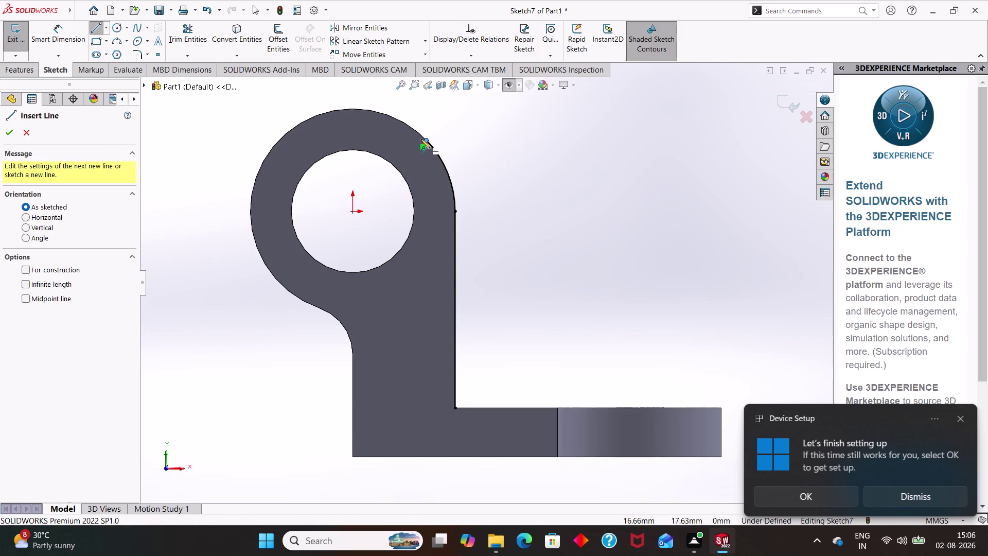
click(426, 141)
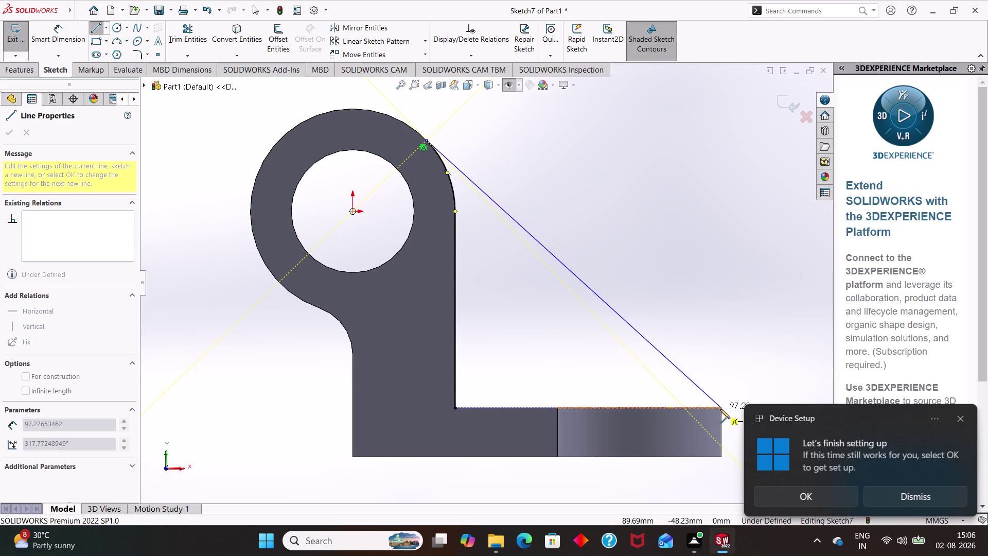
click(719, 406)
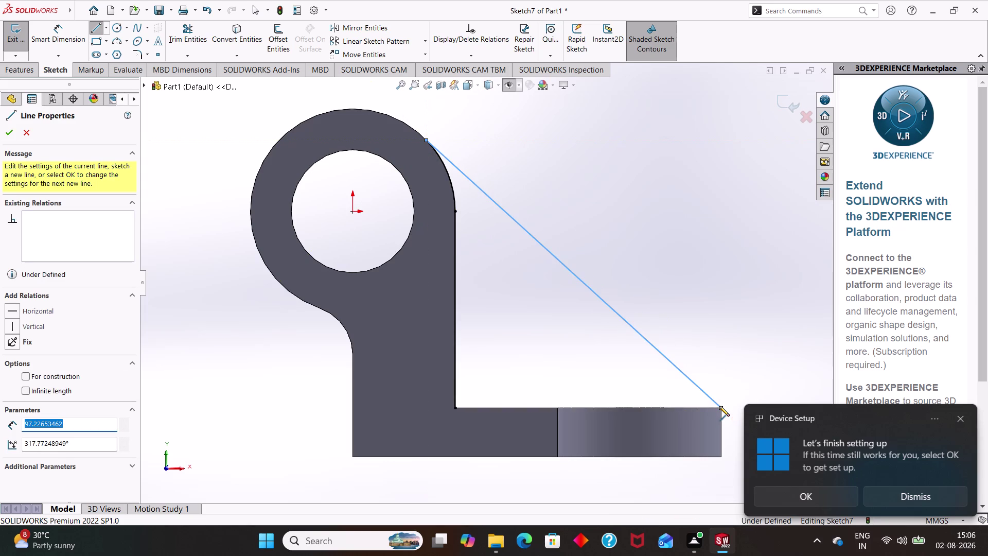
key(Escape)
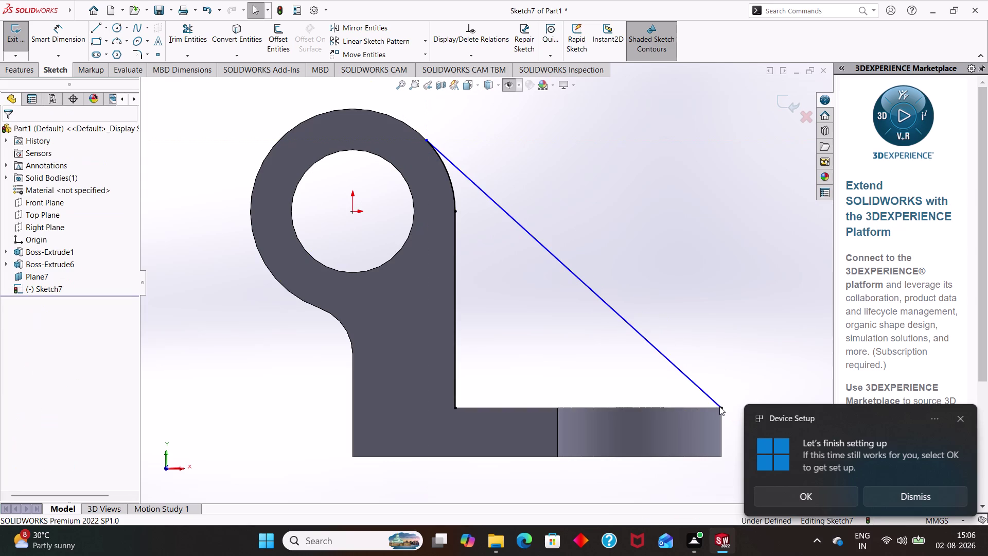
middle_drag(709, 286, 686, 329)
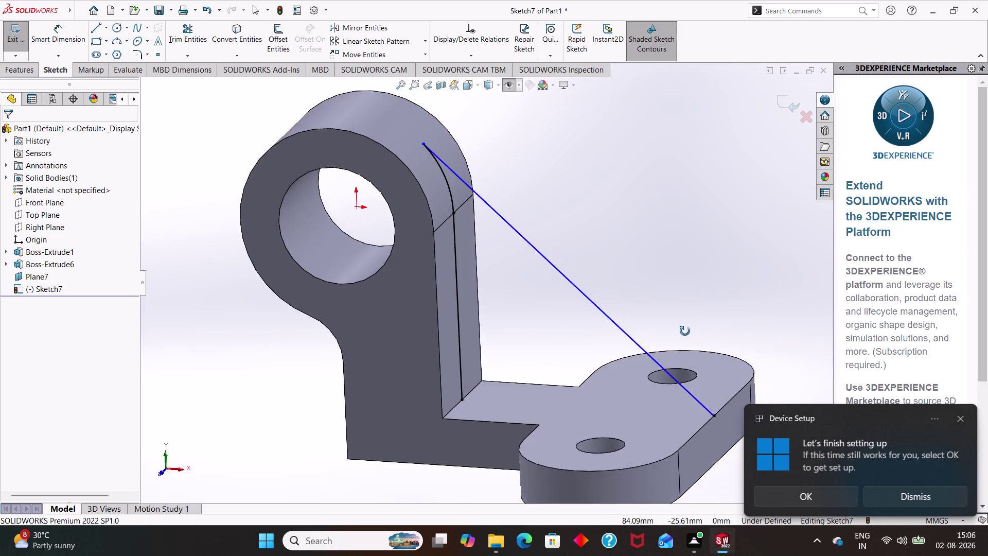
Orbit the view and undo a stray short line drawn at the inner corner.
middle_drag(687, 329, 680, 343)
middle_click(680, 343)
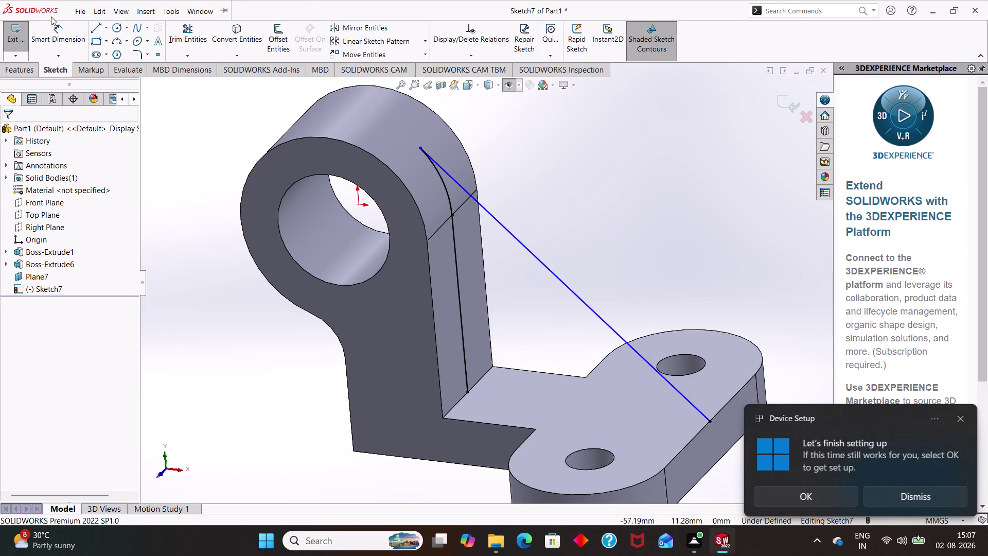
click(91, 29)
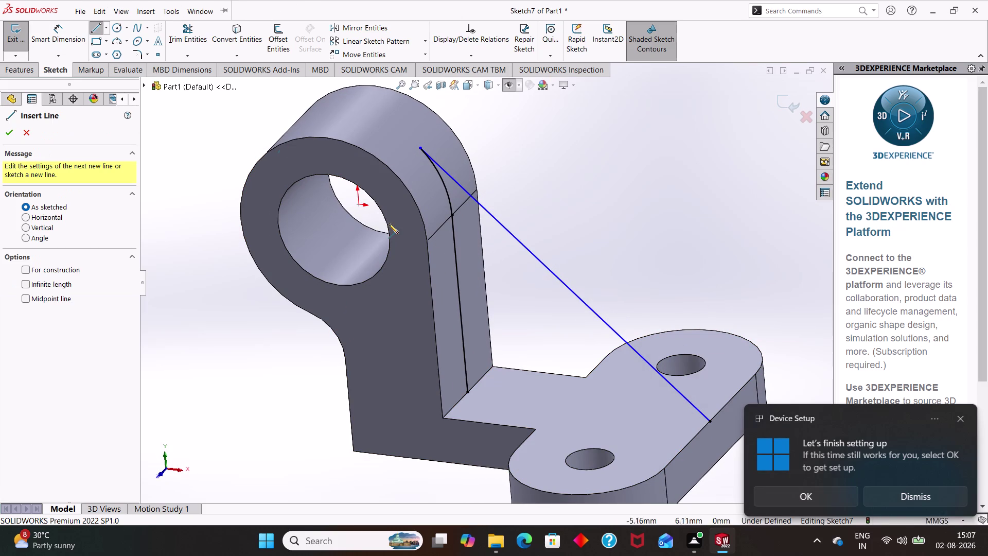
click(471, 392)
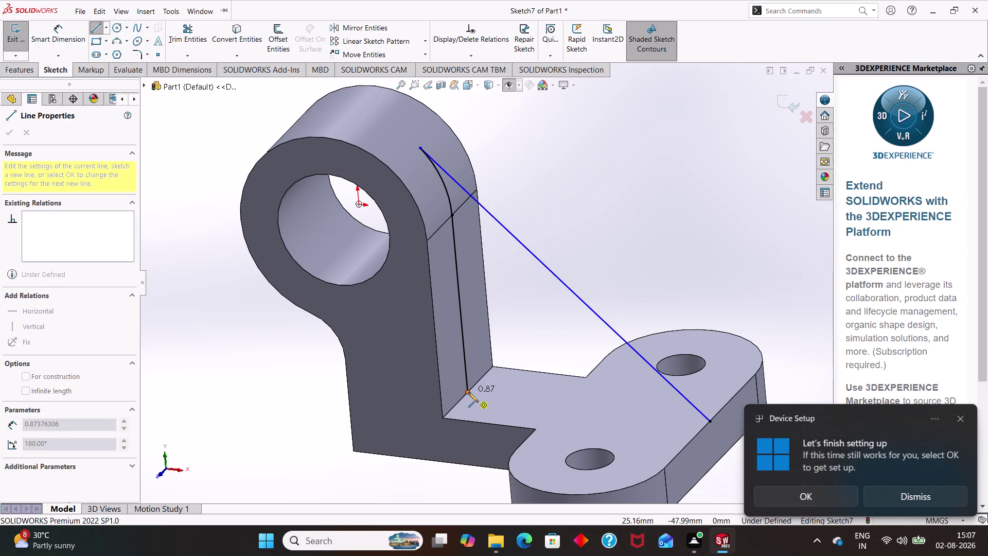
click(468, 392)
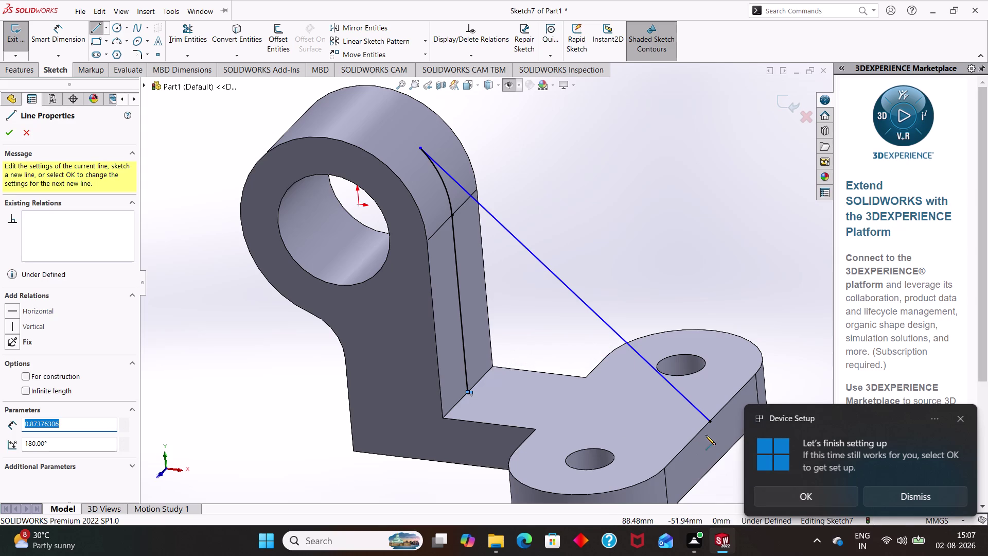
key(ctrl+z)
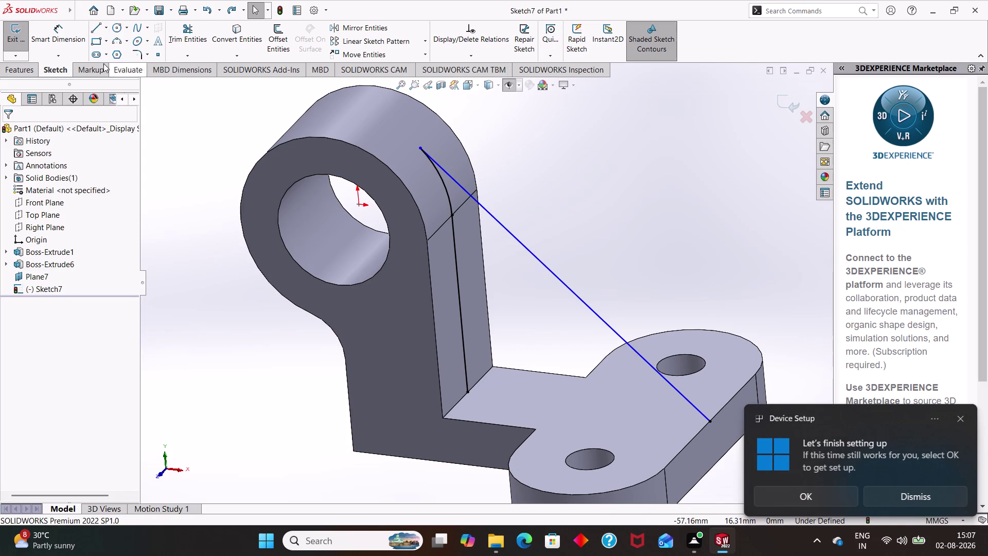
Draw a 65 mm horizontal line from the inner corner to the diagonal's lower end, closing the triangle.
click(89, 25)
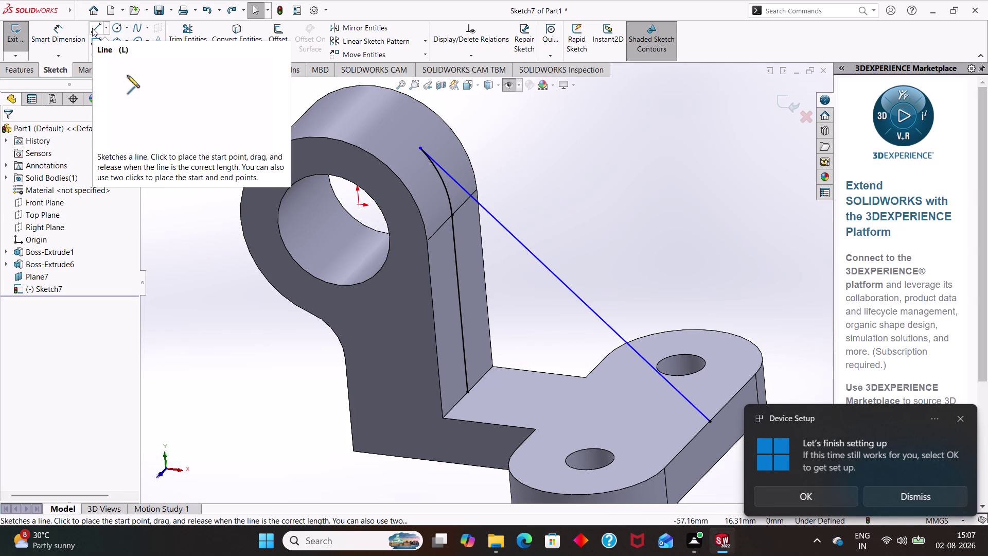
click(92, 28)
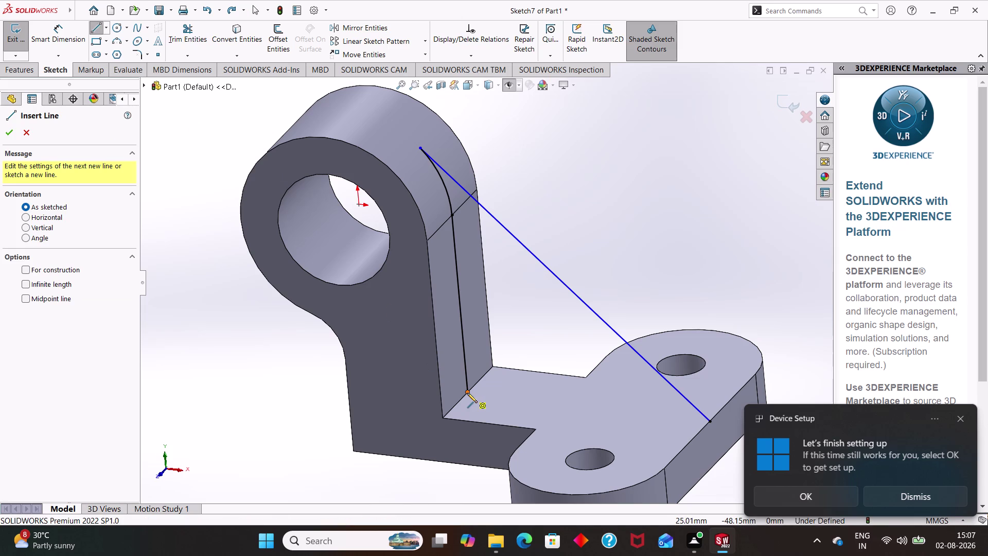
click(467, 393)
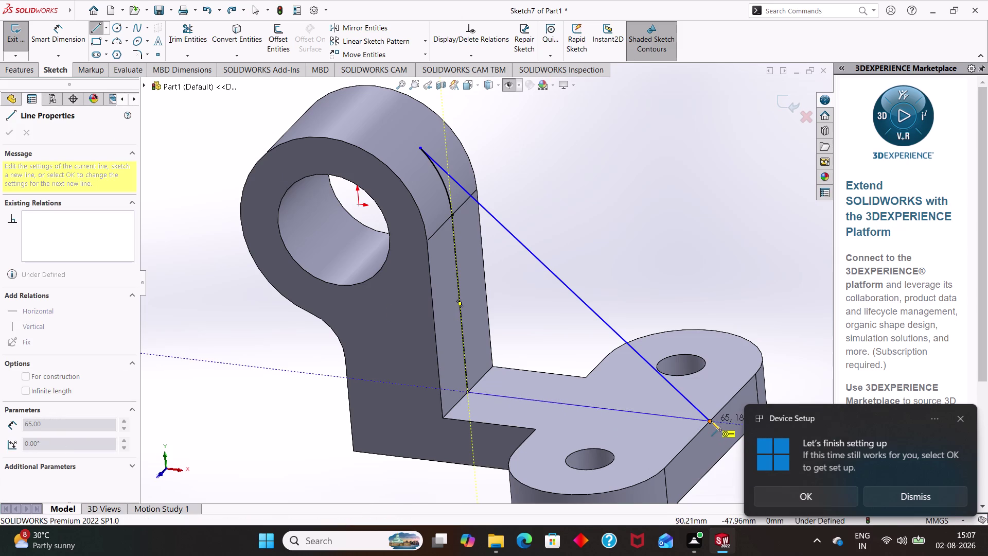
click(709, 421)
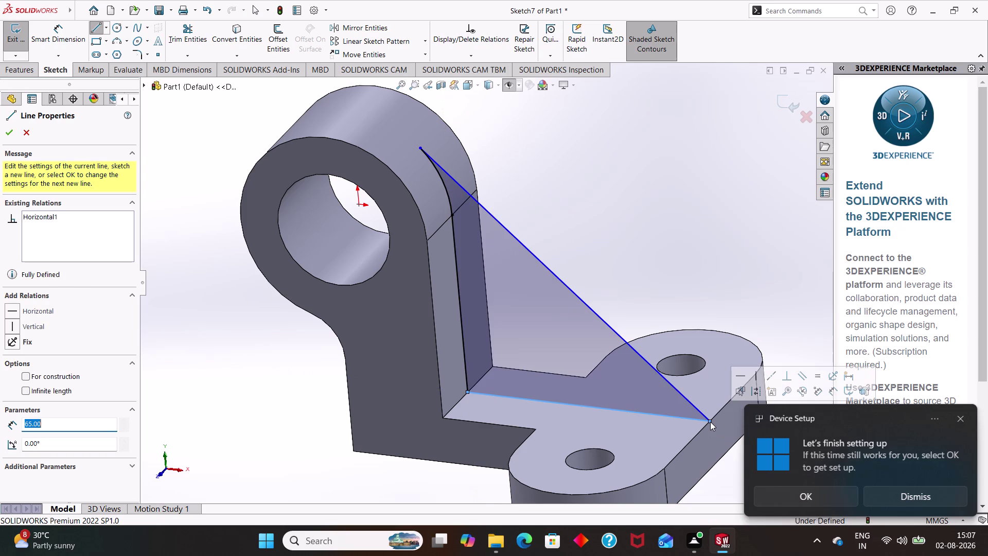
click(964, 420)
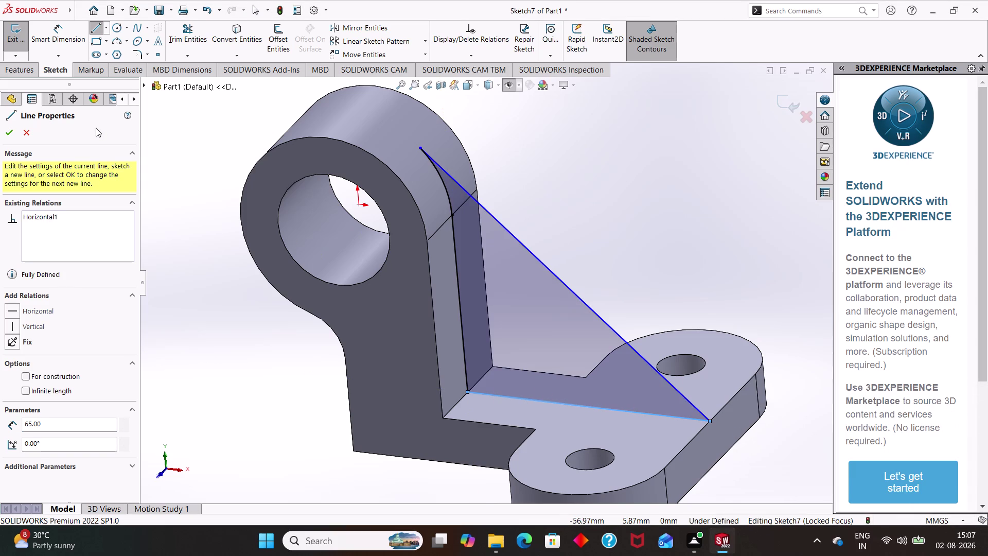
click(16, 30)
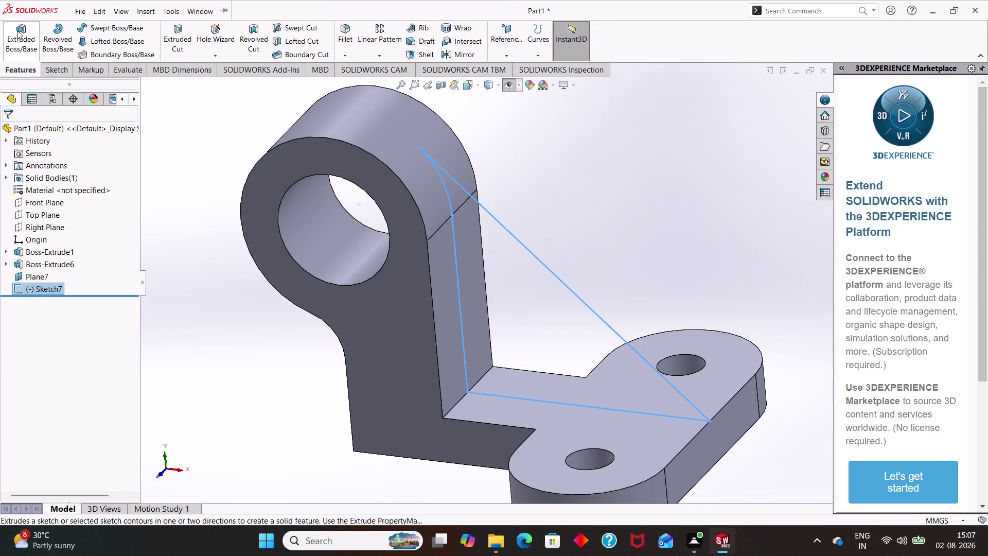
Extrude Sketch7 mid-plane to a 10 mm depth, creating the rib Boss-Extrude7.
click(19, 40)
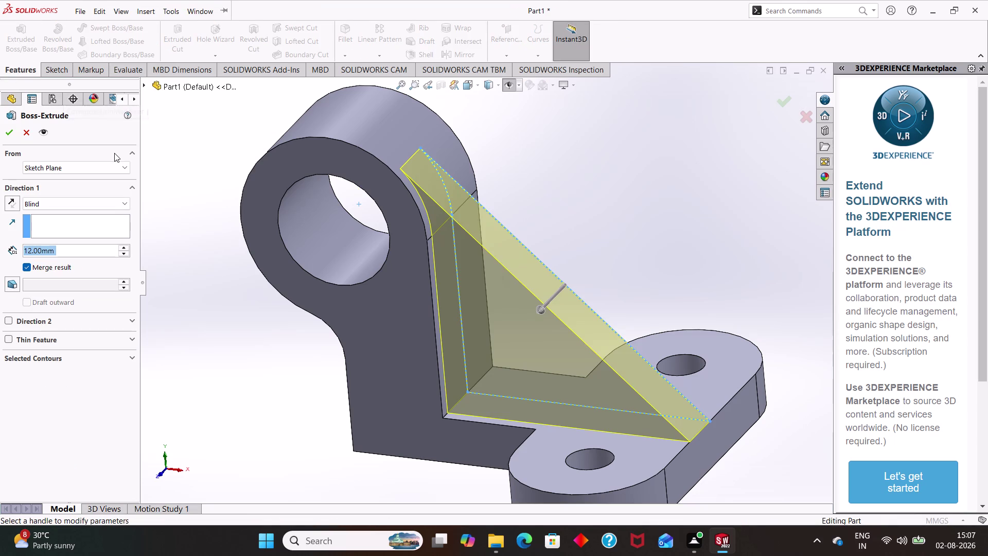
click(115, 202)
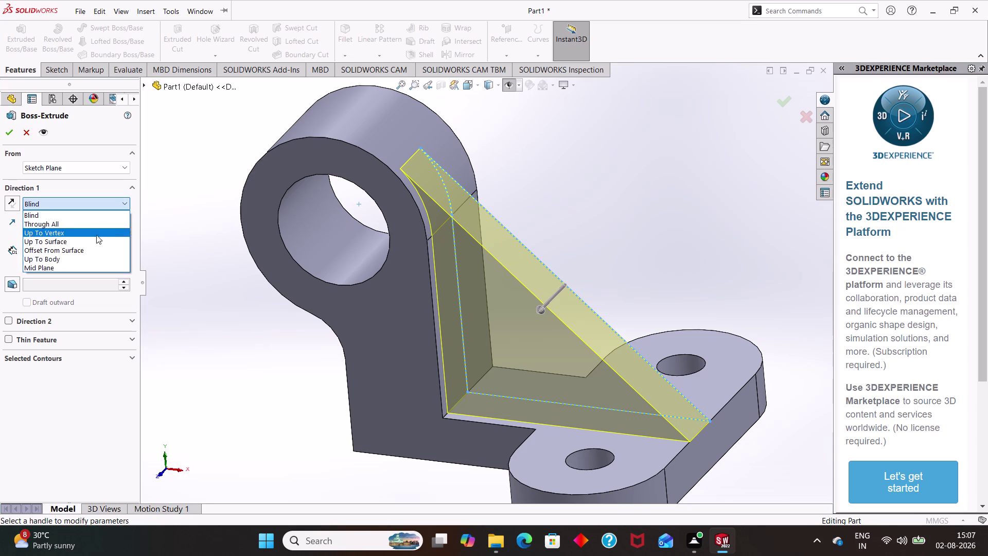
click(88, 268)
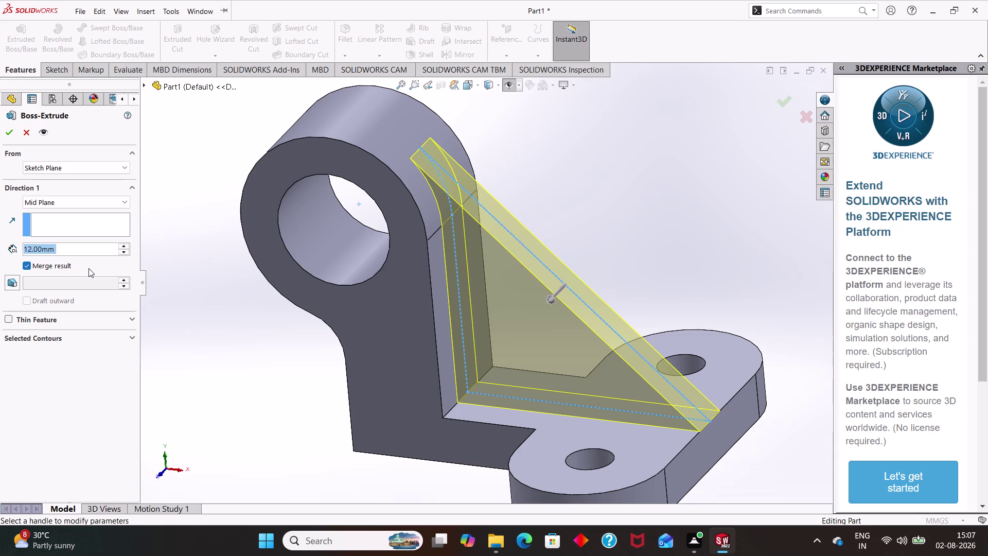
key(BackSpace)
text(10)
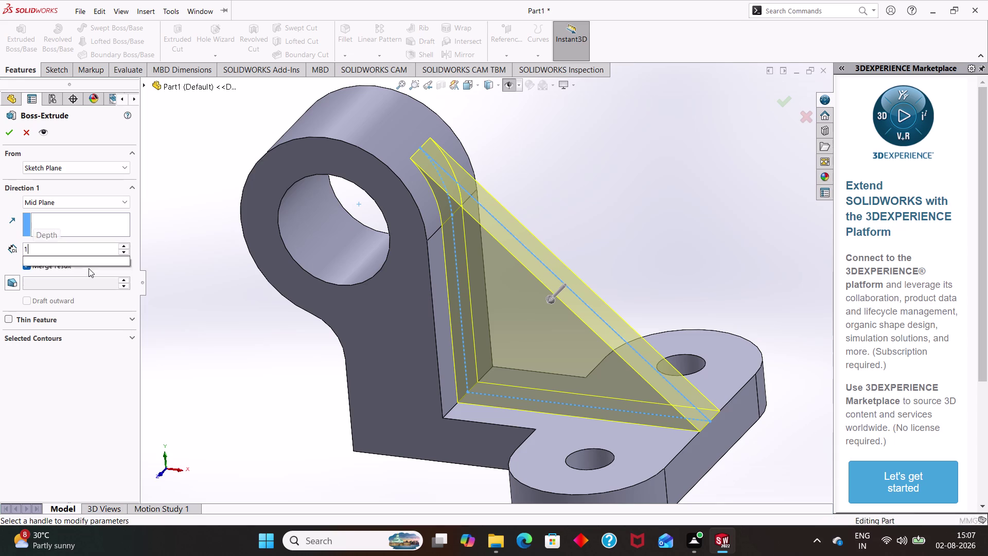
key(Return)
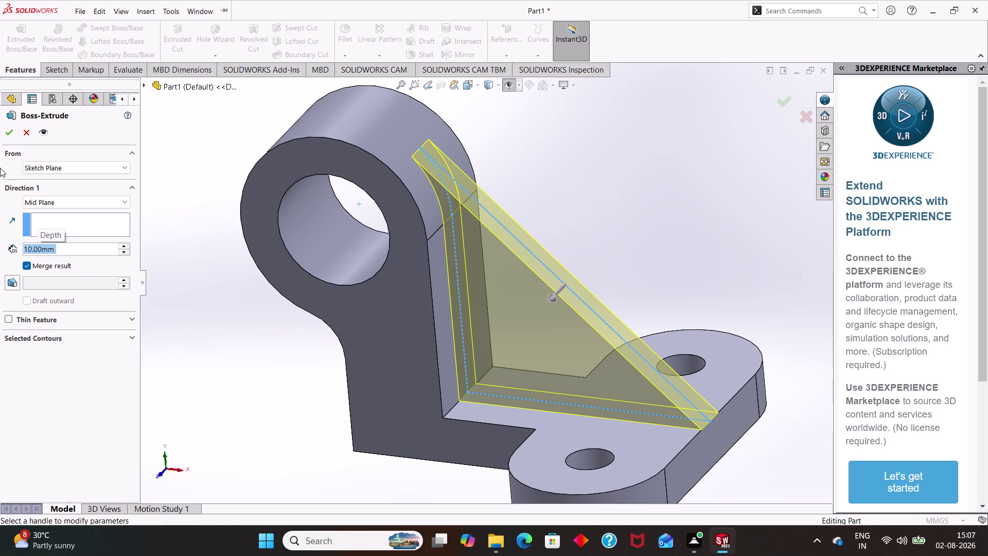
click(7, 135)
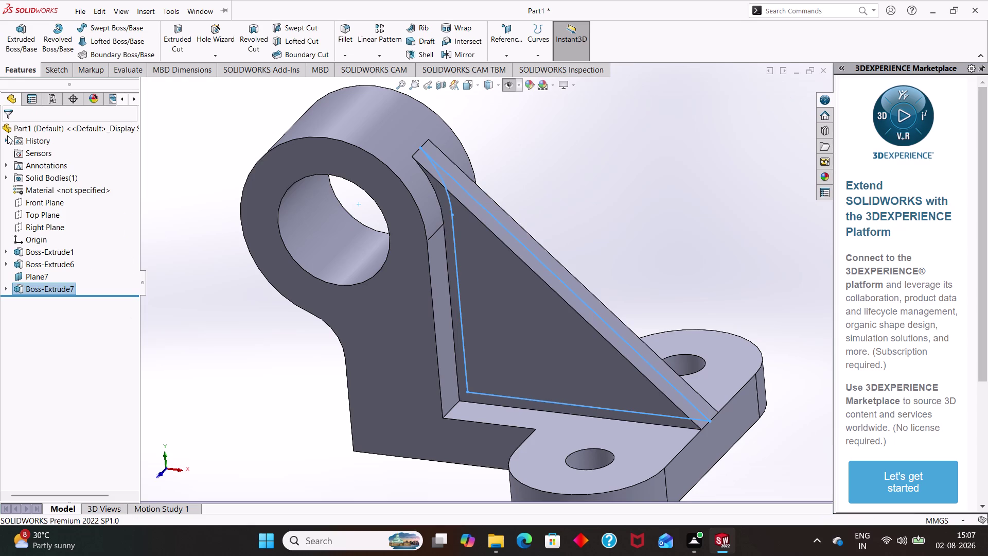
click(520, 150)
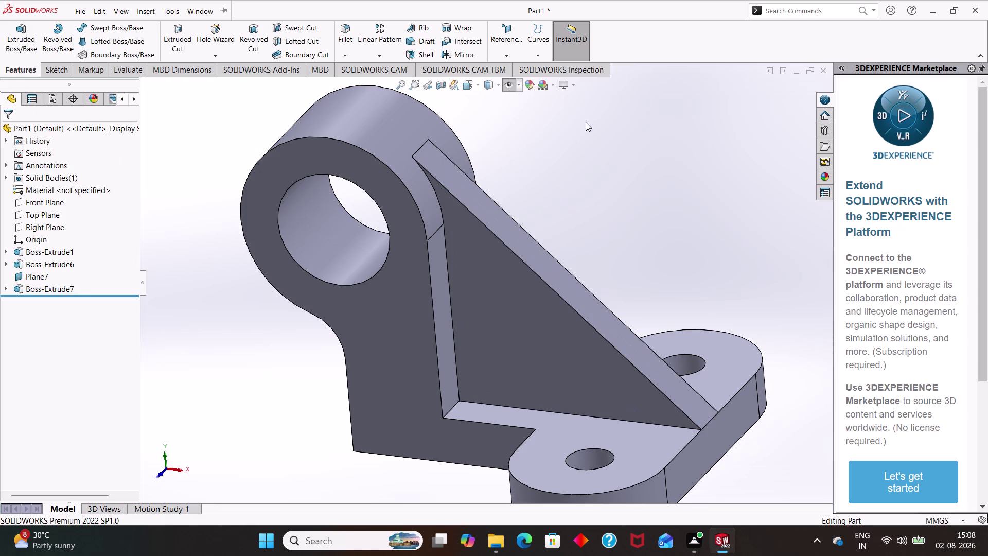
middle_drag(585, 132, 546, 229)
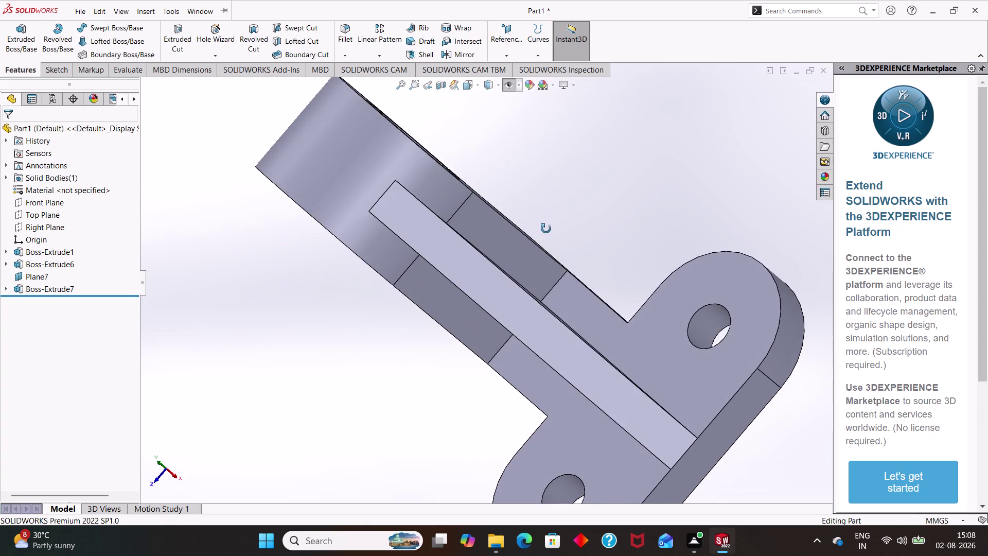
middle_drag(546, 228, 574, 175)
scroll(up, 3)
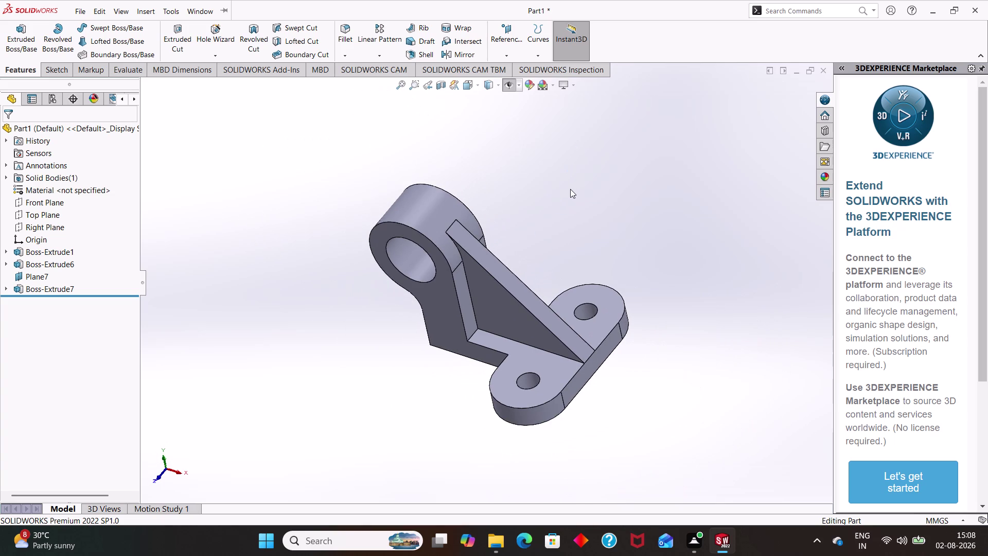
middle_drag(570, 189, 565, 200)
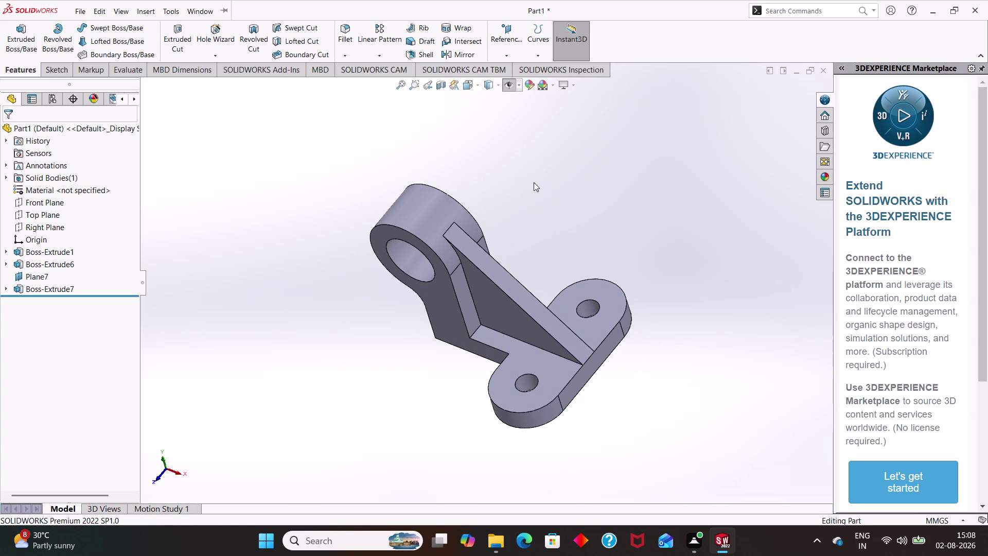